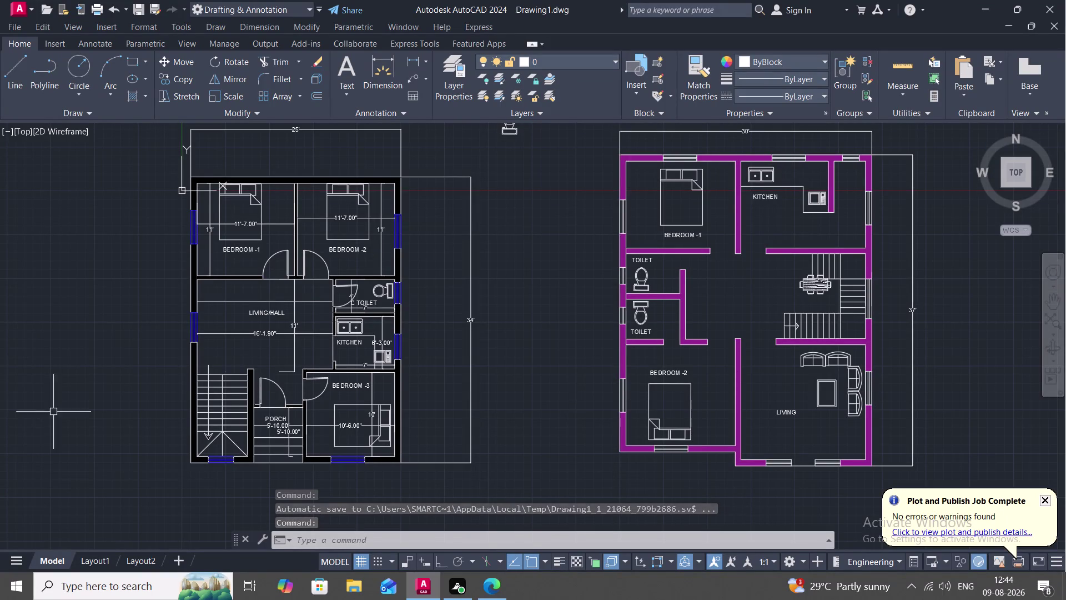
Erase the stray symbol lying above the first floor plan.
scroll(down, 3)
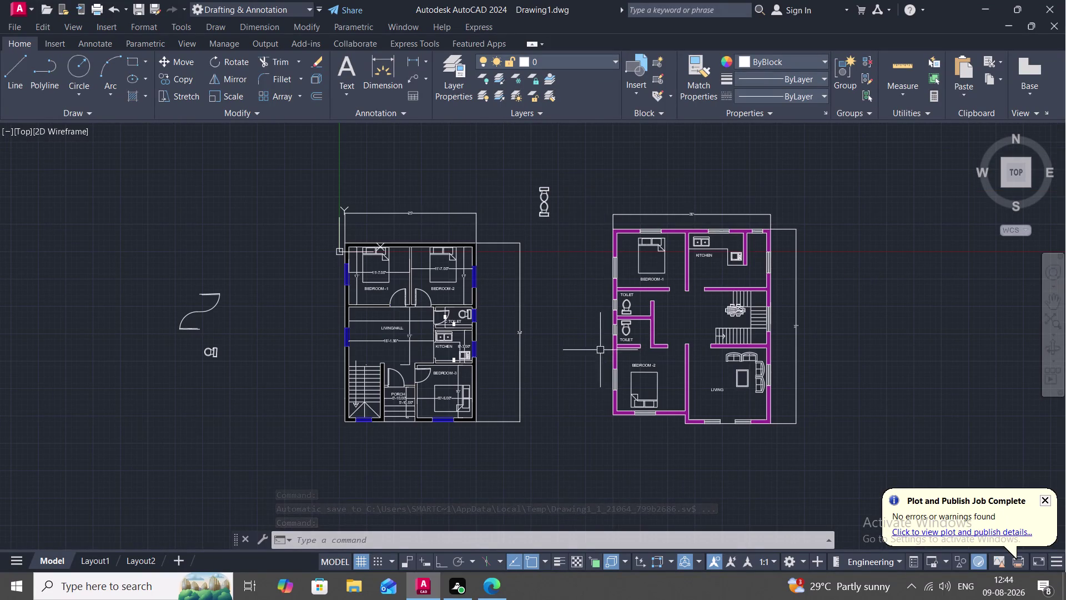
click(539, 202)
click(544, 188)
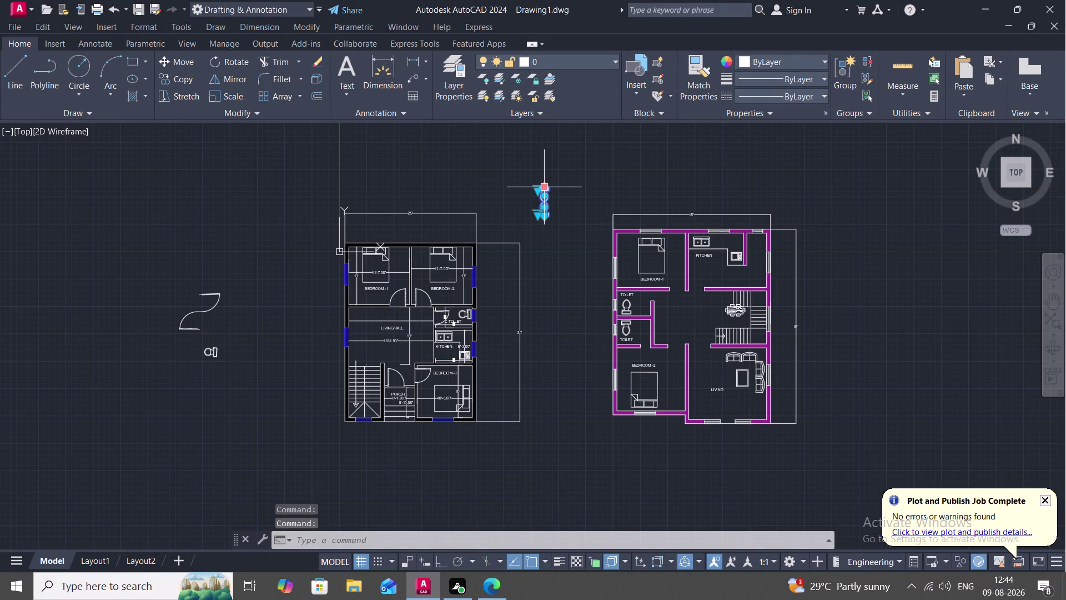
key(Delete)
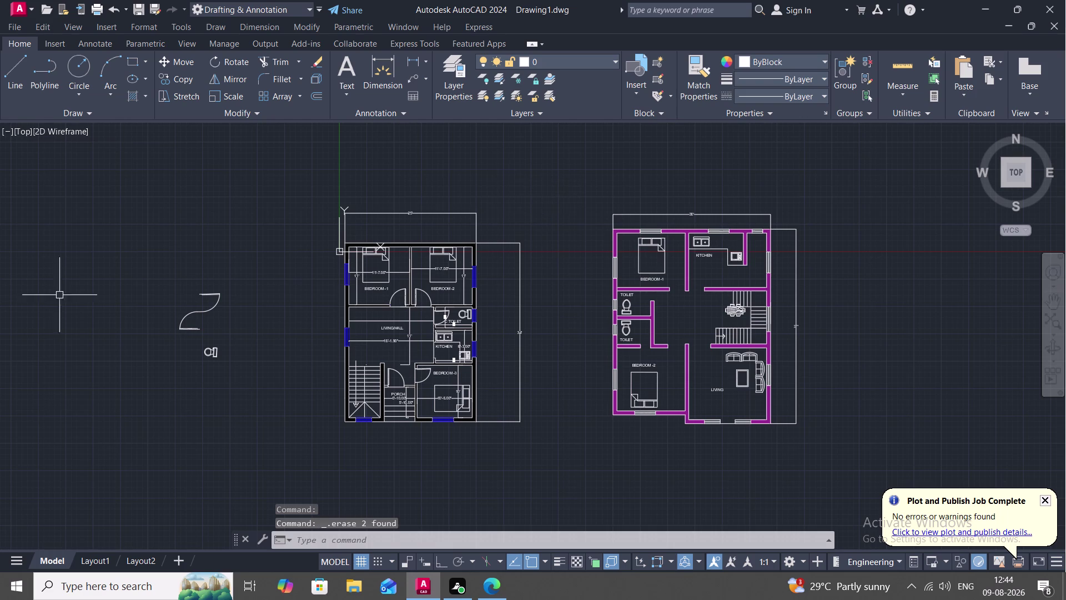
Erase the leftover door symbol and small shapes left of the plans.
click(212, 301)
click(209, 308)
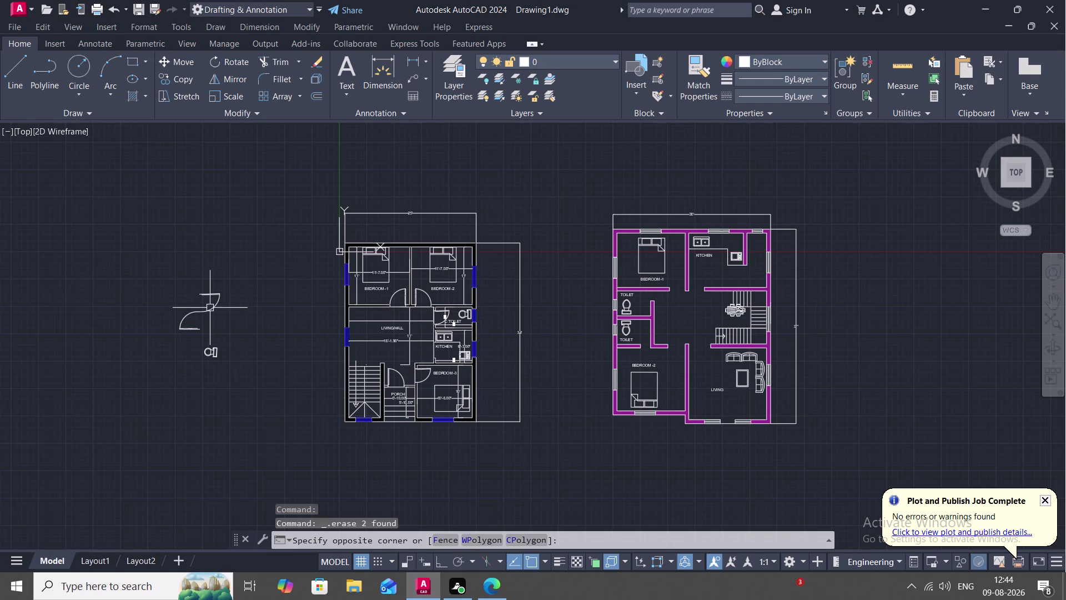
key(Escape)
click(205, 312)
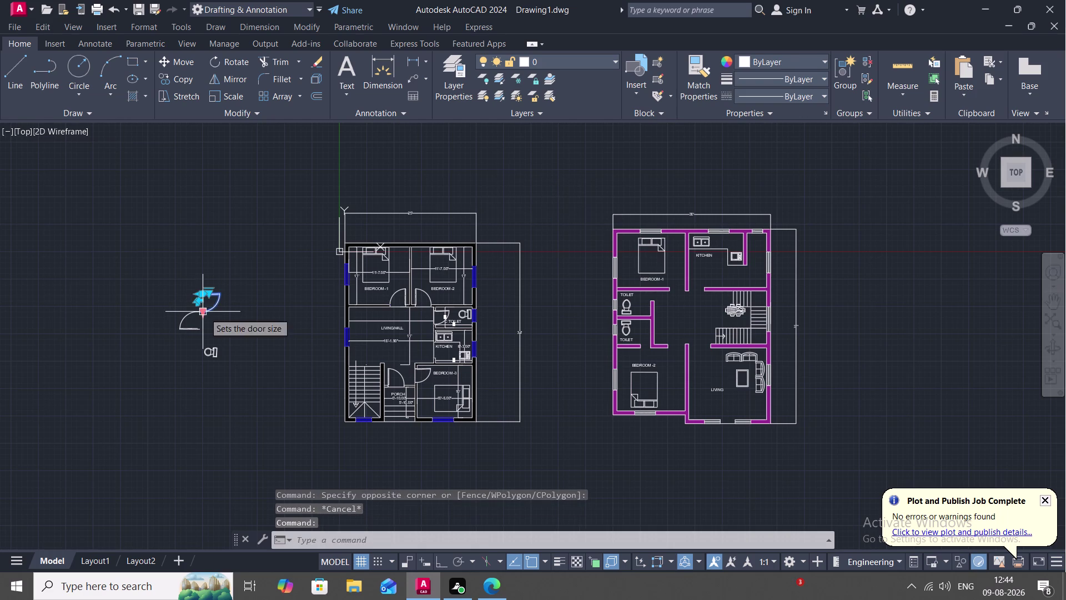
click(190, 316)
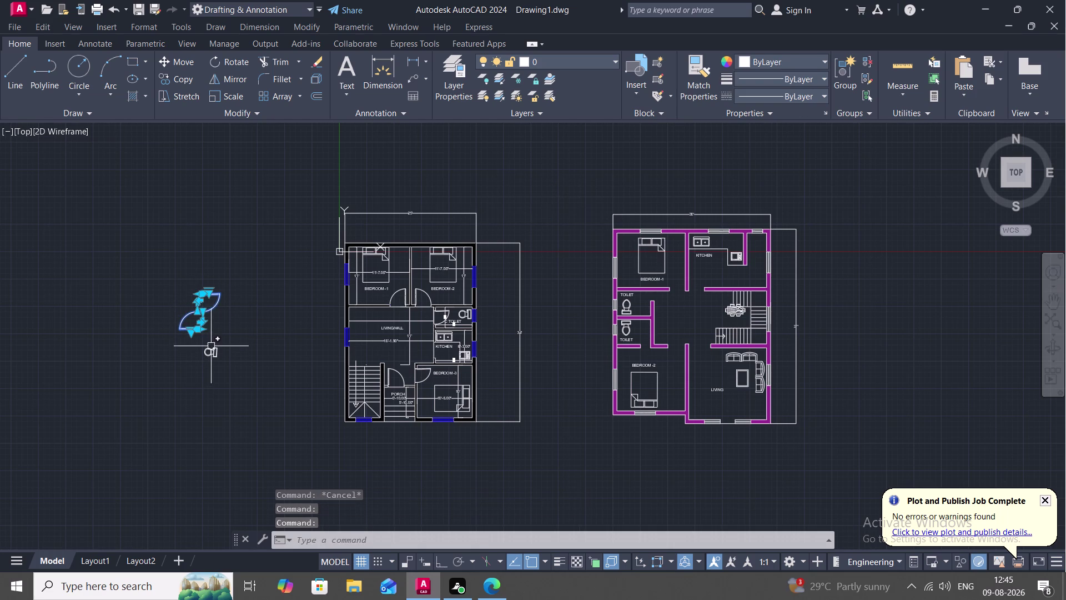
click(211, 351)
key(Delete)
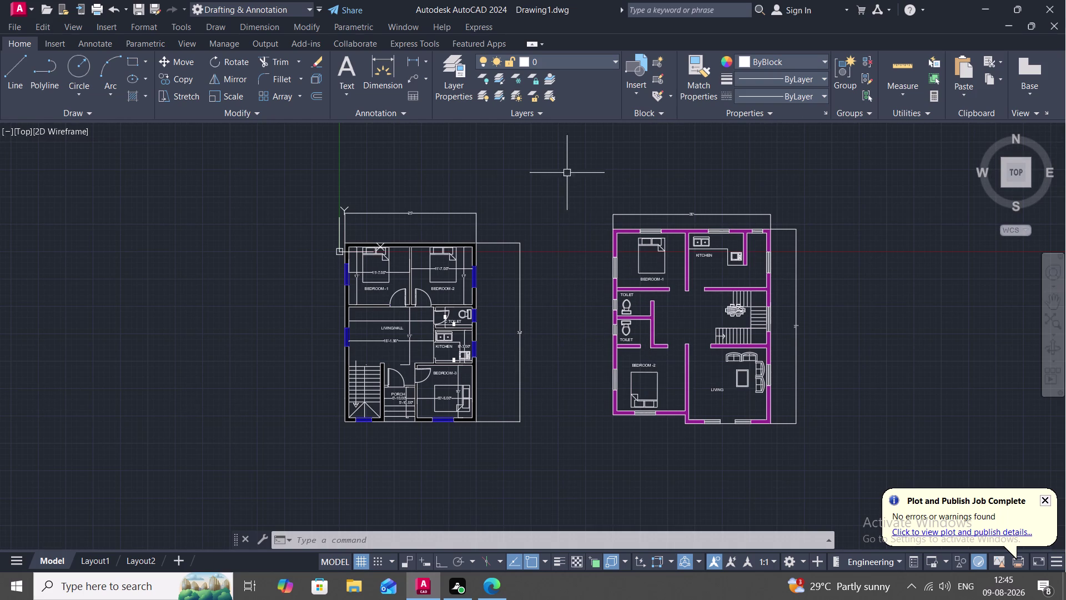
Dimension BEDROOM -1 with a 13' width and a 10'-4.00" length.
click(409, 54)
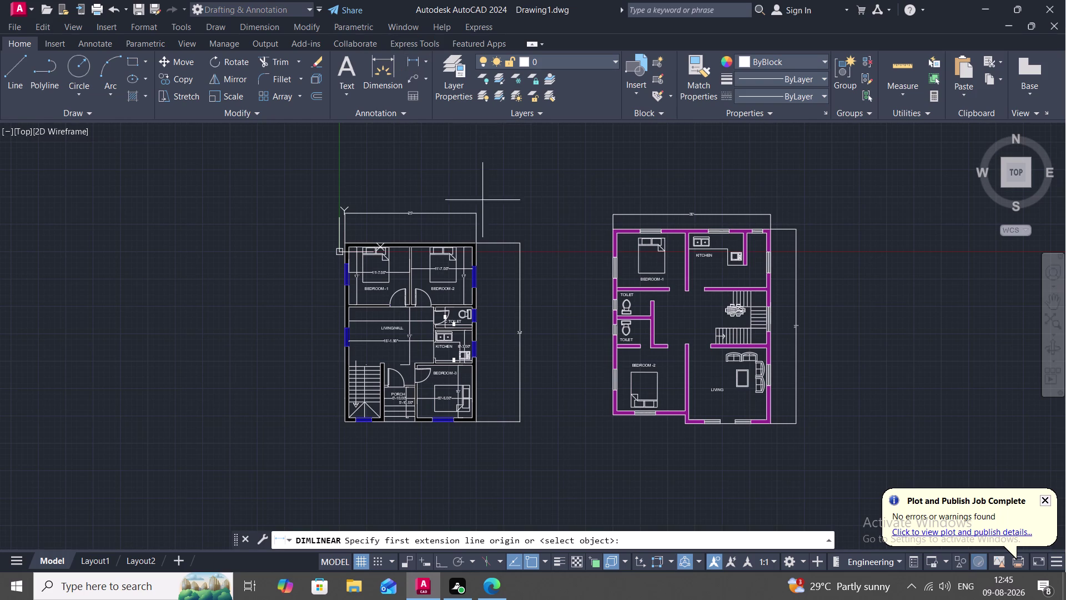
scroll(up, 3)
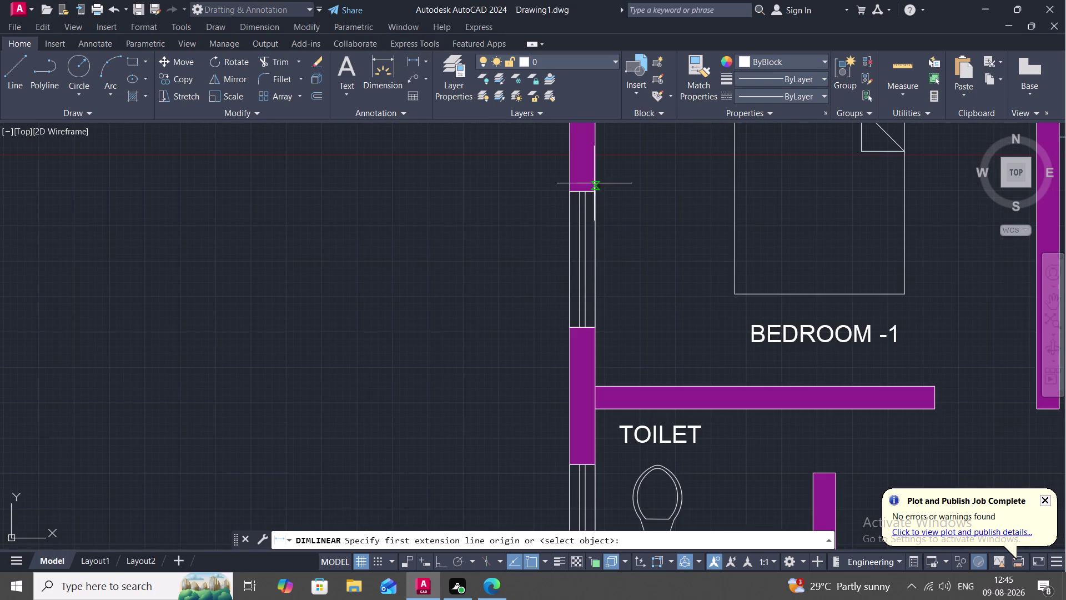
click(594, 164)
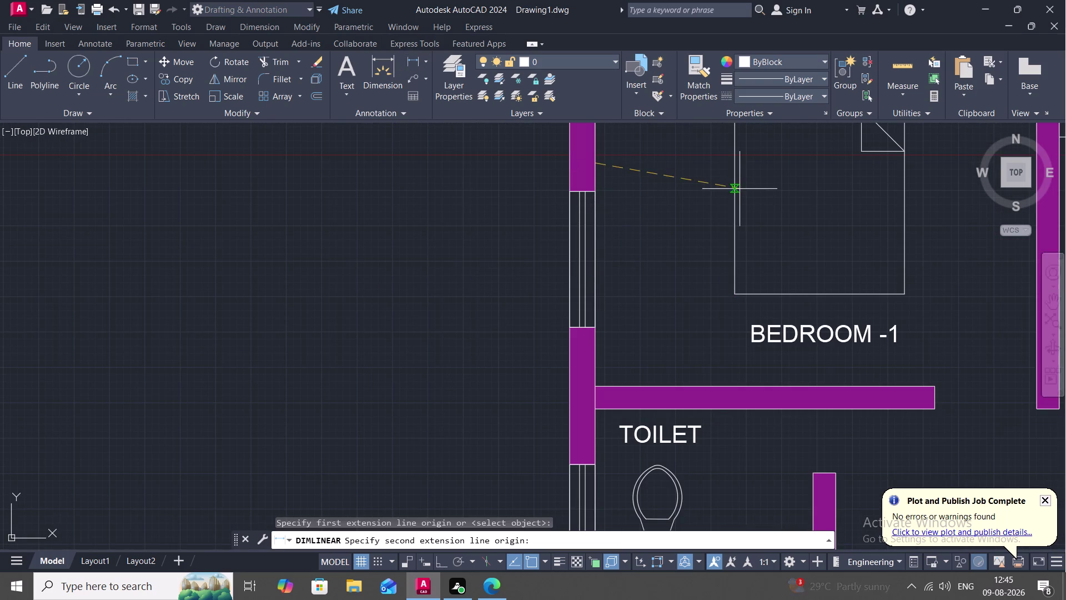
middle_drag(740, 188, 673, 226)
scroll(down, 3)
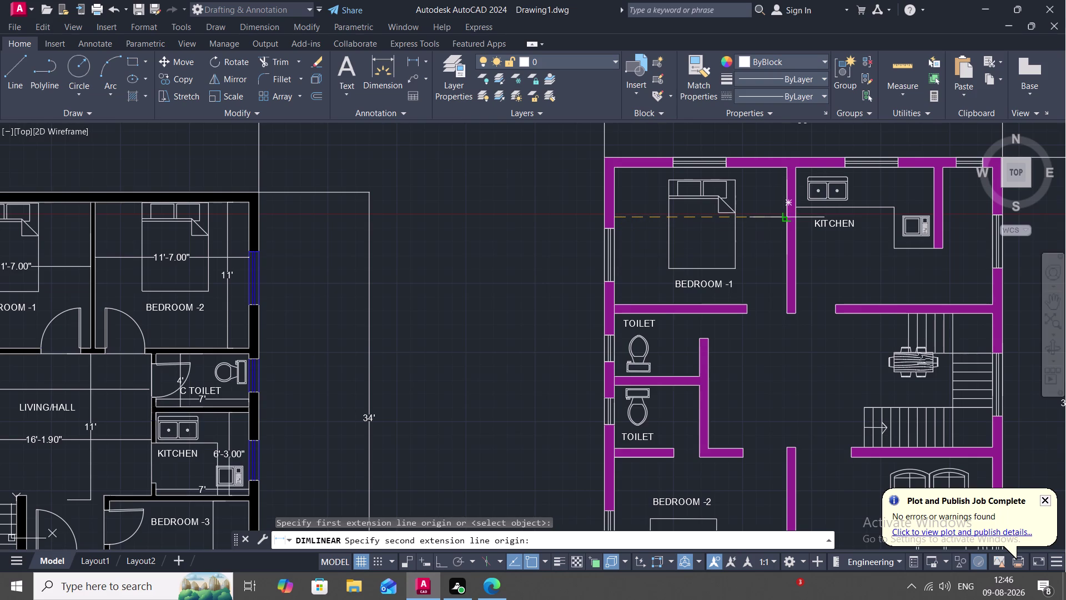
click(789, 216)
click(788, 226)
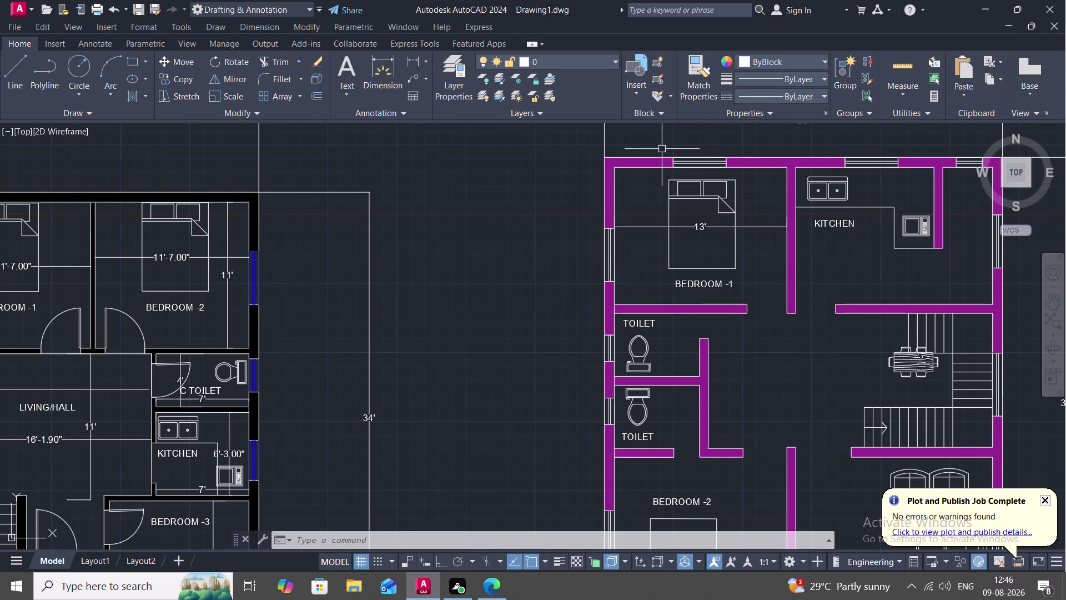
click(416, 55)
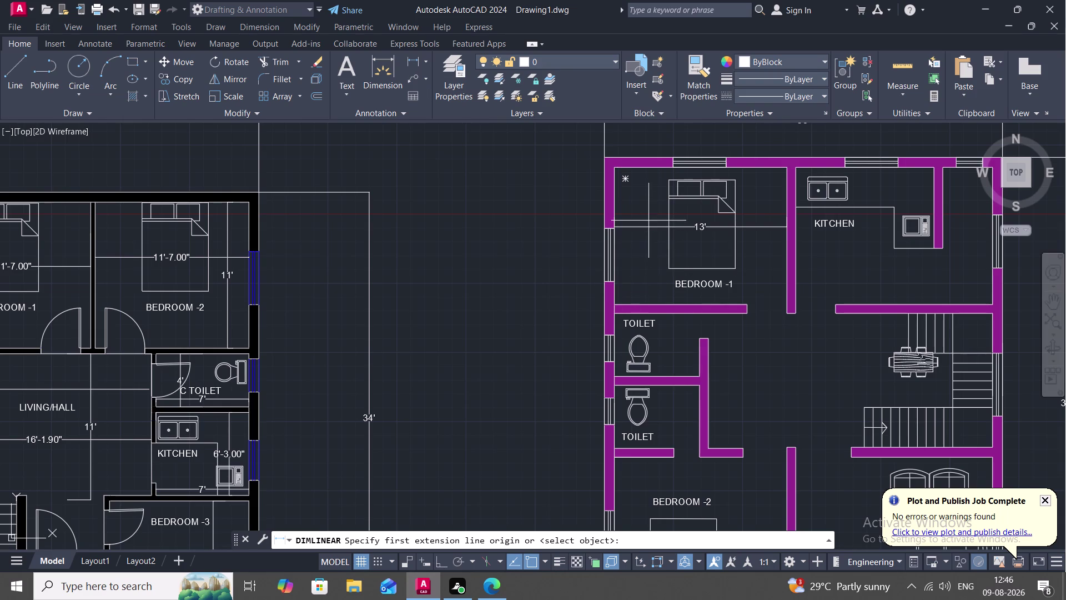
click(652, 170)
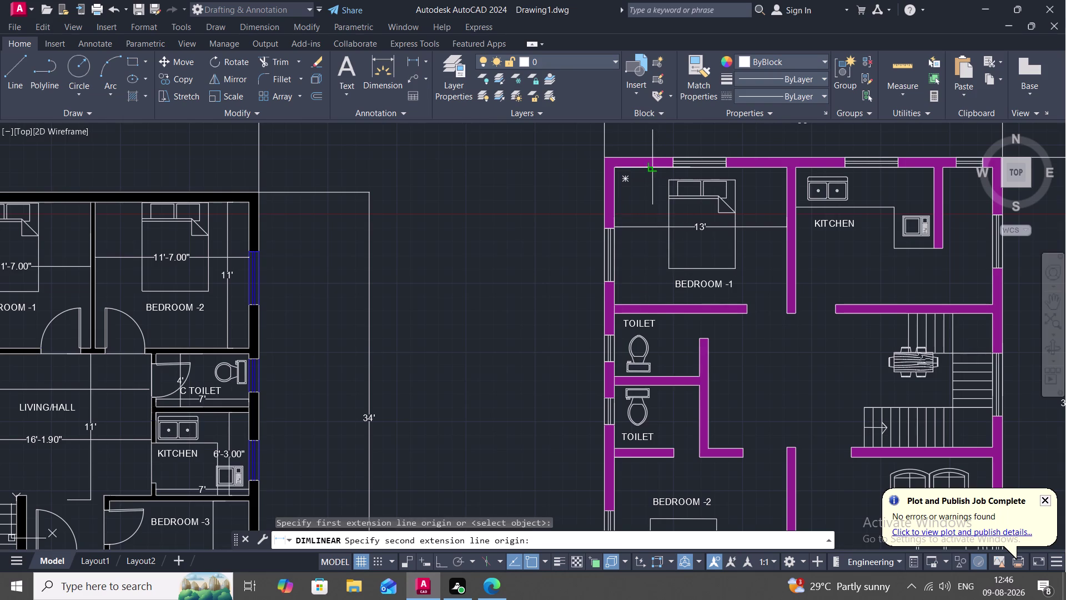
click(652, 303)
click(646, 299)
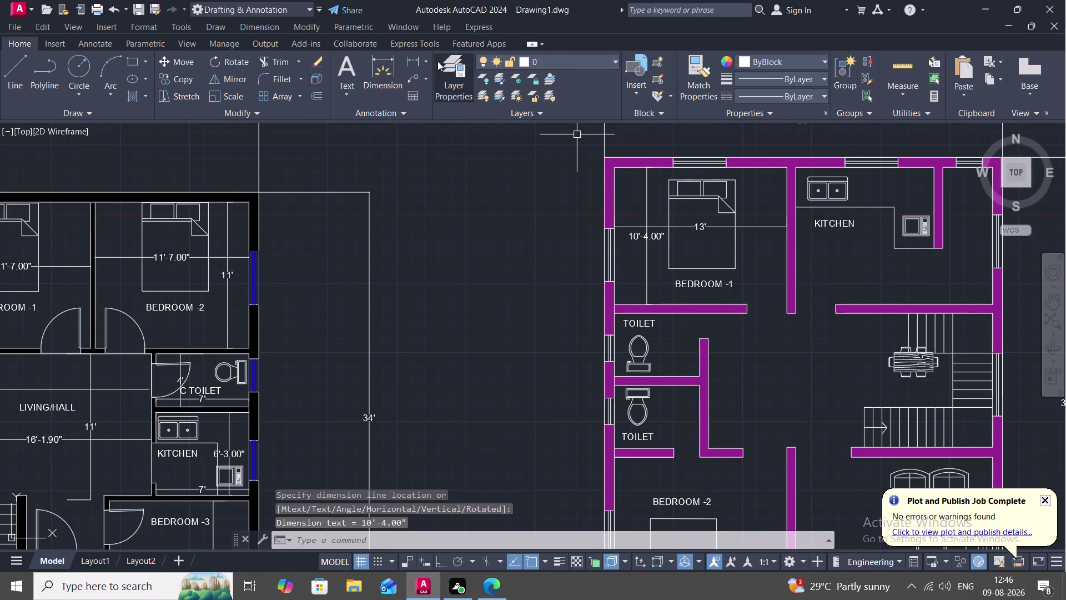
Dimension the upper toilet at 4'-9.00" tall and 6'-5.00" wide.
click(410, 58)
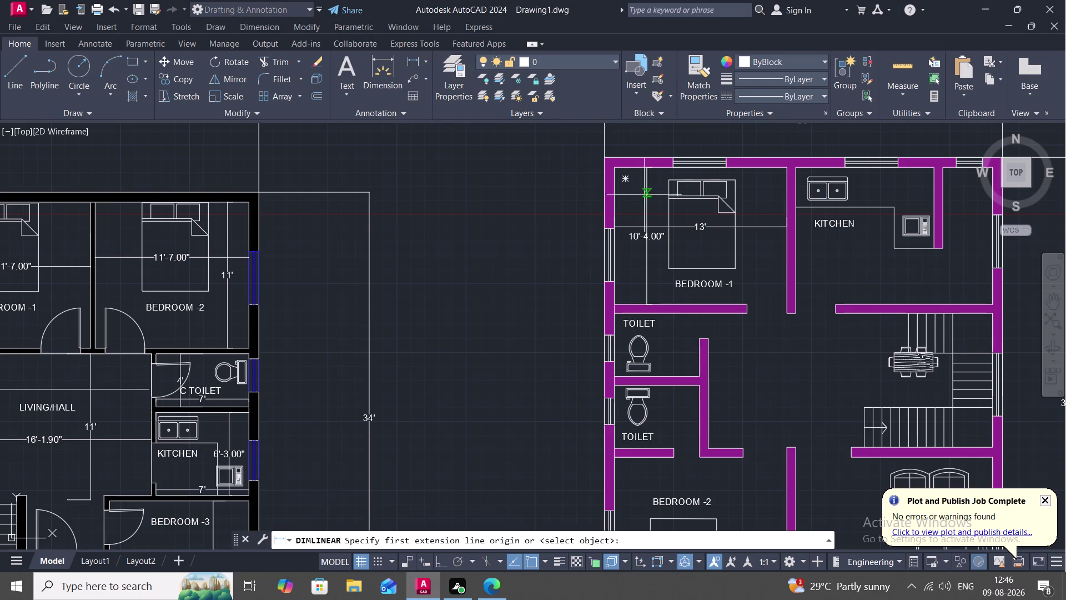
click(667, 312)
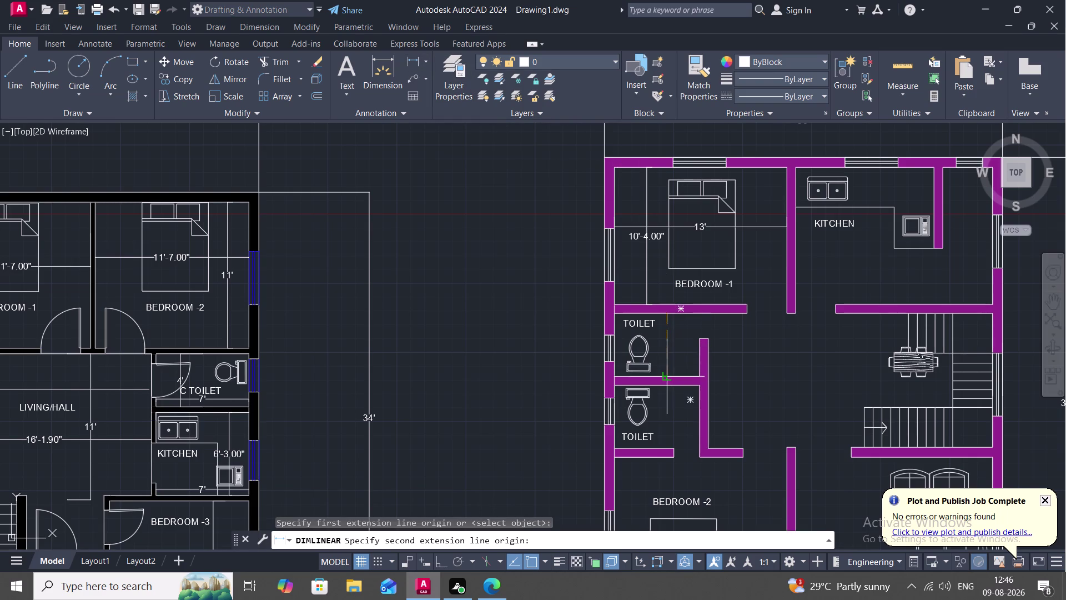
click(666, 375)
click(669, 369)
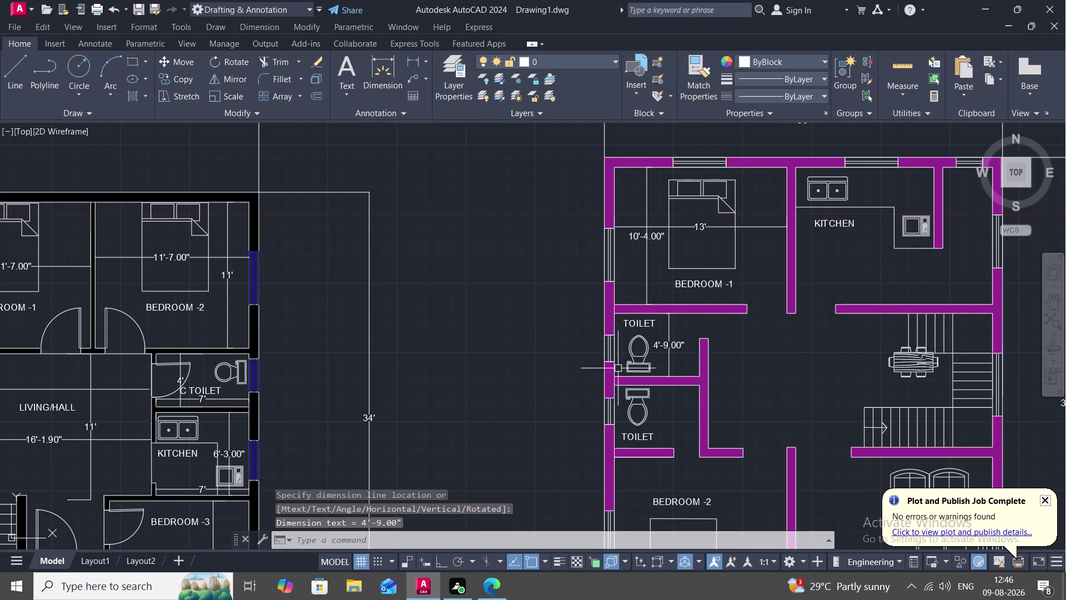
click(414, 59)
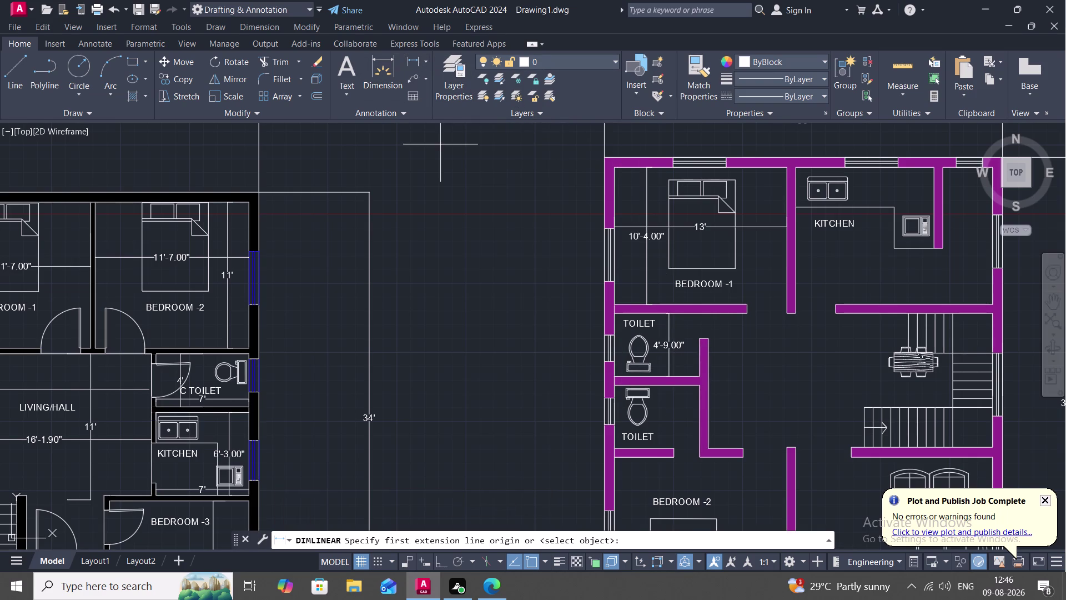
click(612, 366)
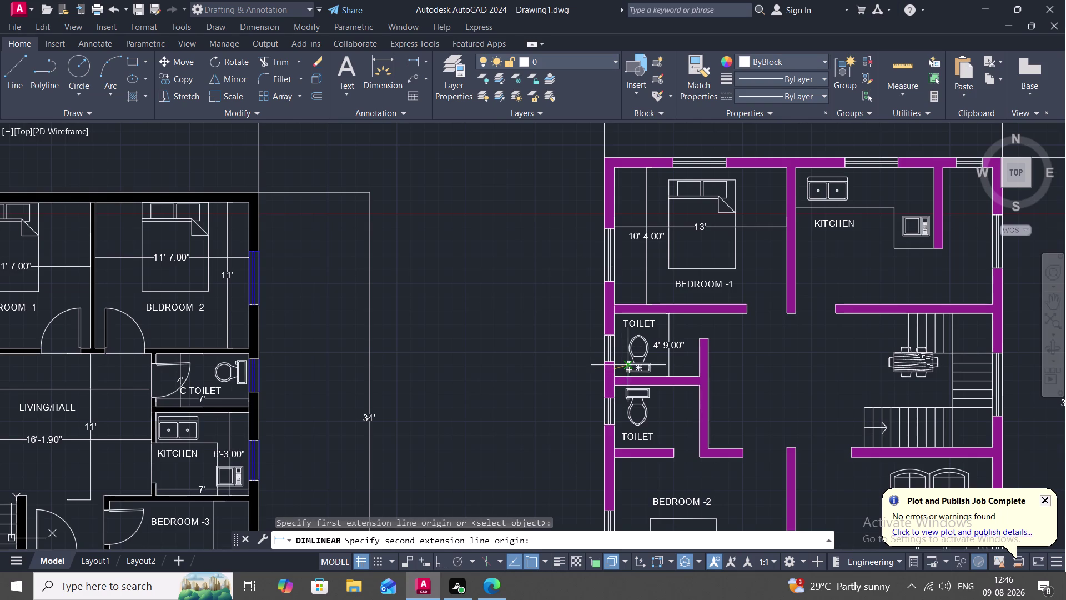
click(697, 369)
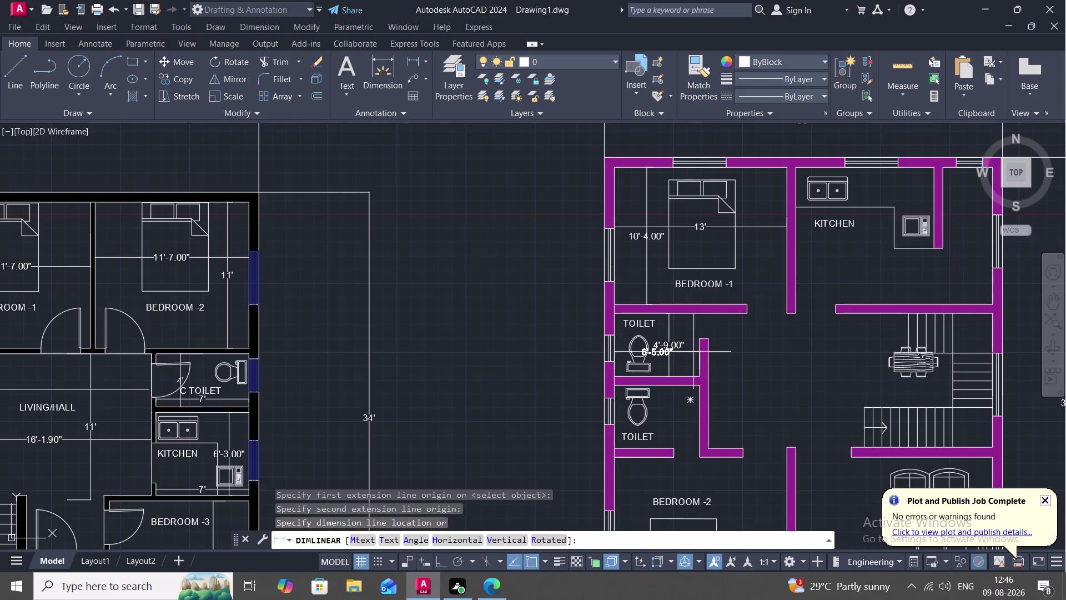
click(693, 351)
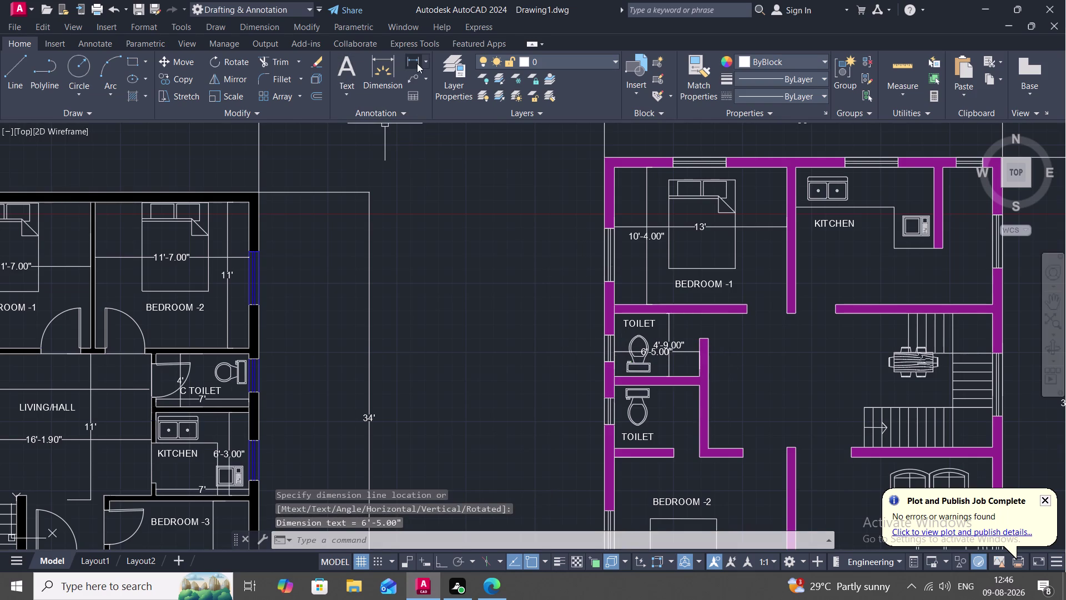
click(420, 60)
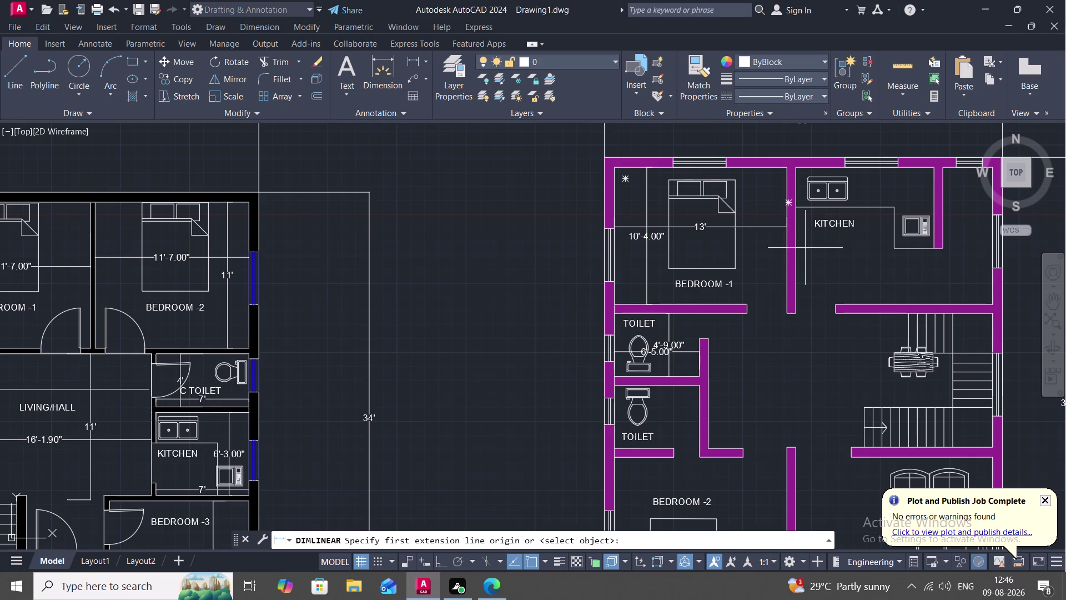
Dimension the kitchen with 10'-5.00" width and 10'-4.00" length.
click(795, 262)
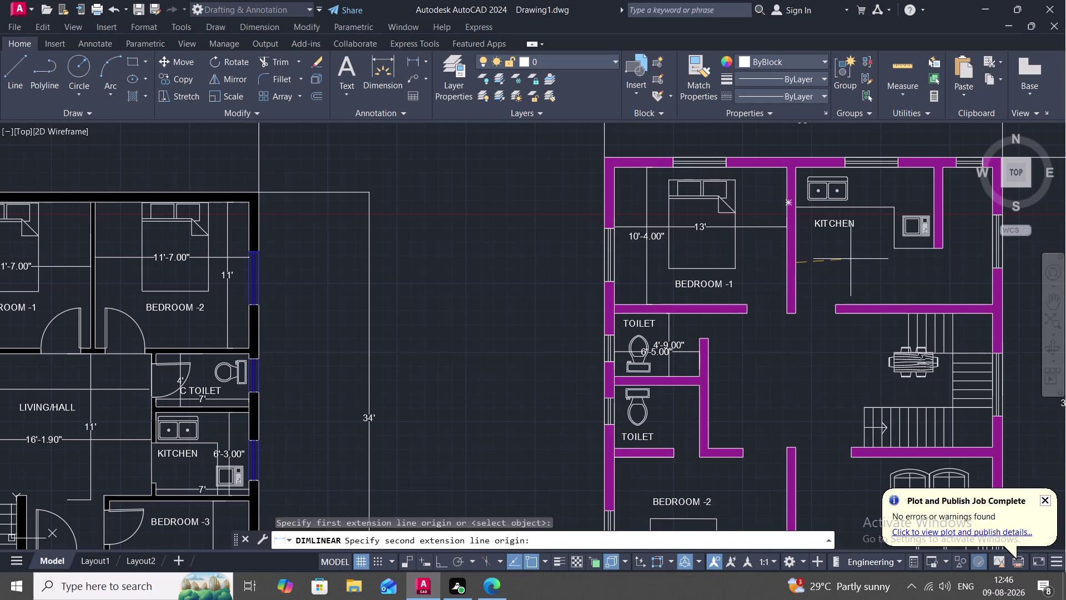
key(Escape)
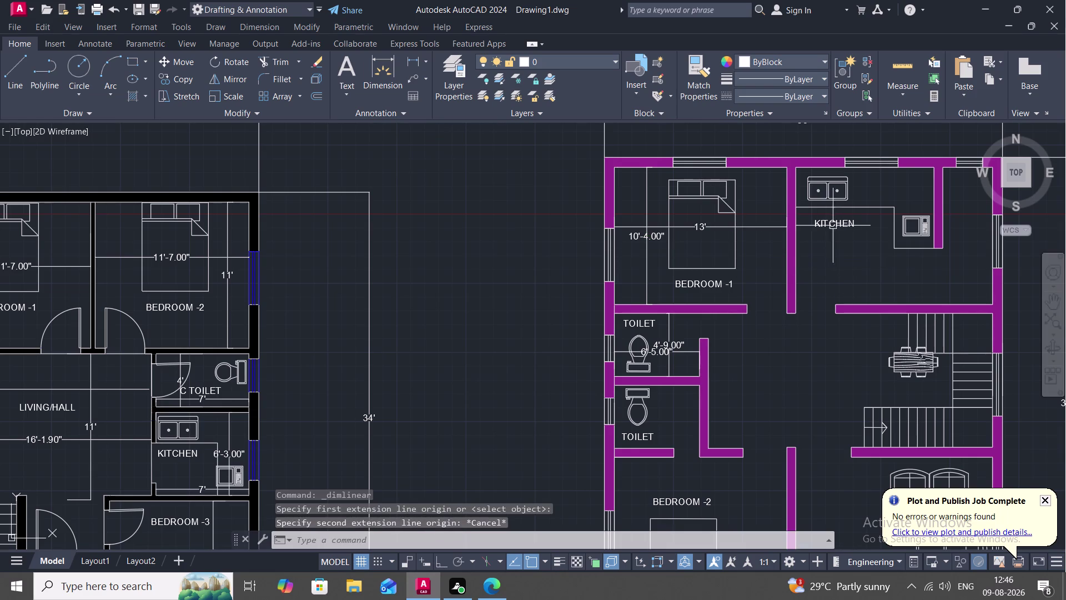
key(space)
click(796, 203)
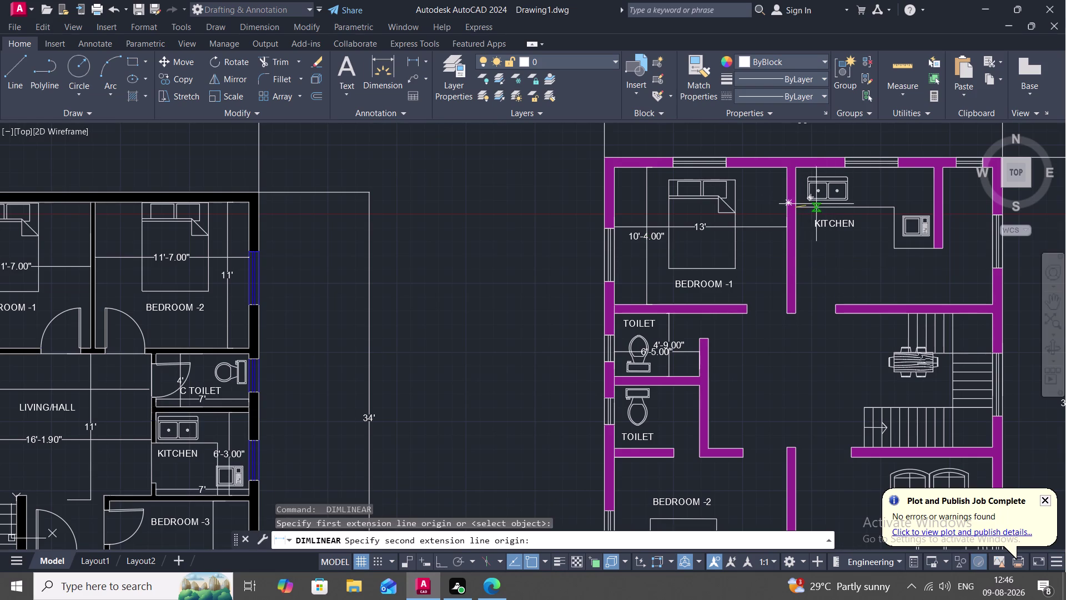
click(930, 210)
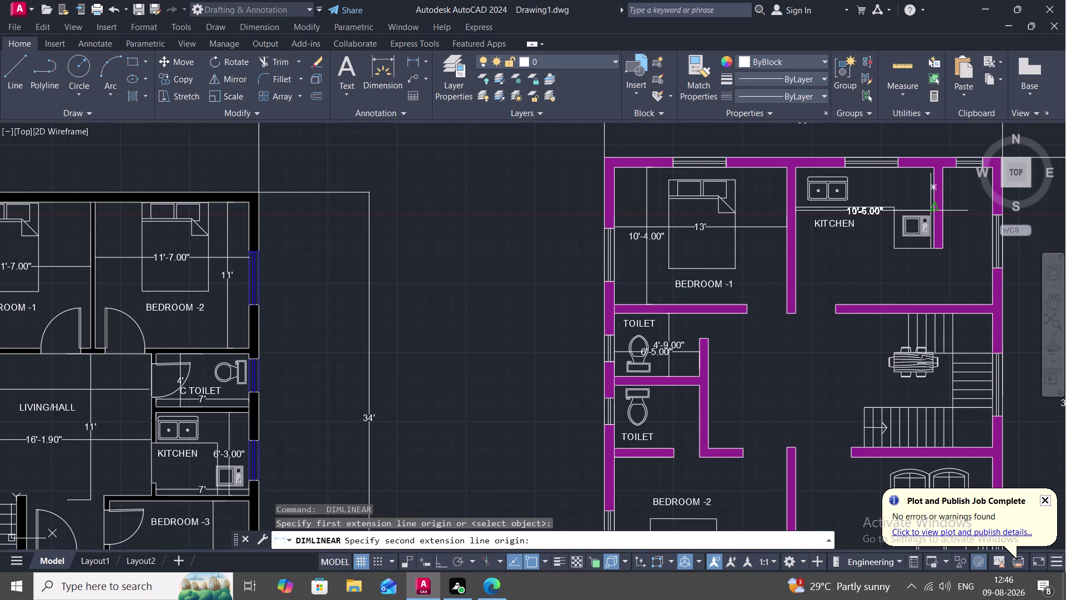
click(930, 259)
key(space)
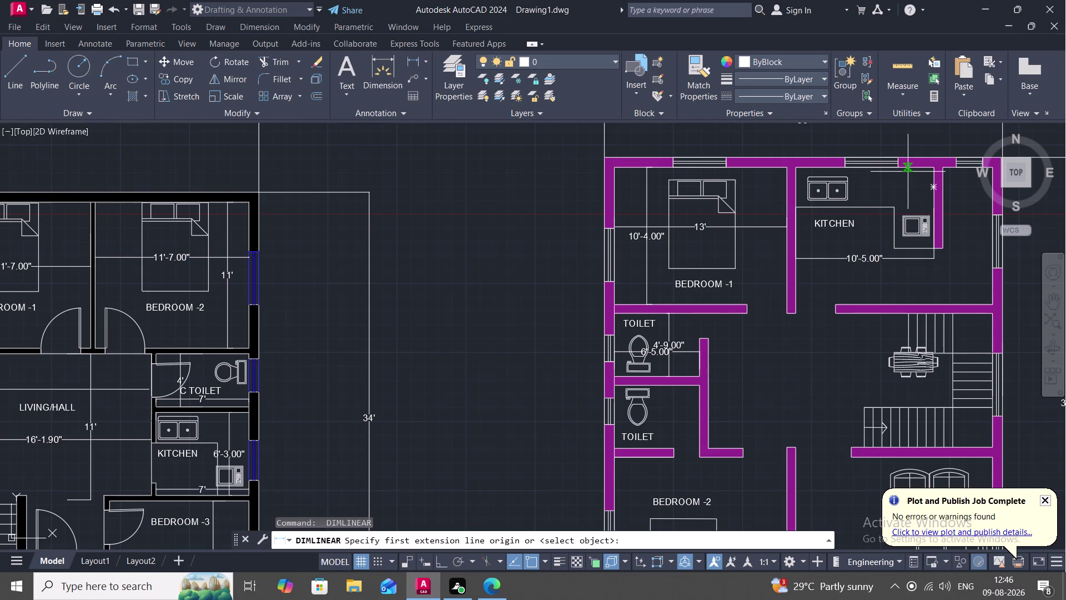
click(910, 169)
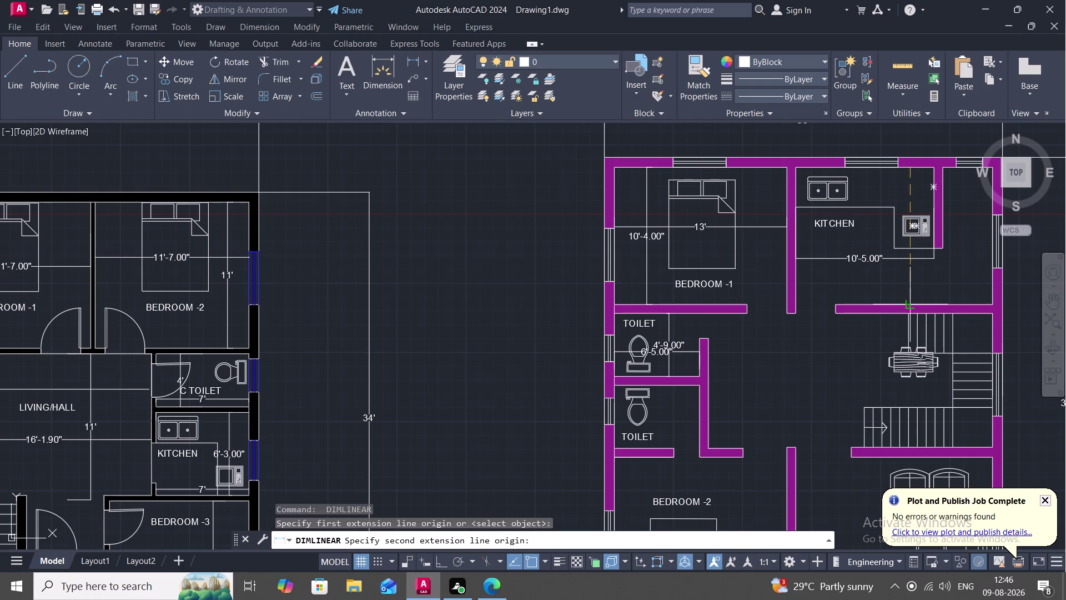
click(913, 305)
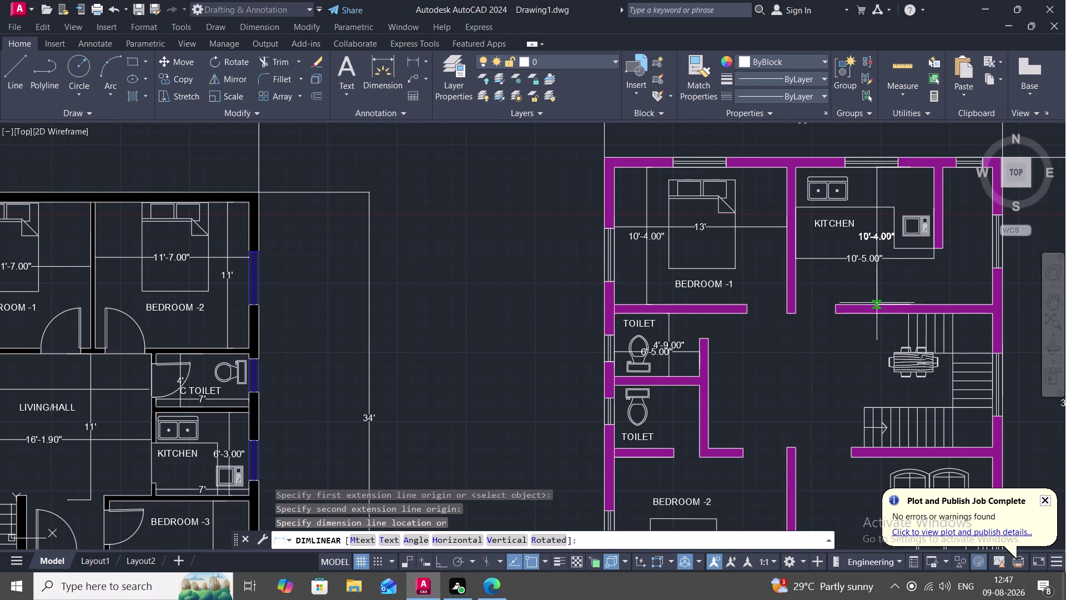
click(876, 303)
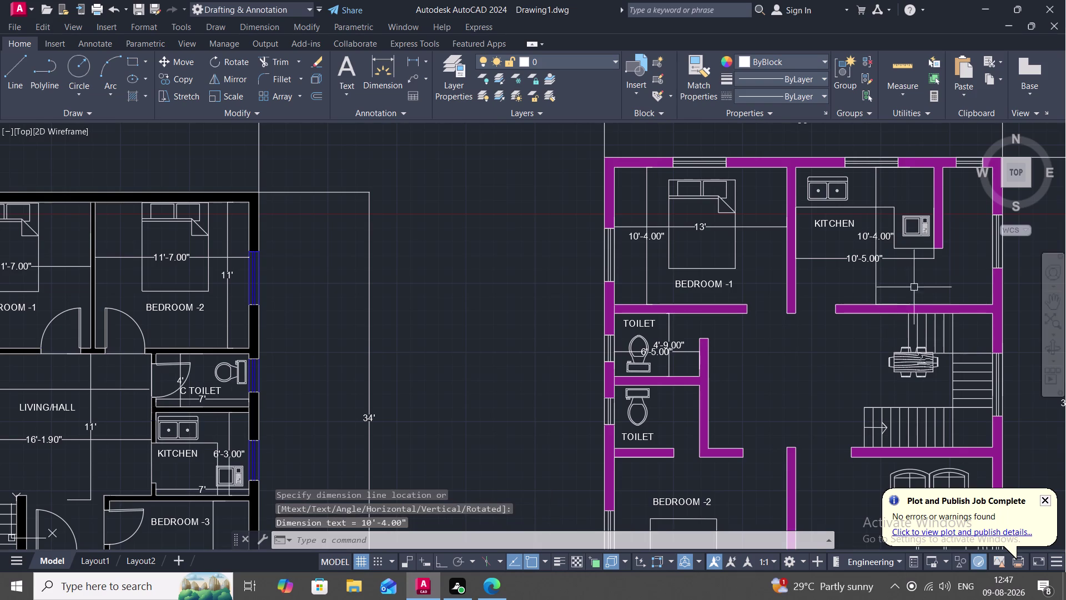
Add the narrow room's 3'-9.00" width and 10'-4.00" length dimensions.
middle_drag(922, 277, 856, 276)
key(space)
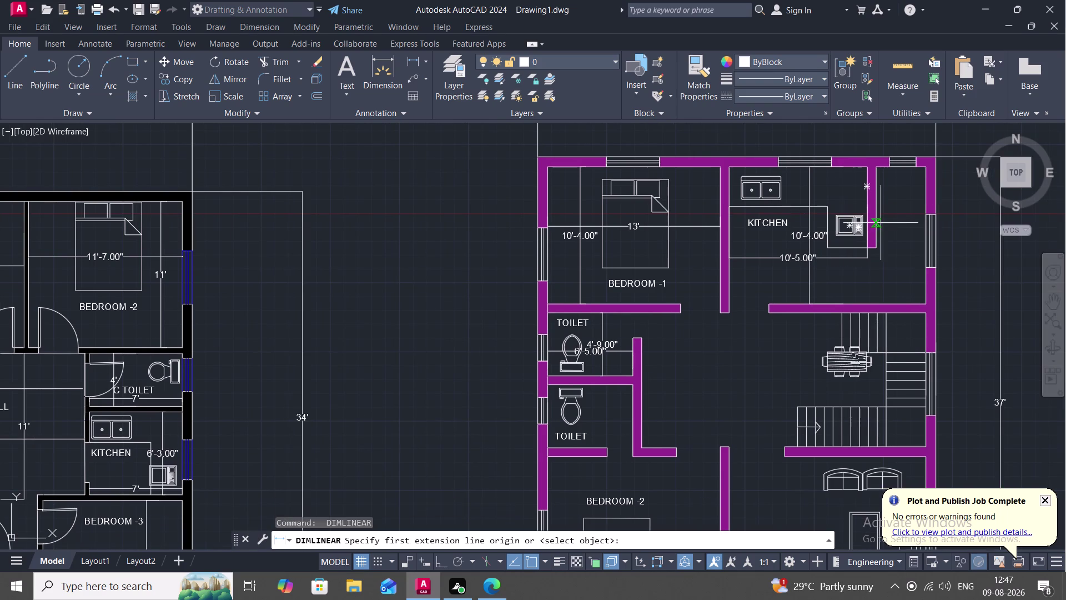
click(877, 223)
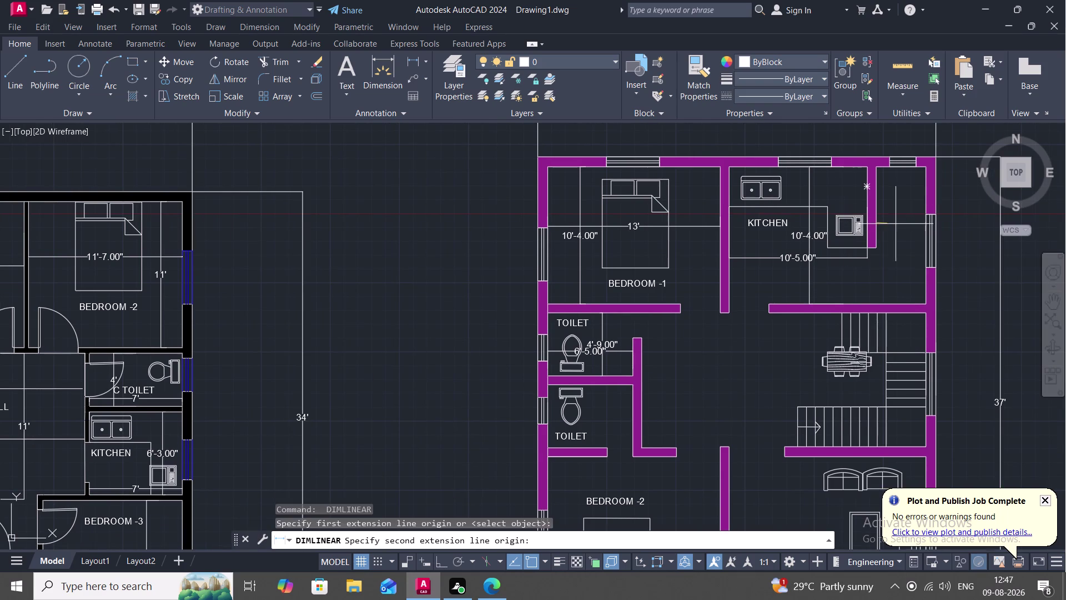
click(925, 225)
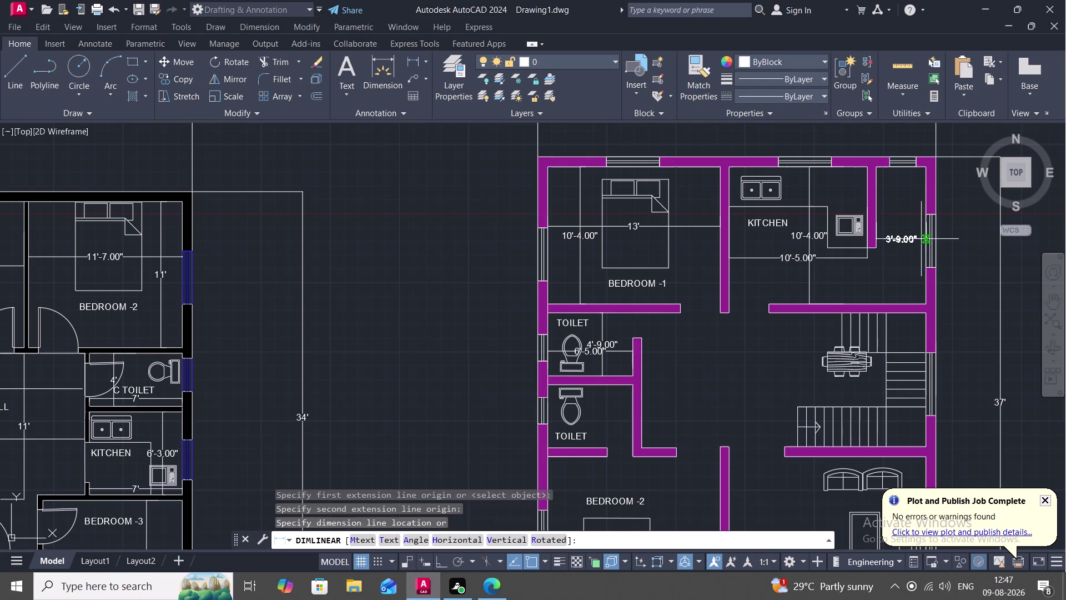
click(921, 238)
key(space)
click(902, 171)
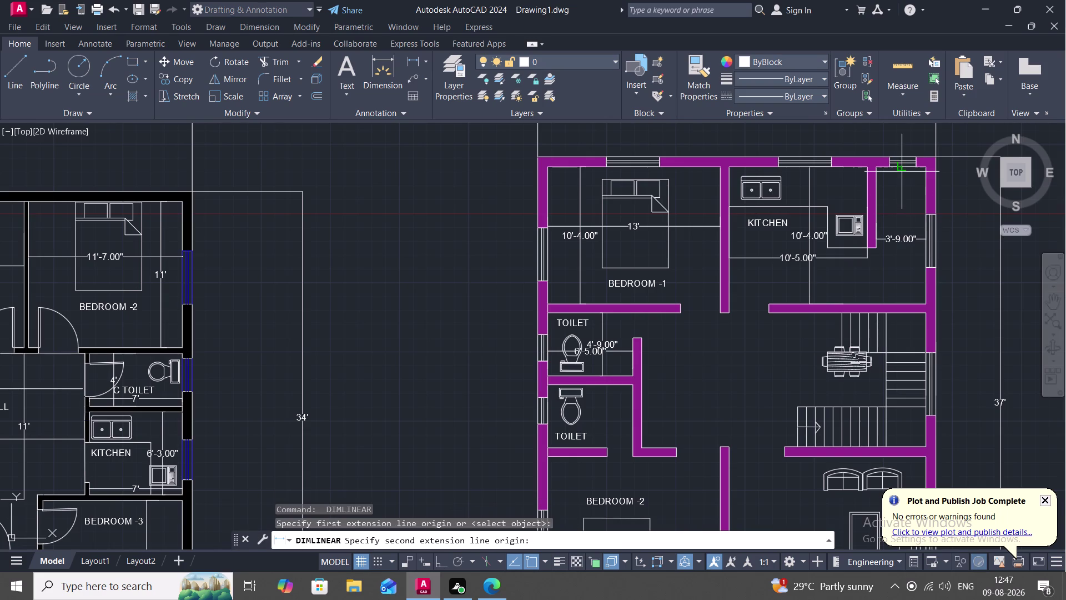
click(900, 300)
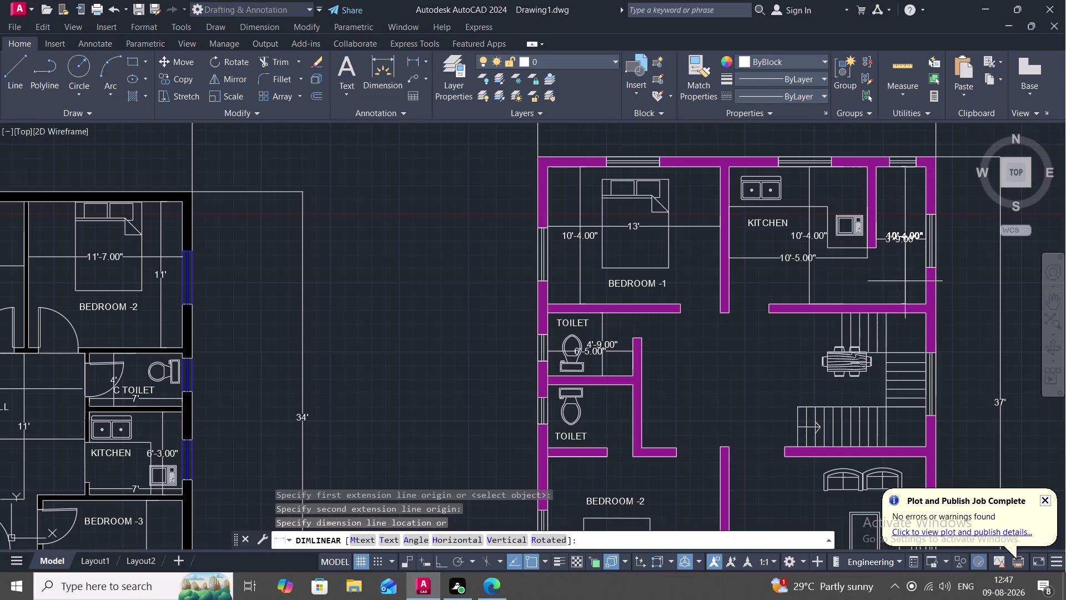
click(905, 281)
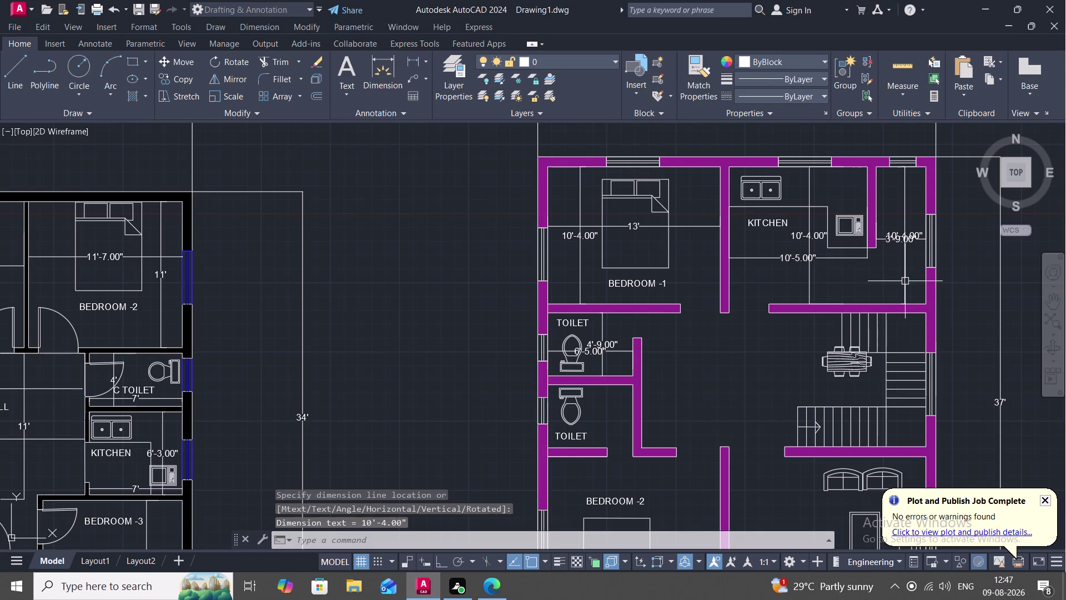
click(895, 241)
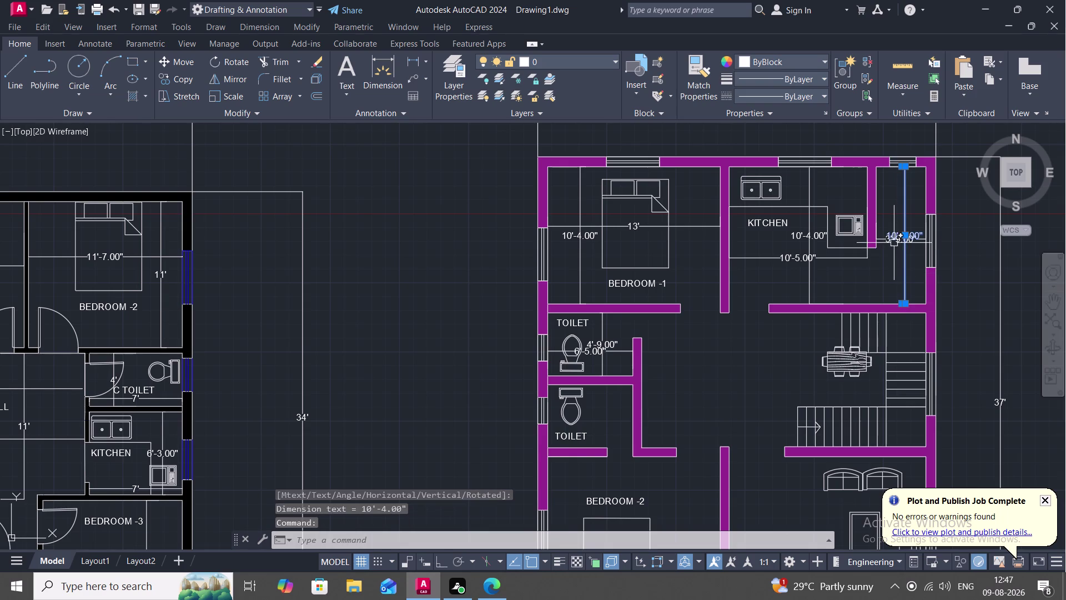
Delete the small room's existing 3'-9.00" width dimension.
scroll(up, 3)
key(Escape)
click(856, 230)
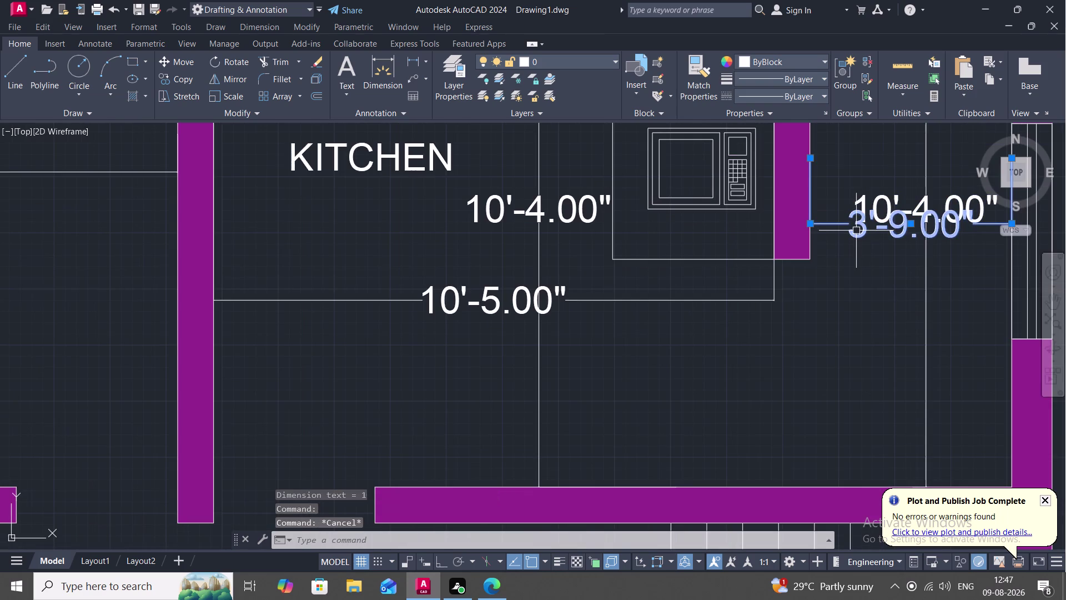
key(Delete)
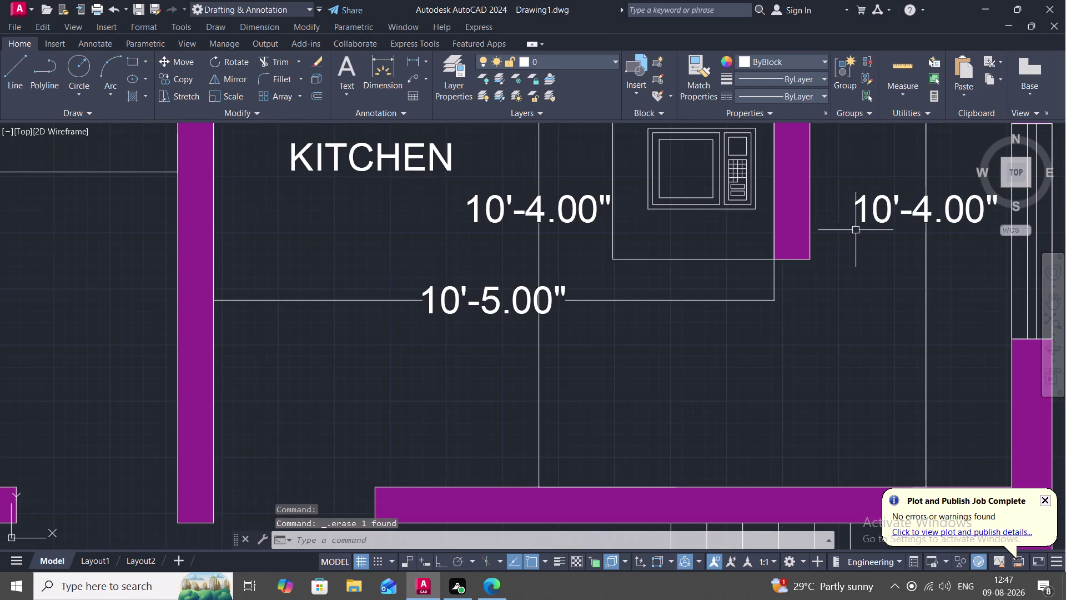
scroll(down, 3)
key(space)
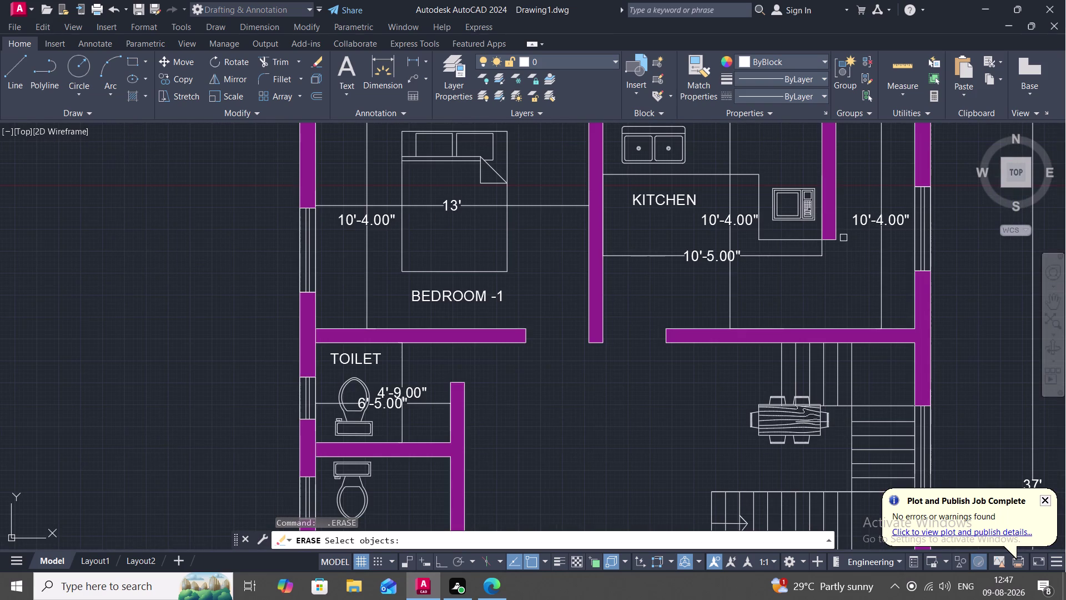
key(space)
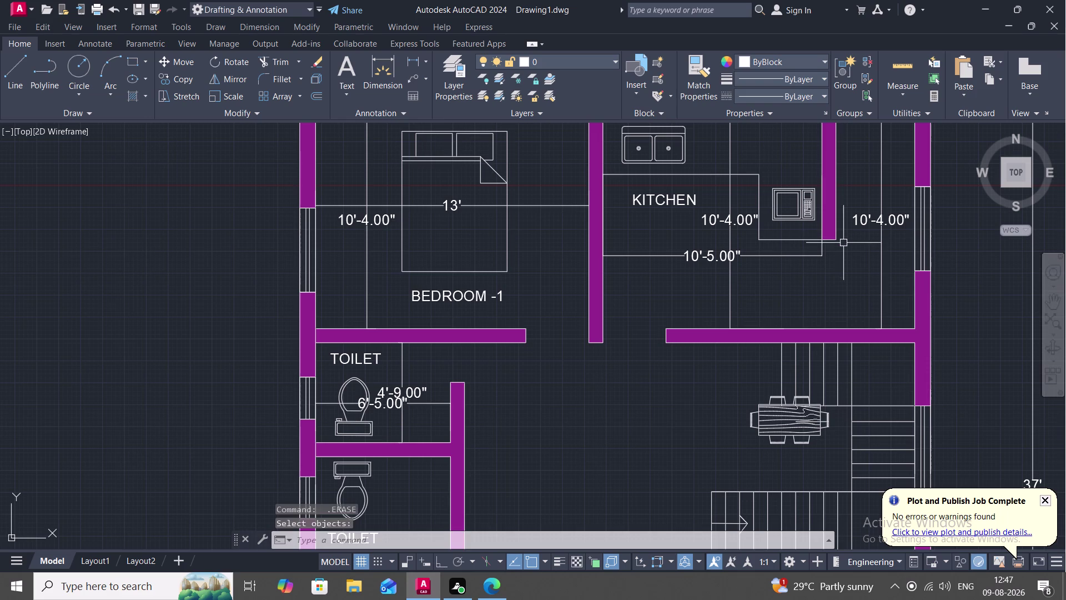
key(Escape)
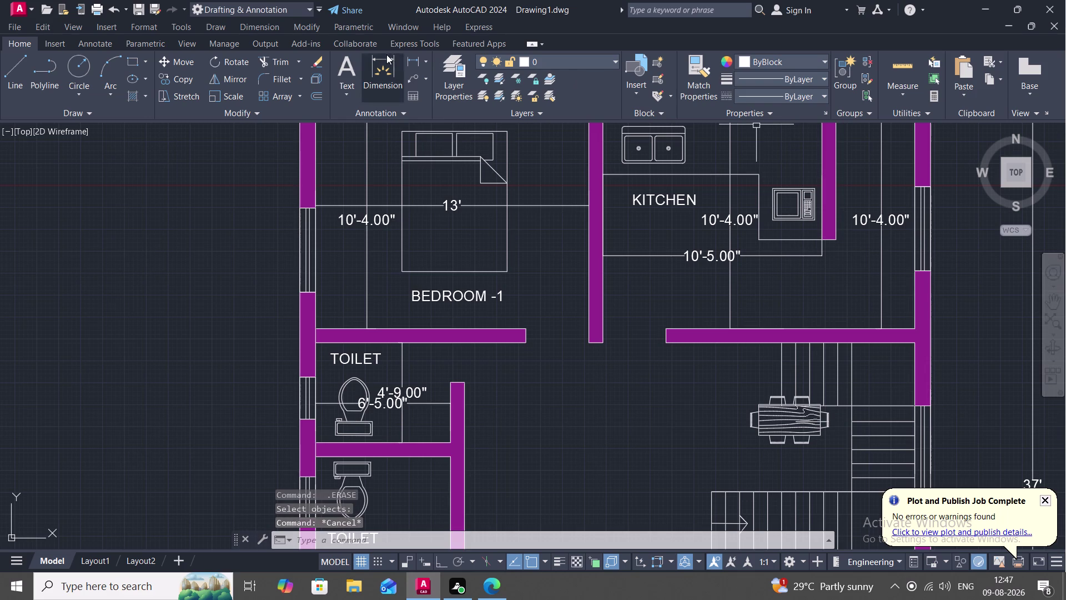
Redraw the 3'-9.00" width dimension just below the 10'-4.00" length.
click(420, 58)
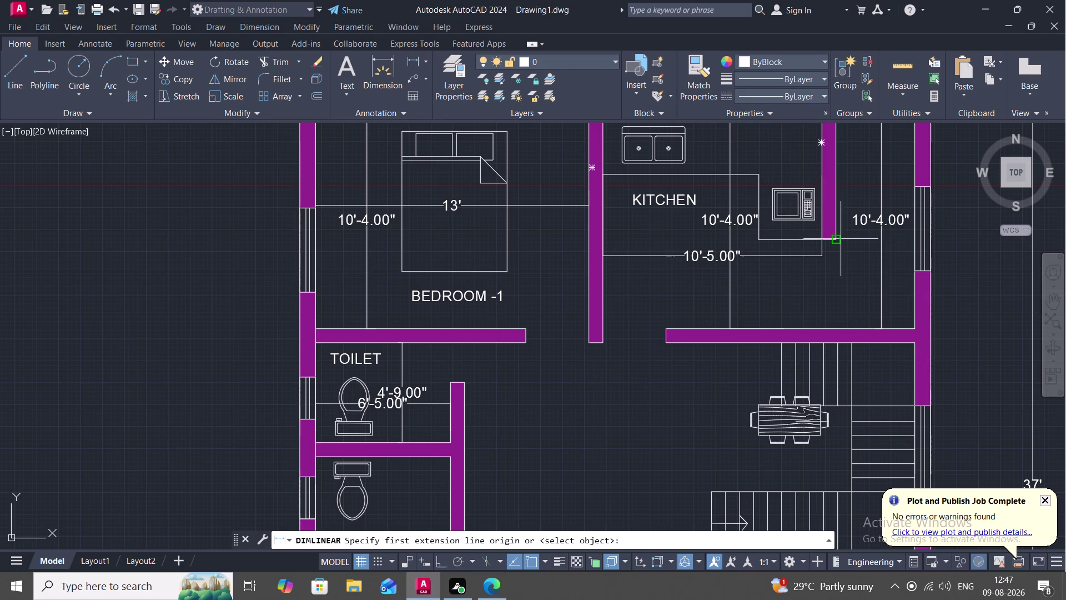
click(835, 242)
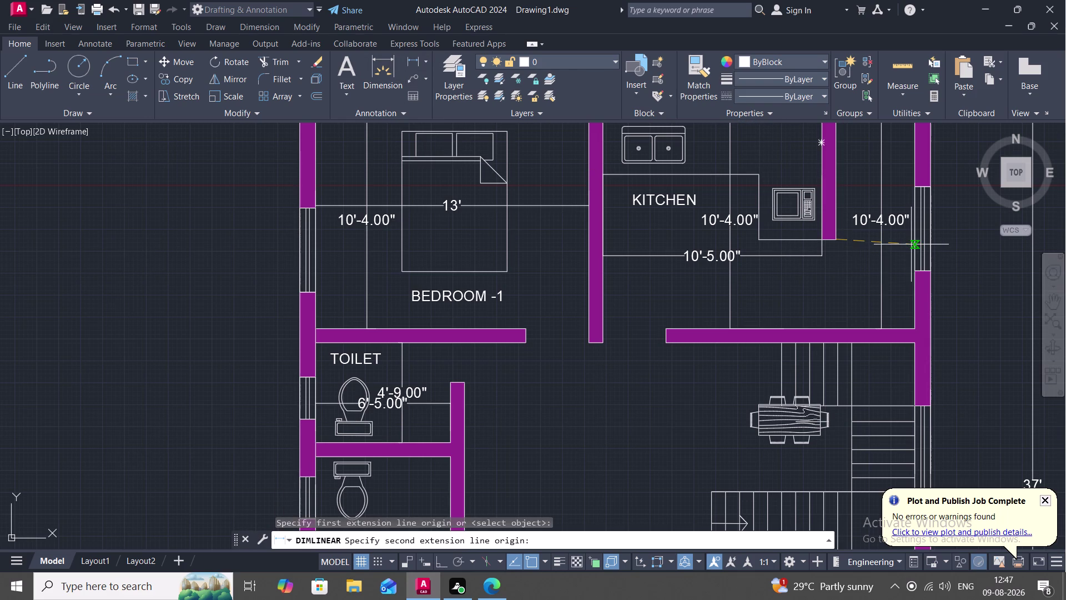
click(910, 244)
click(912, 241)
scroll(down, 3)
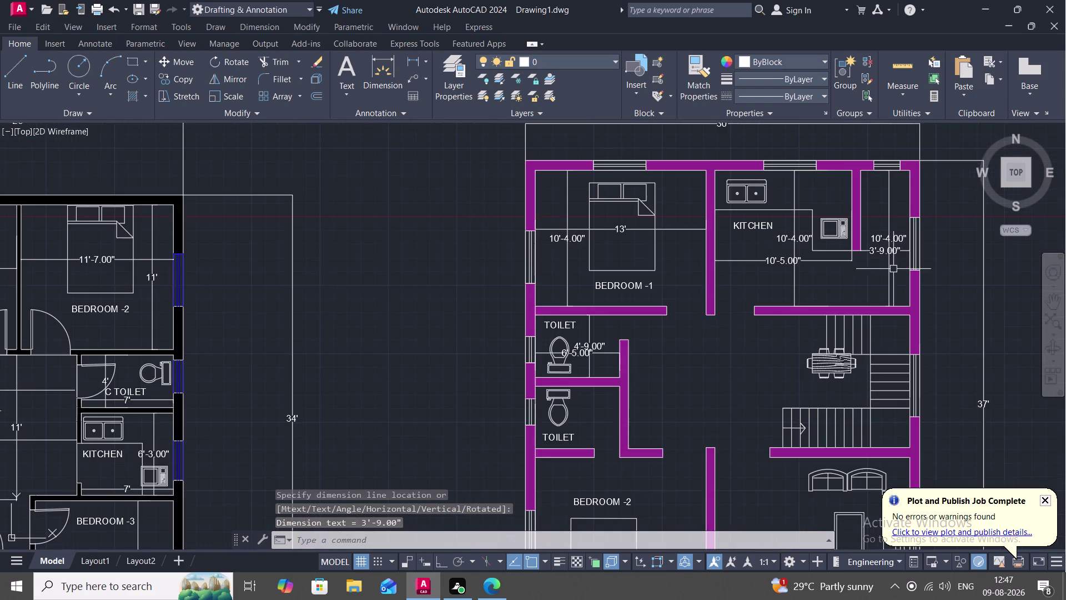
middle_drag(880, 271, 823, 163)
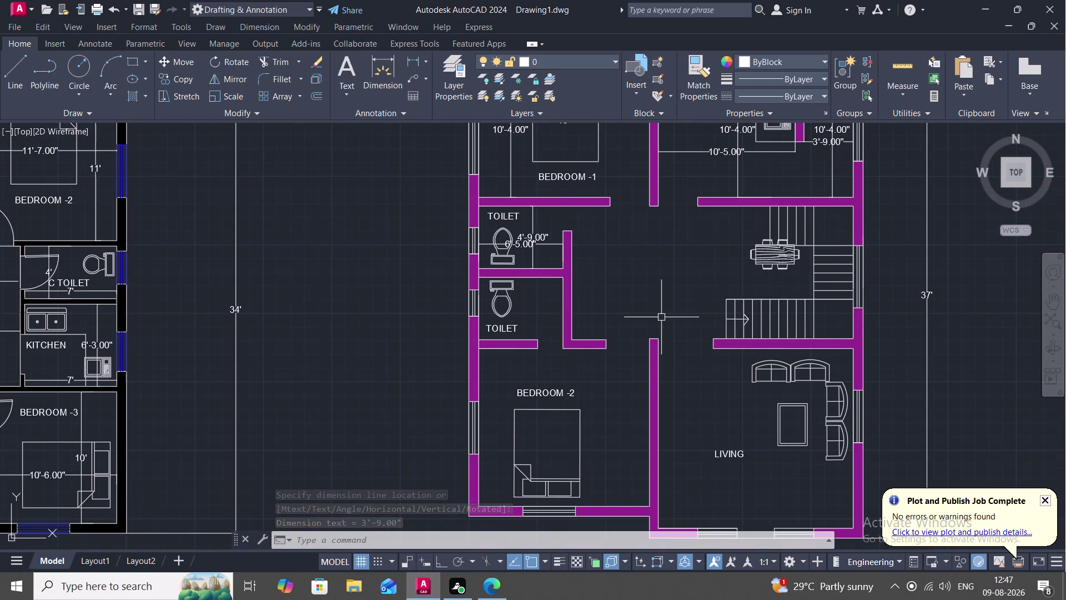
Copy the BEDROOM -2 label with CO into the dining space and the room beside the kitchen.
text(C)
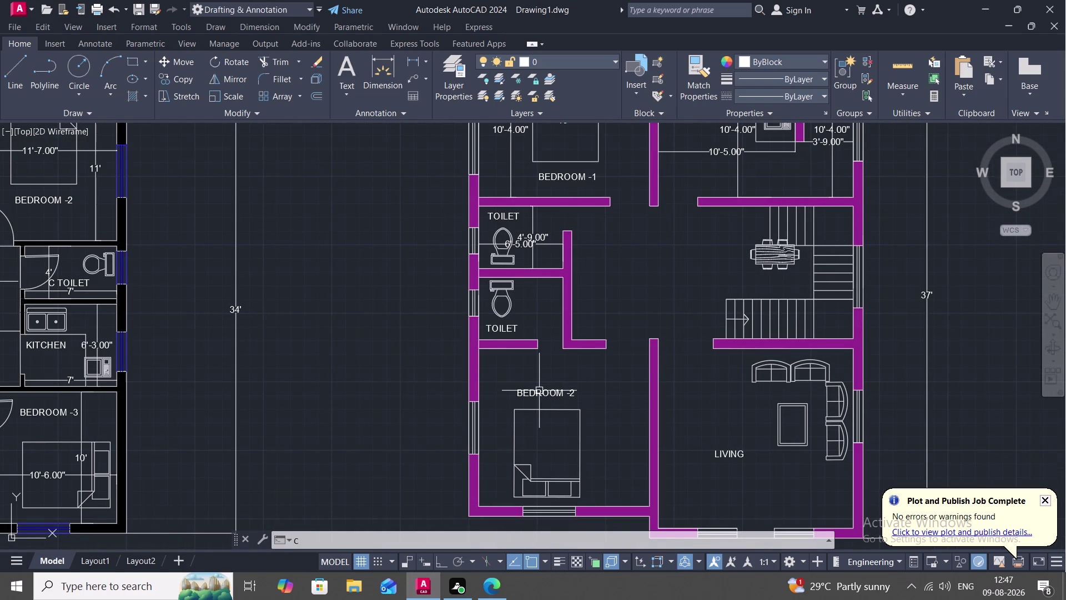
text(O)
key(space)
click(539, 390)
right_click(540, 388)
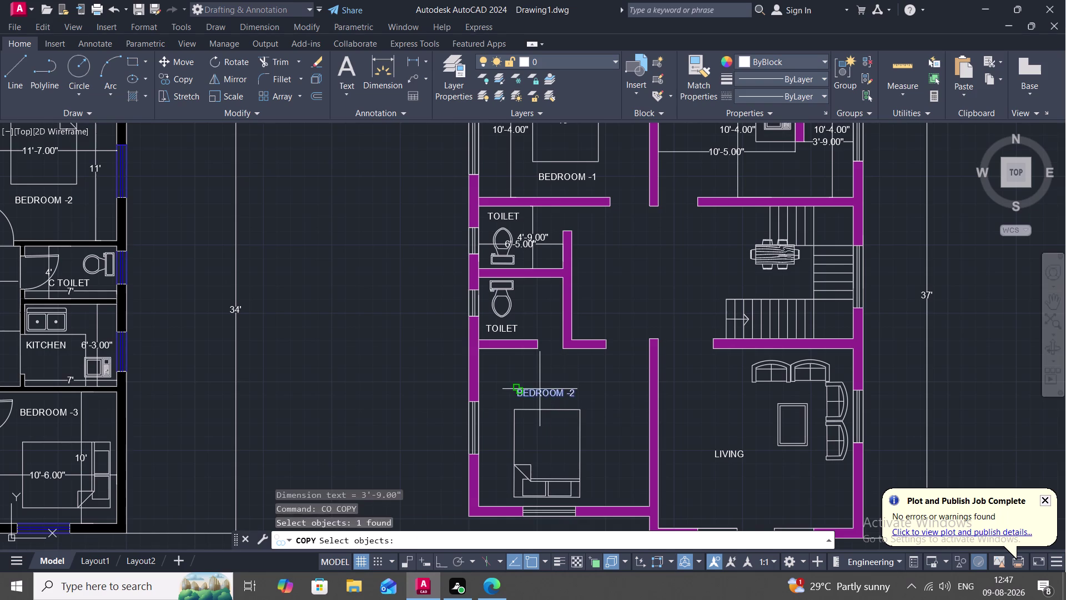
click(539, 389)
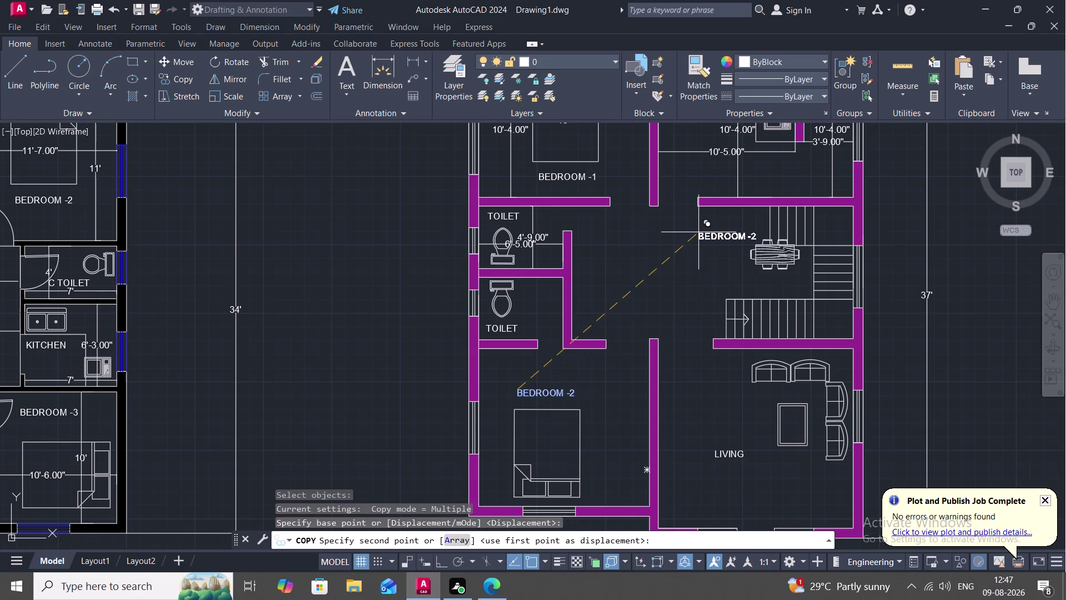
click(703, 233)
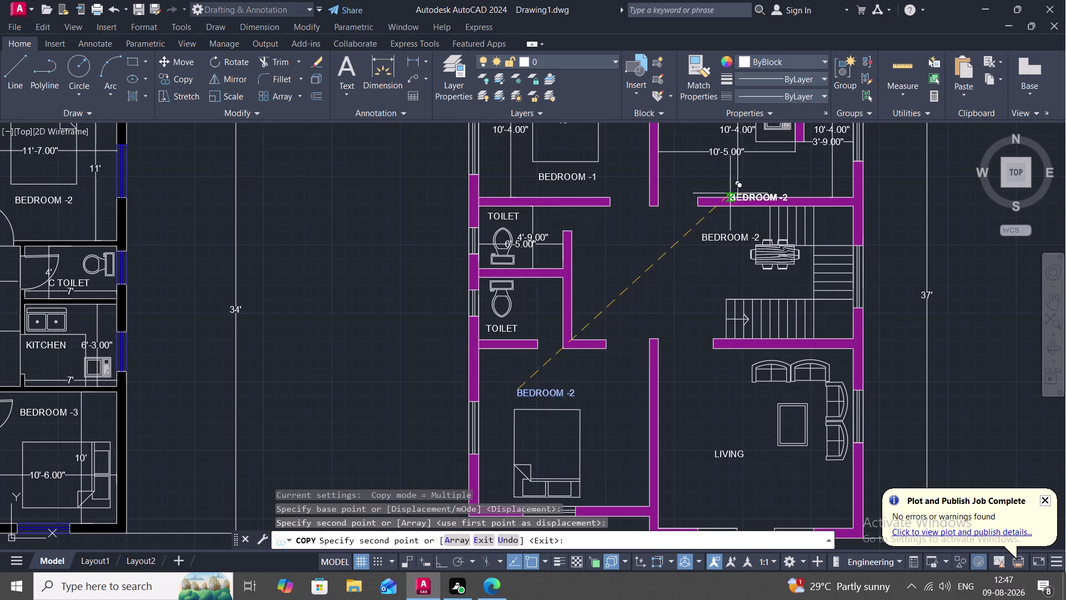
middle_drag(756, 172, 675, 234)
scroll(down, 3)
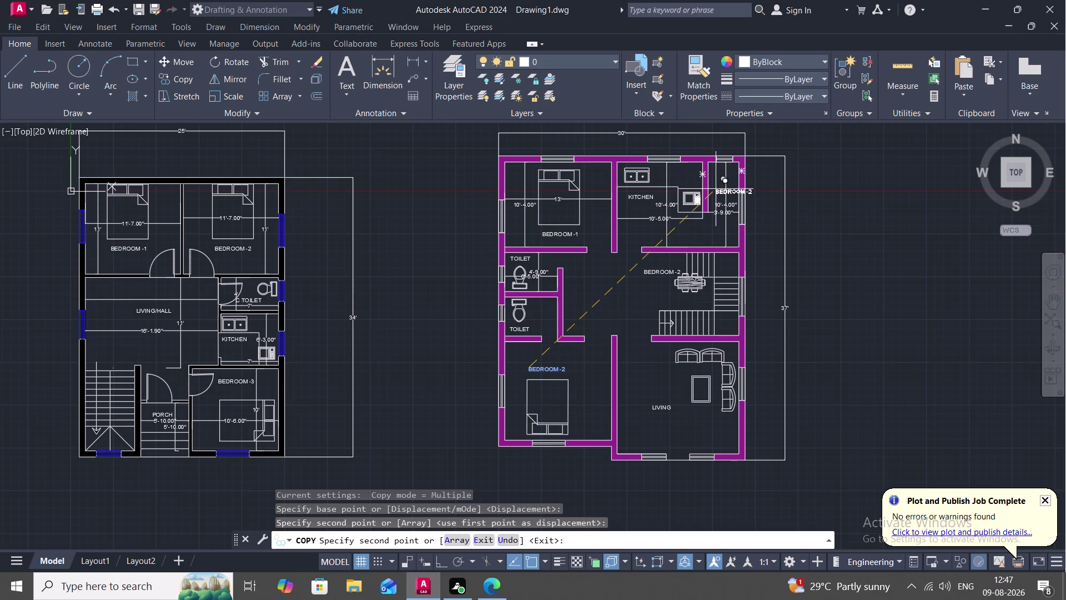
click(715, 189)
key(Escape)
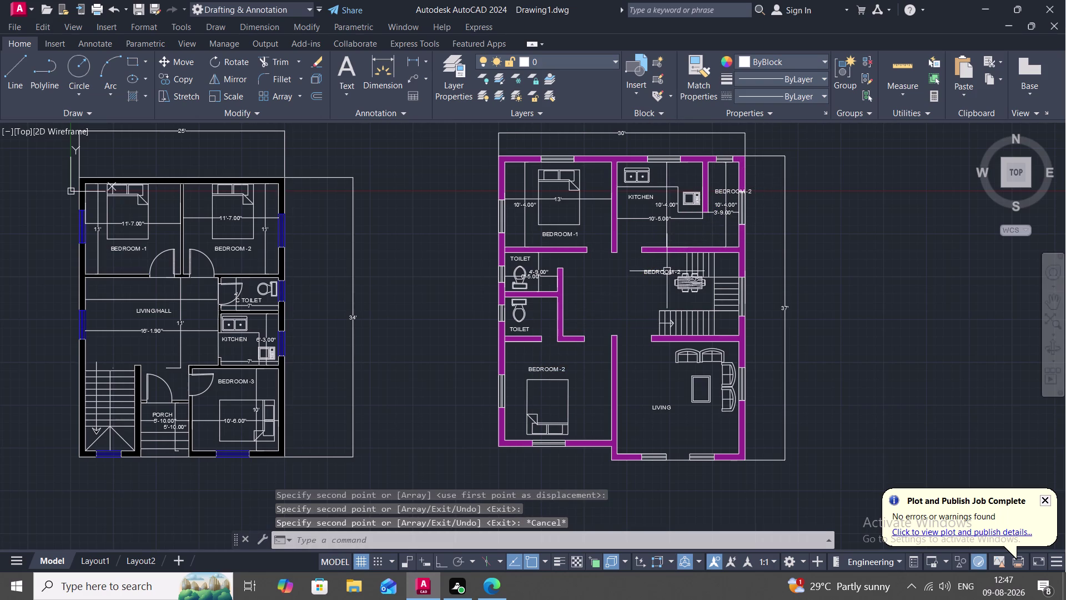
Change the copied label in the dining space to read DINING.
double_click(666, 272)
click(687, 272)
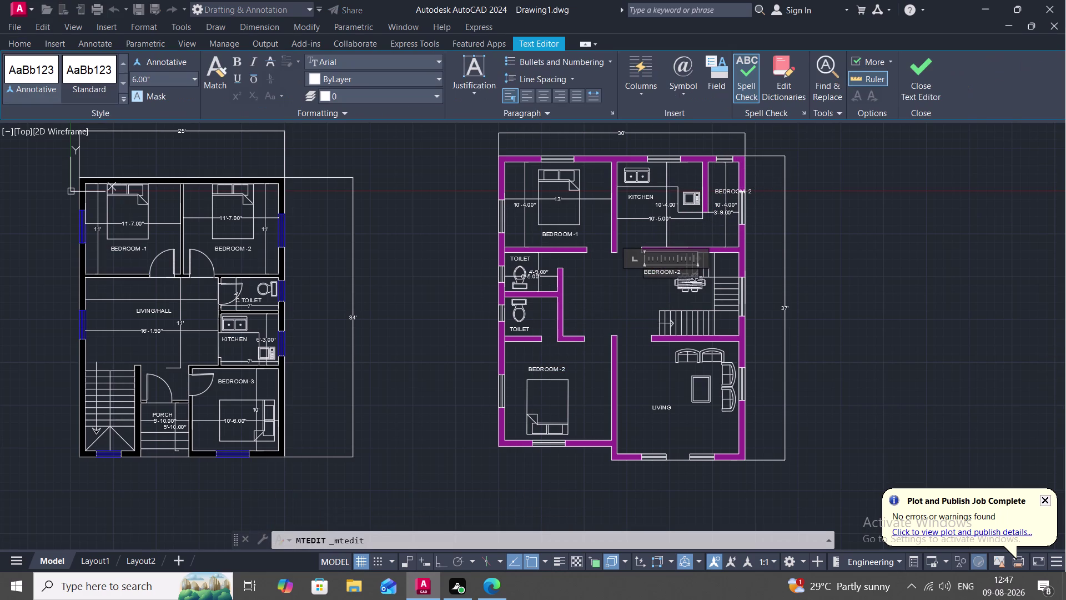
key(BackSpace)
key(BackSpace)
key(BackSpace)
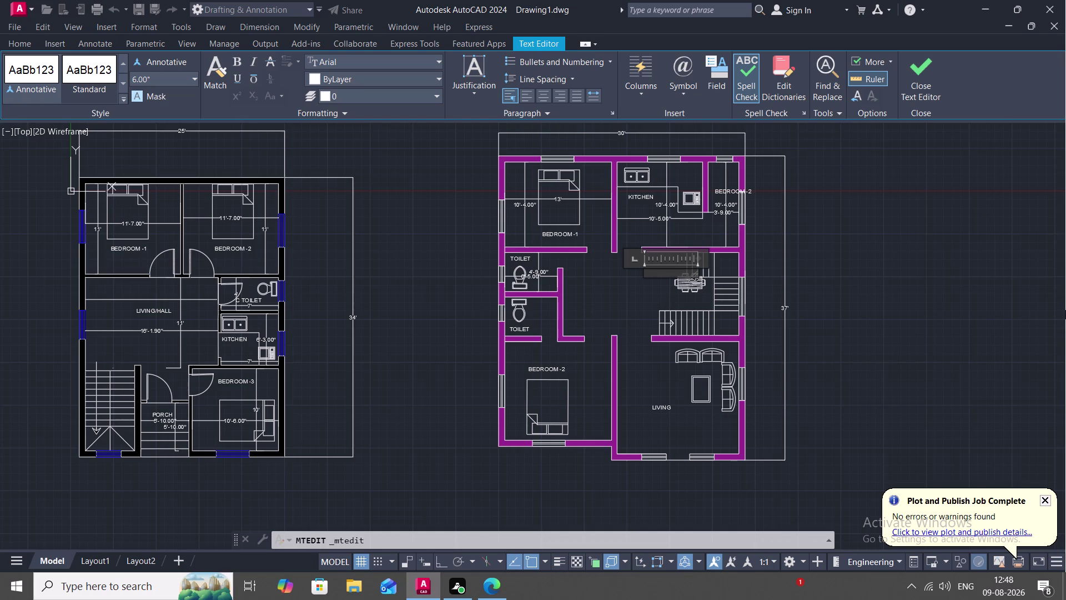
text(DINI)
text(N)
key(g)
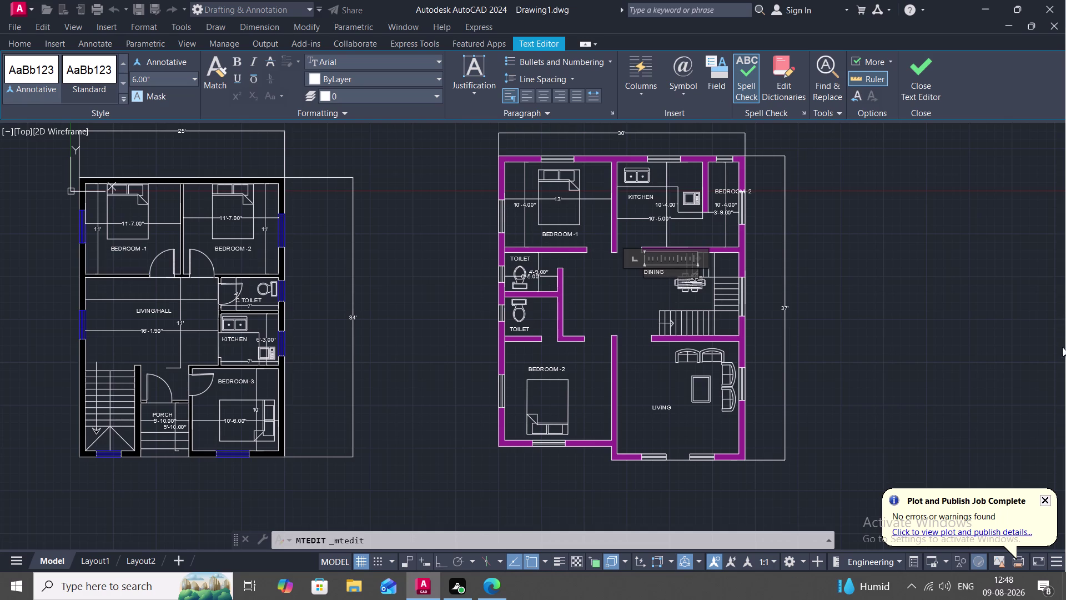
click(855, 327)
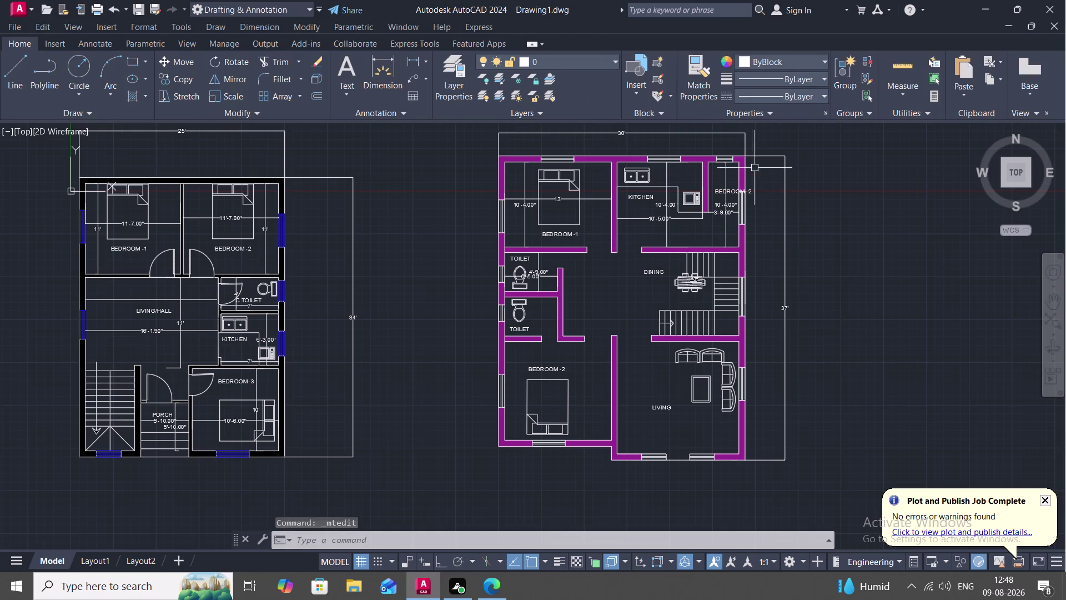
Change the copied label beside the kitchen to read WORKING AREA.
double_click(729, 191)
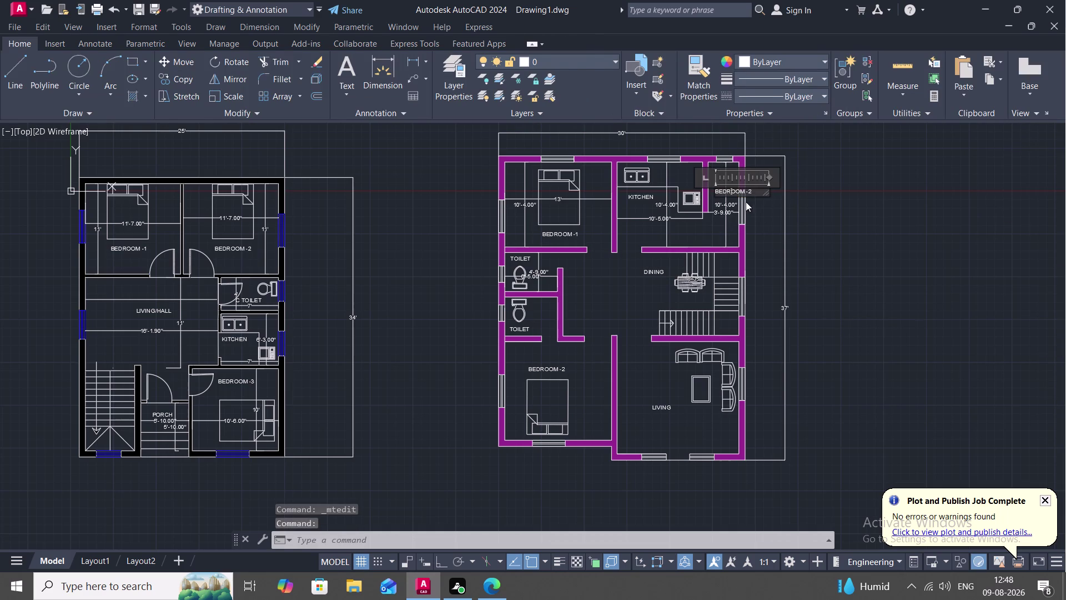
click(752, 188)
key(backslash)
key(BackSpace)
key(BackSpace)
key(BackSpace)
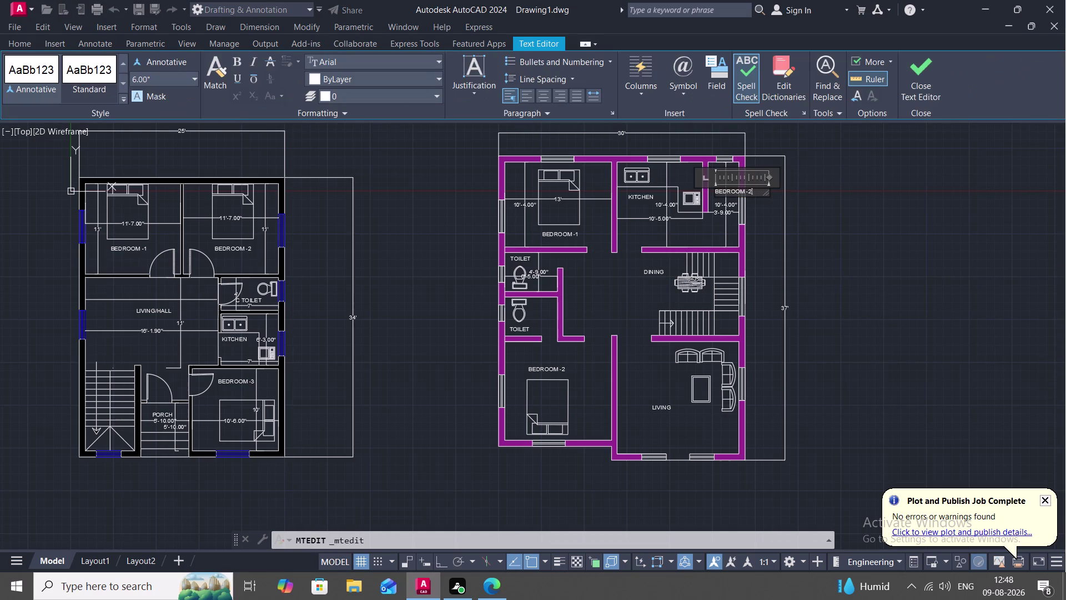
key(BackSpace)
key(BackSpace)
key(BackSpace)
text(WORK)
text(ING)
key(space)
text(AREA)
click(760, 236)
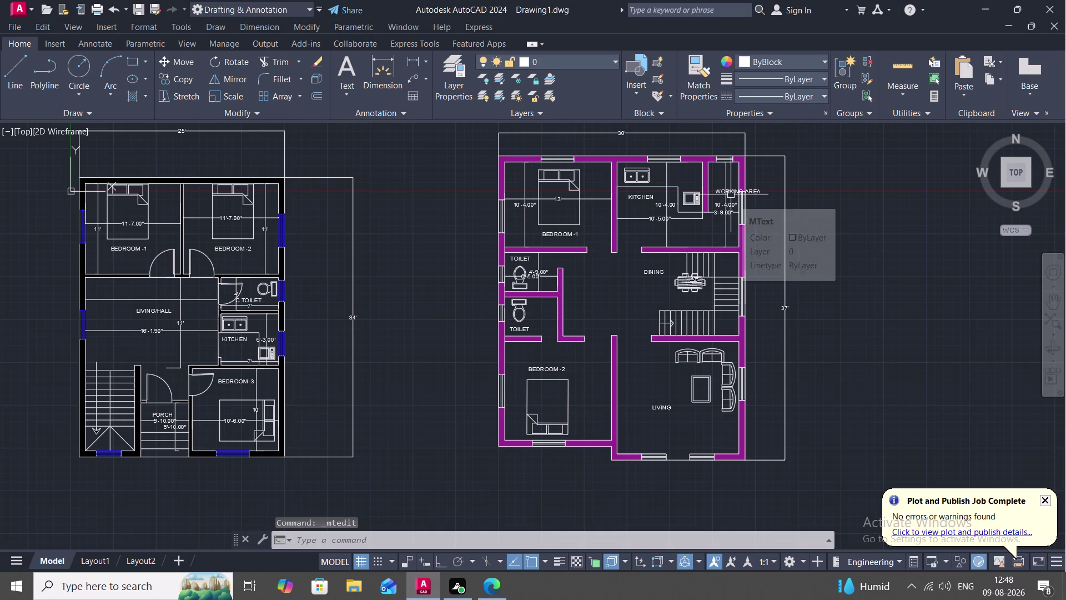
Rotate the WORKING AREA label 90° so it stands upright.
key(r)
key(o)
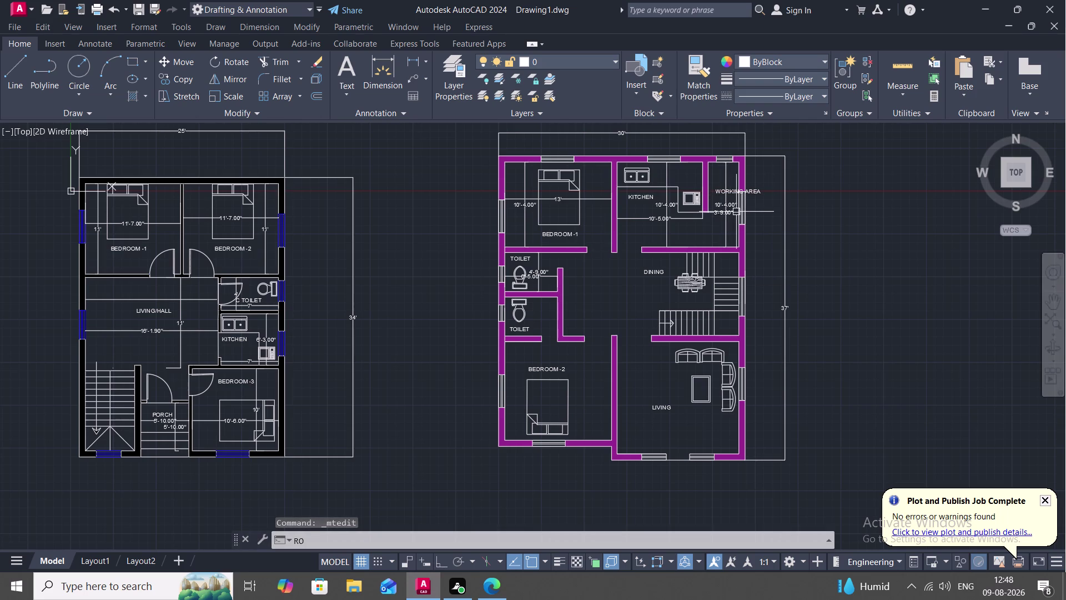
key(space)
click(732, 190)
right_click(732, 190)
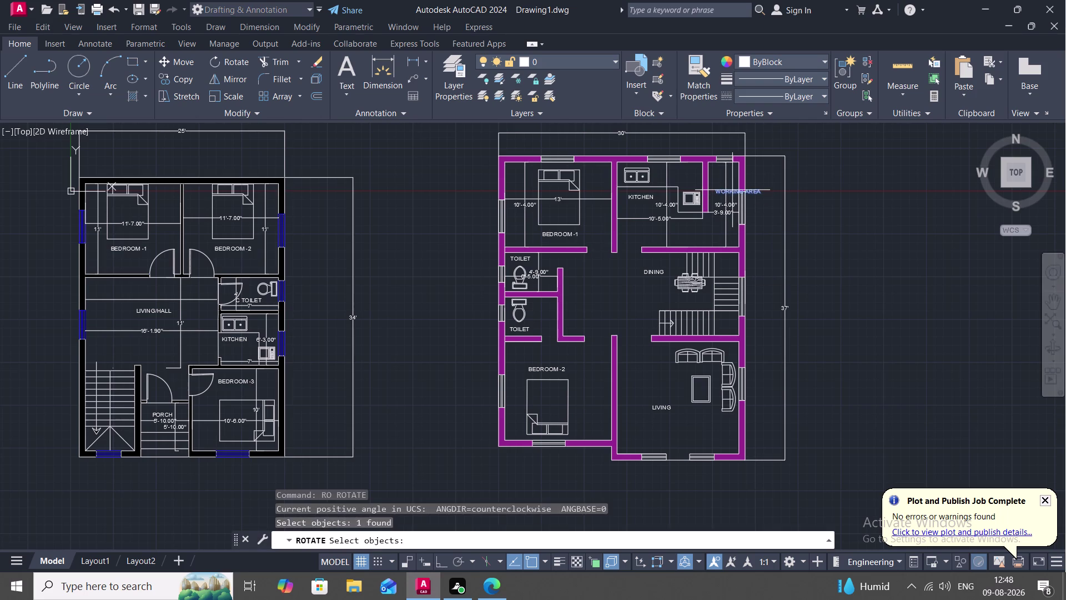
click(715, 190)
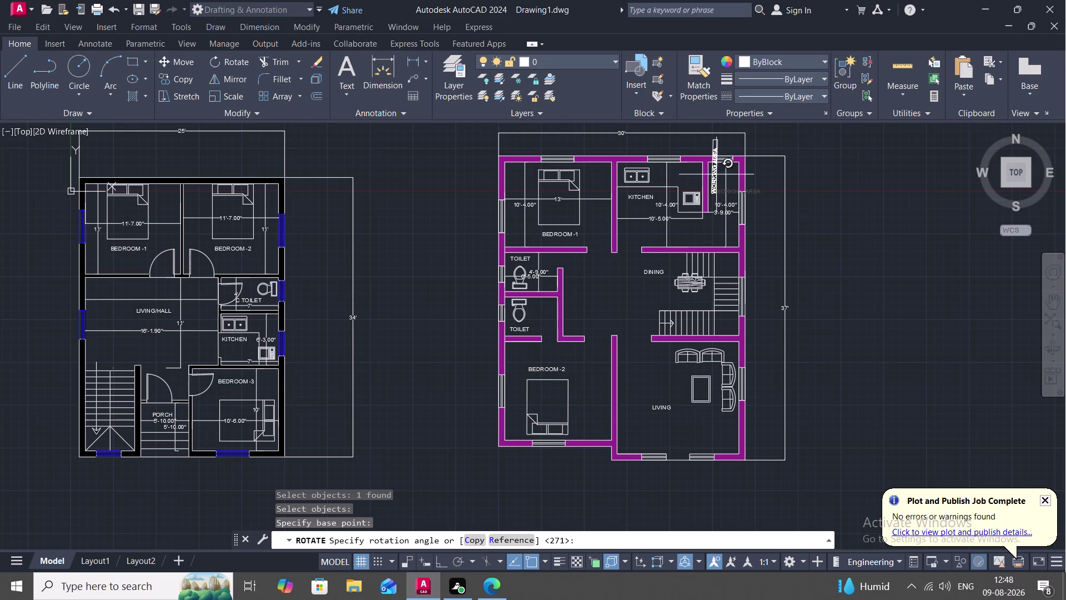
click(715, 158)
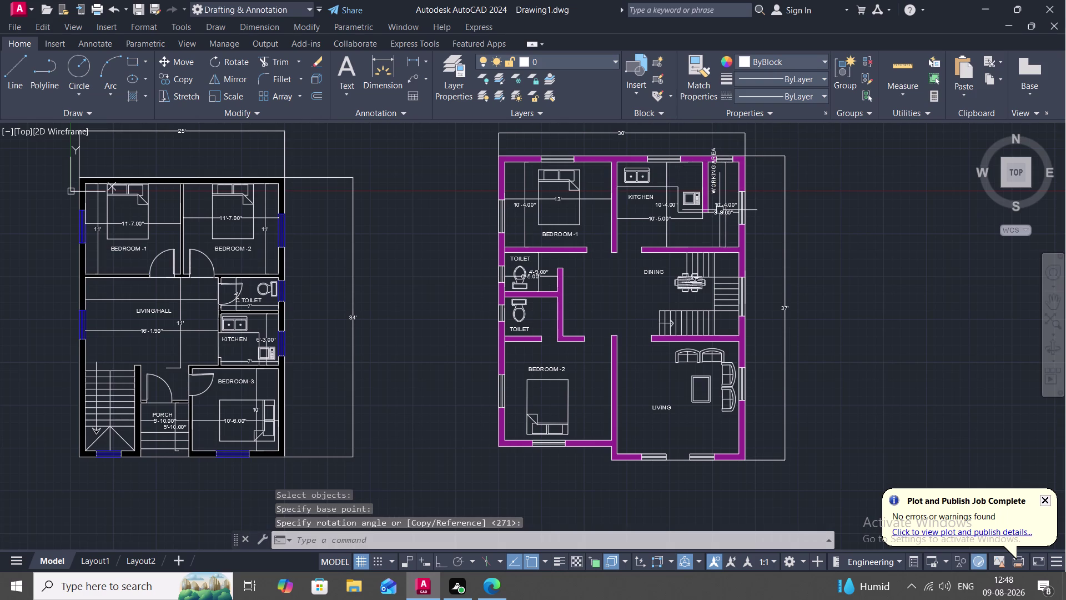
Move the upright WORKING AREA label into the narrow strip beside the kitchen.
text(M)
key(space)
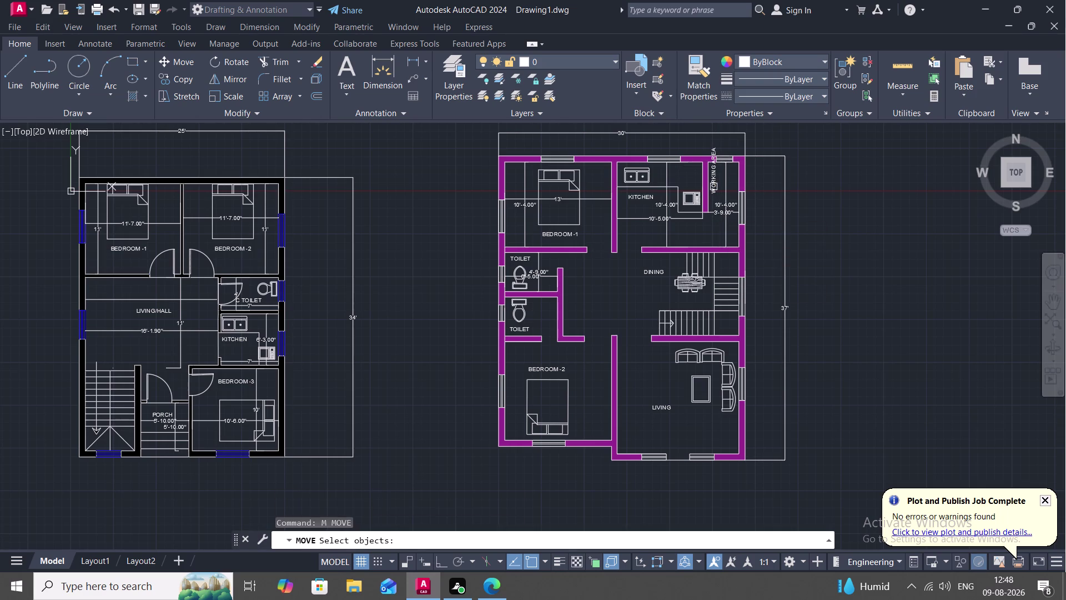
click(714, 187)
right_click(714, 186)
click(714, 187)
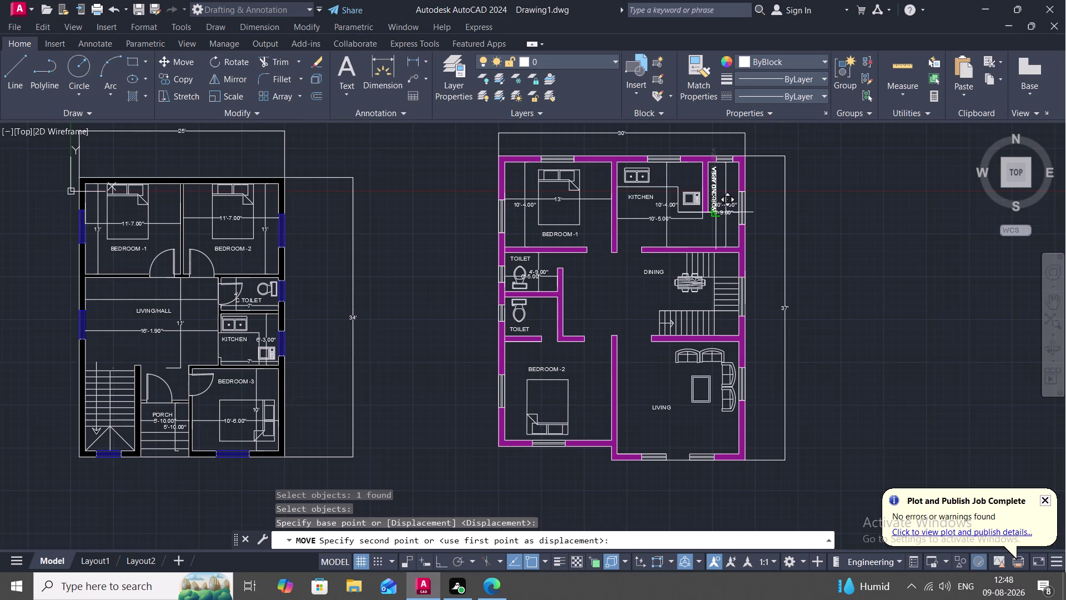
click(716, 212)
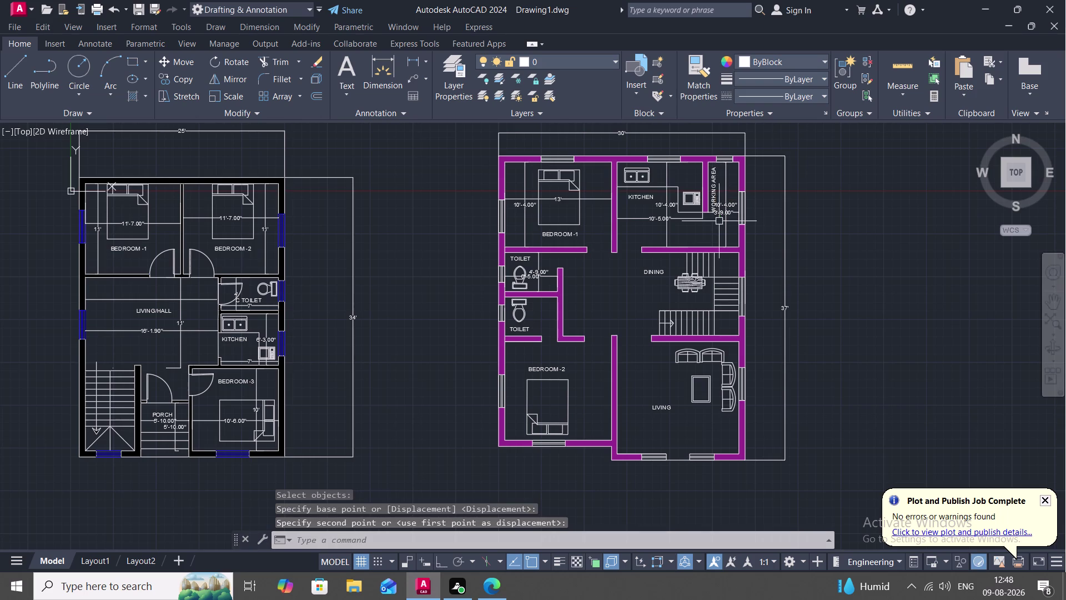
scroll(up, 3)
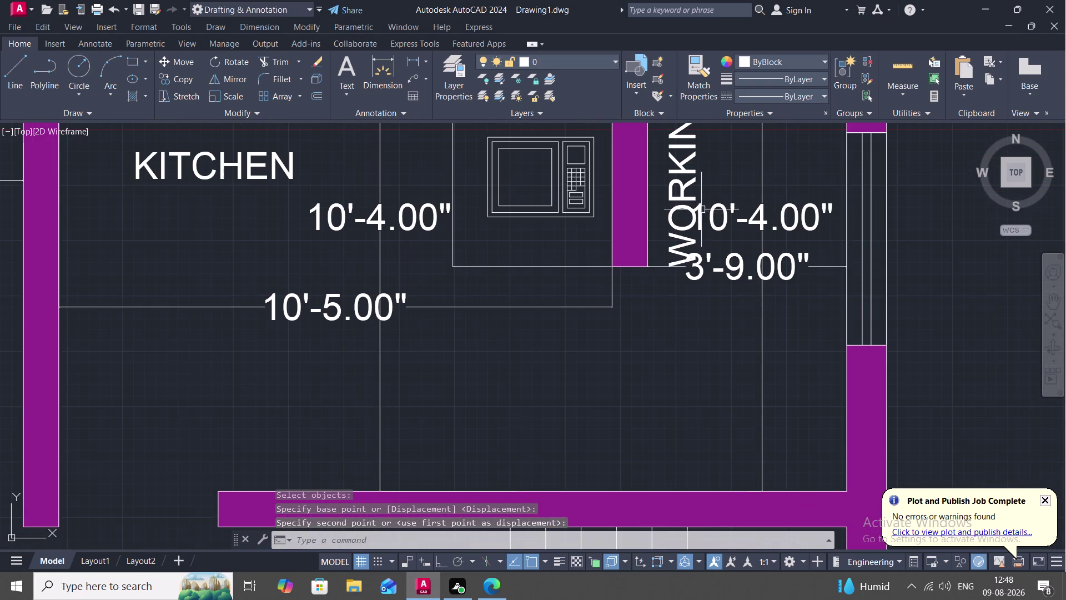
Delete the overlapping 3'-9.00" dimension in the working area.
scroll(down, 3)
scroll(down, 3)
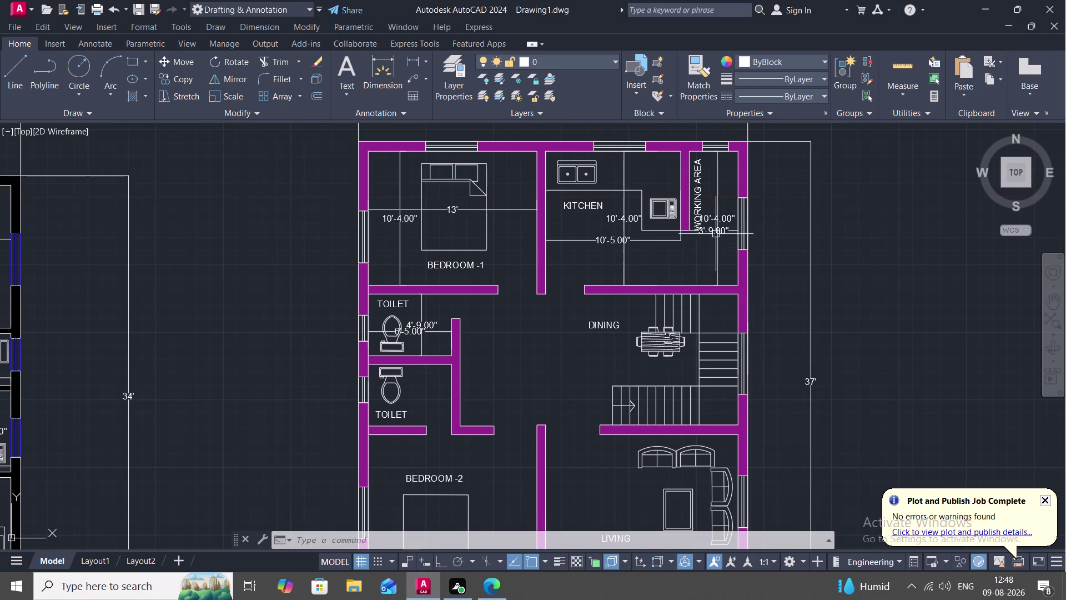
click(711, 229)
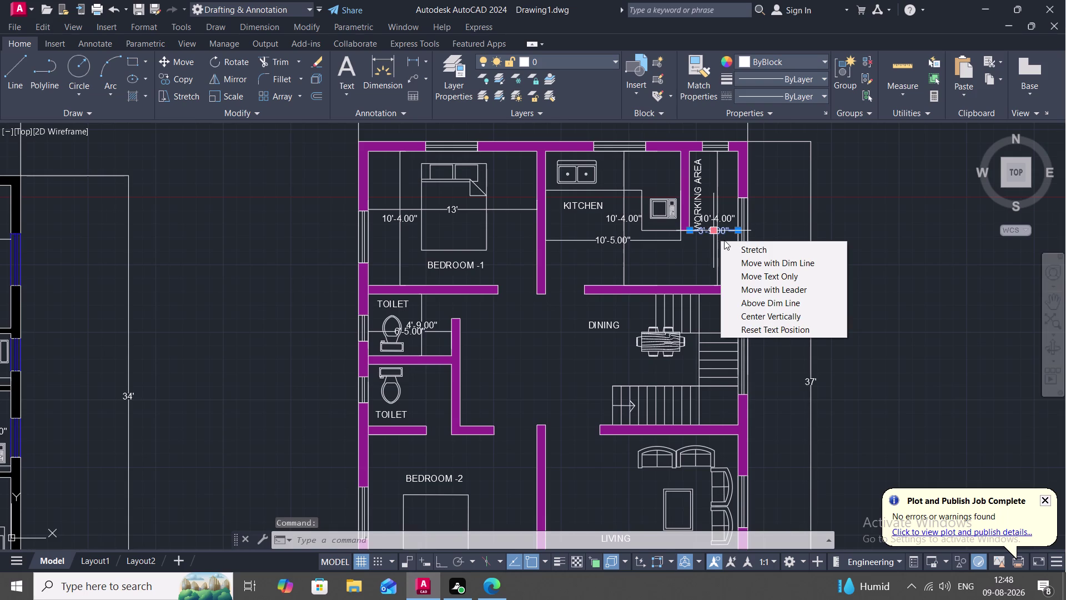
key(Delete)
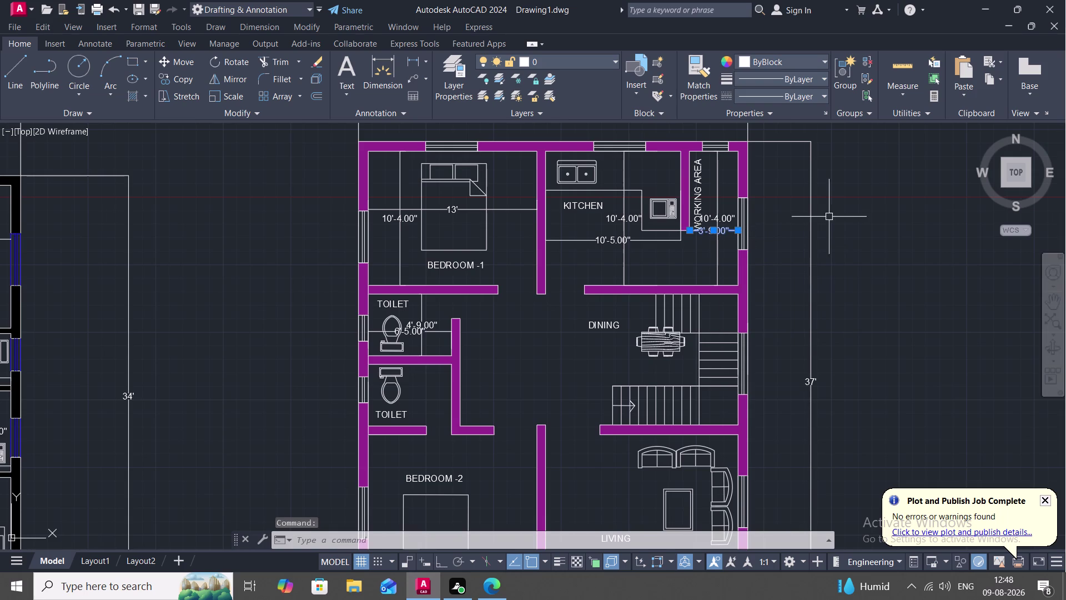
key(Delete)
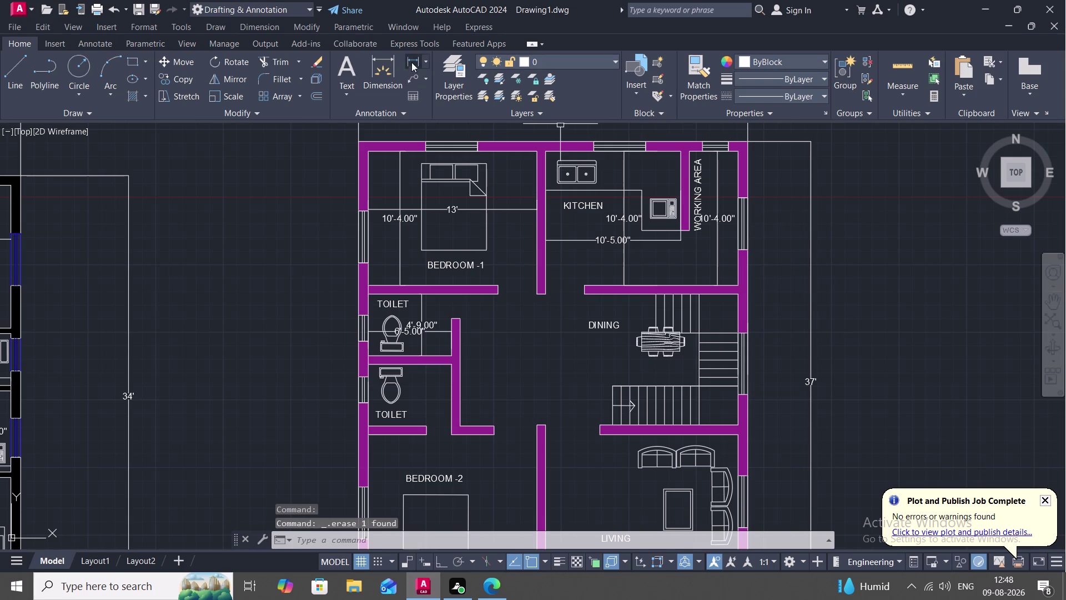
Redraw the 3'-9.00" dimension lower, clear of the 10'-4.00" dimension.
click(414, 56)
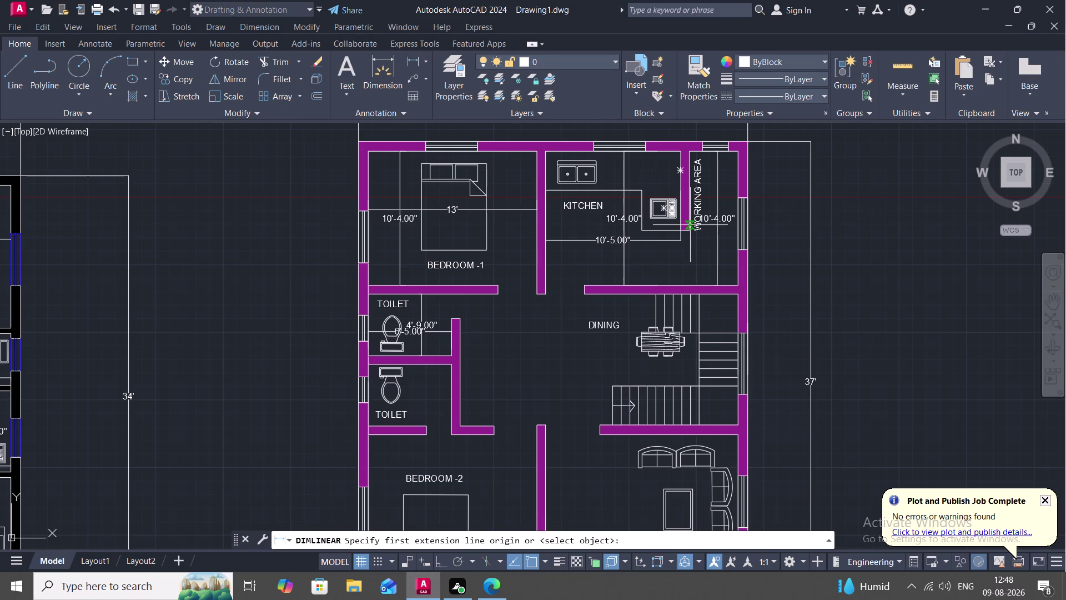
click(689, 226)
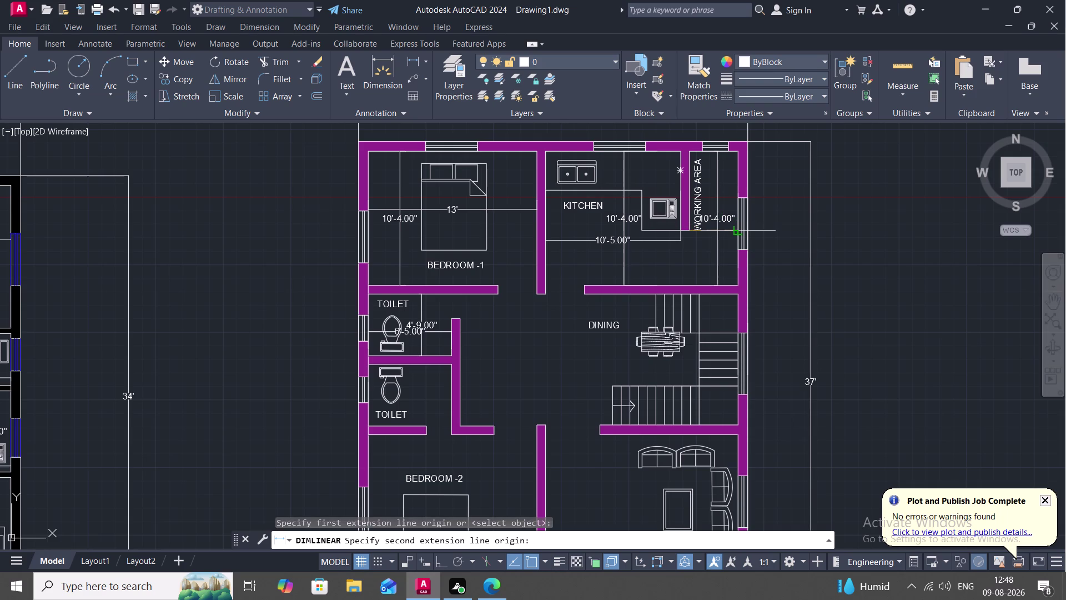
click(737, 235)
click(735, 252)
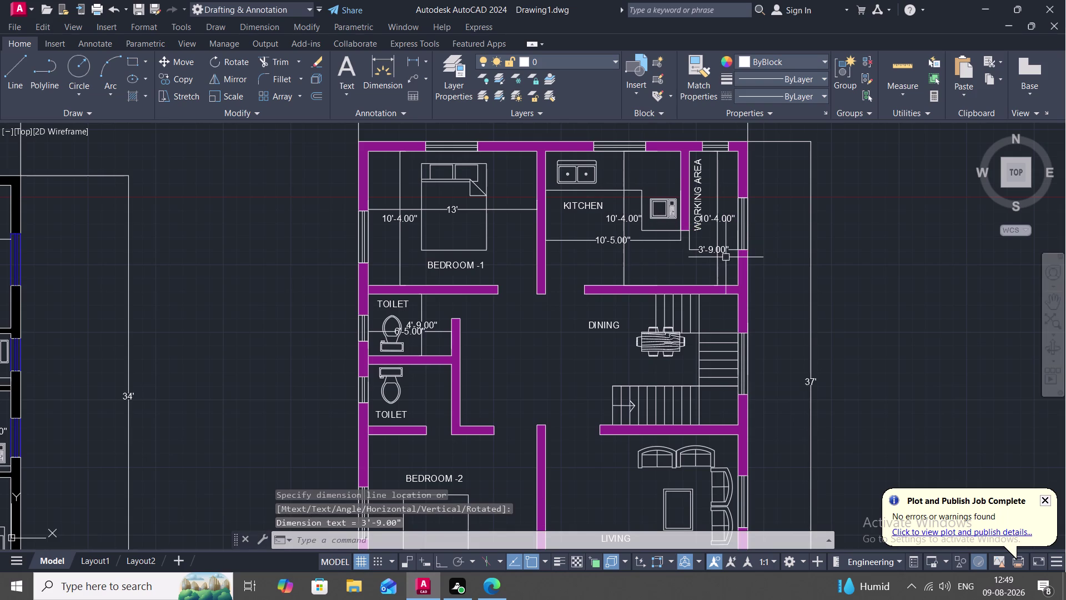
key(Escape)
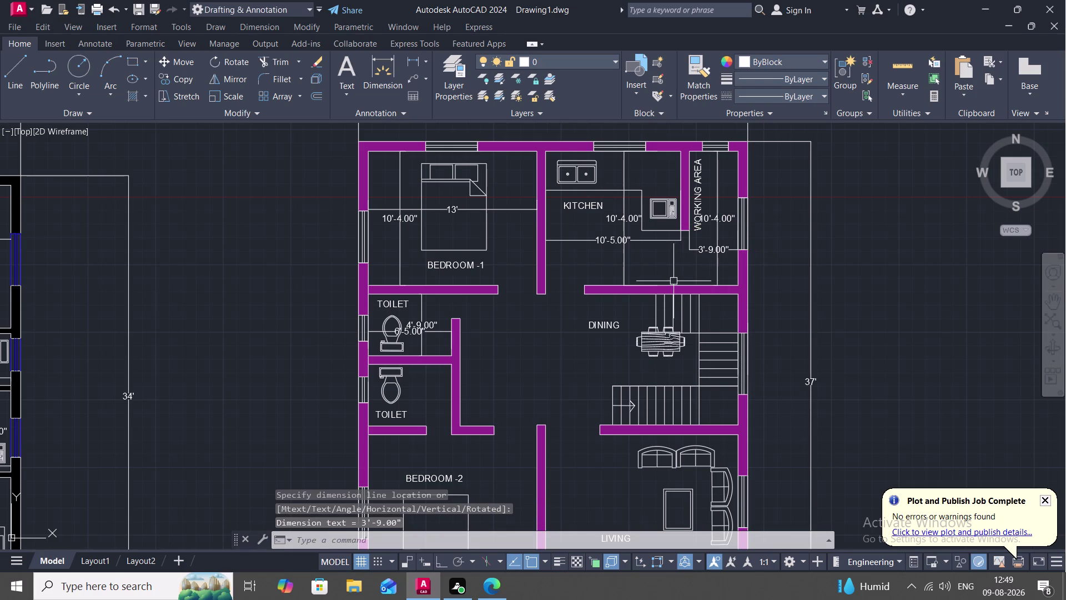
middle_drag(649, 294, 649, 261)
key(space)
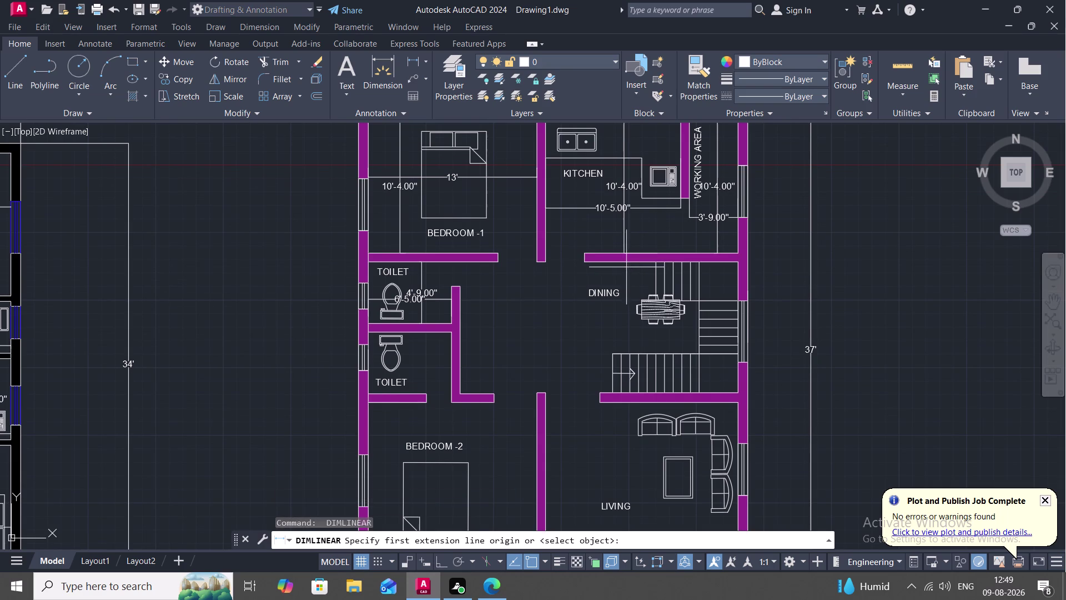
click(627, 262)
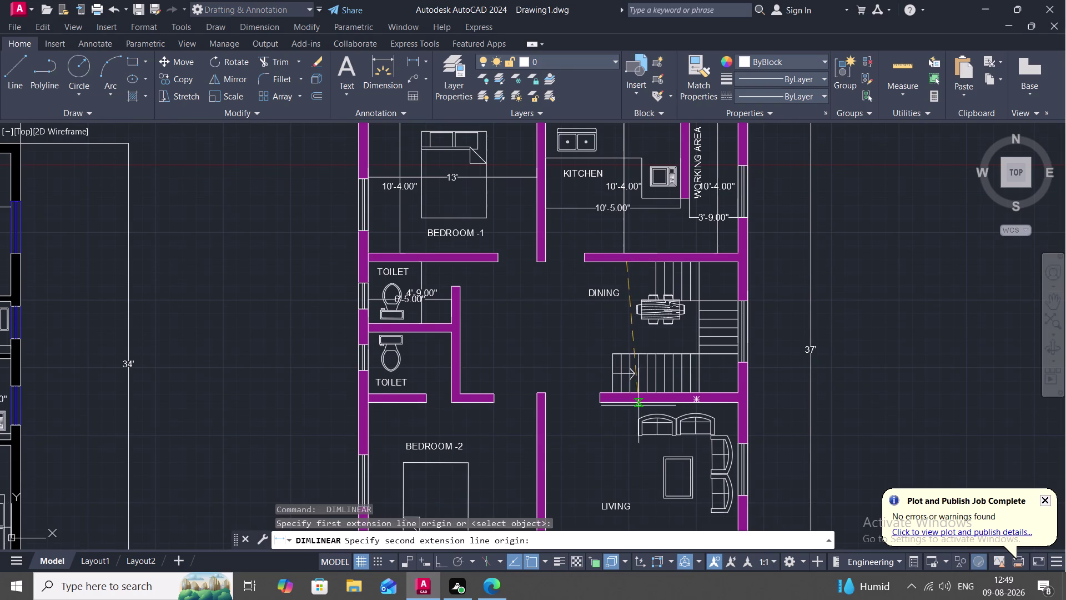
click(628, 390)
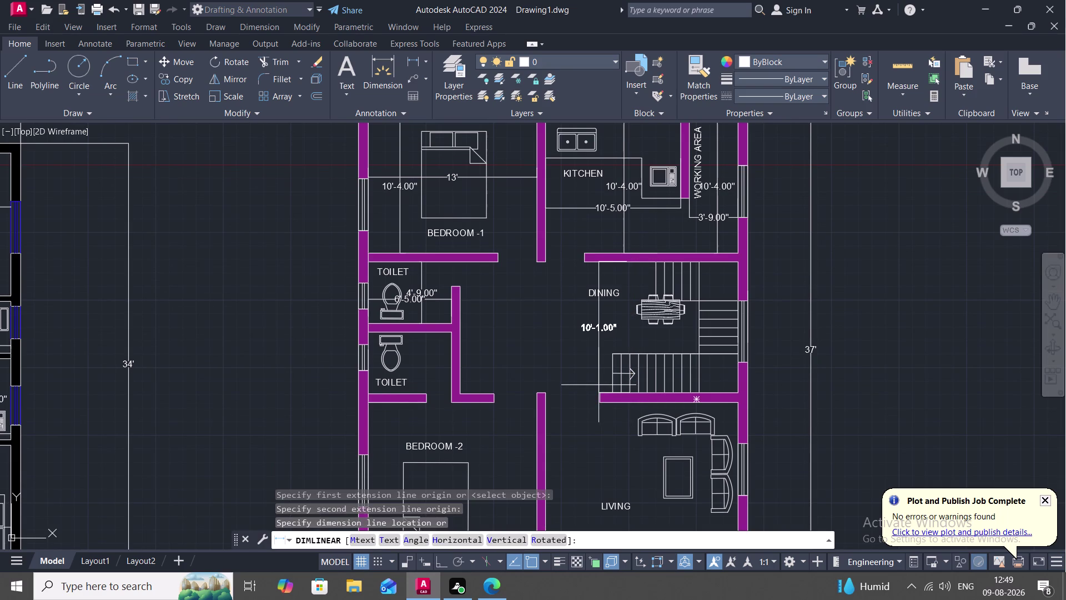
click(602, 383)
key(space)
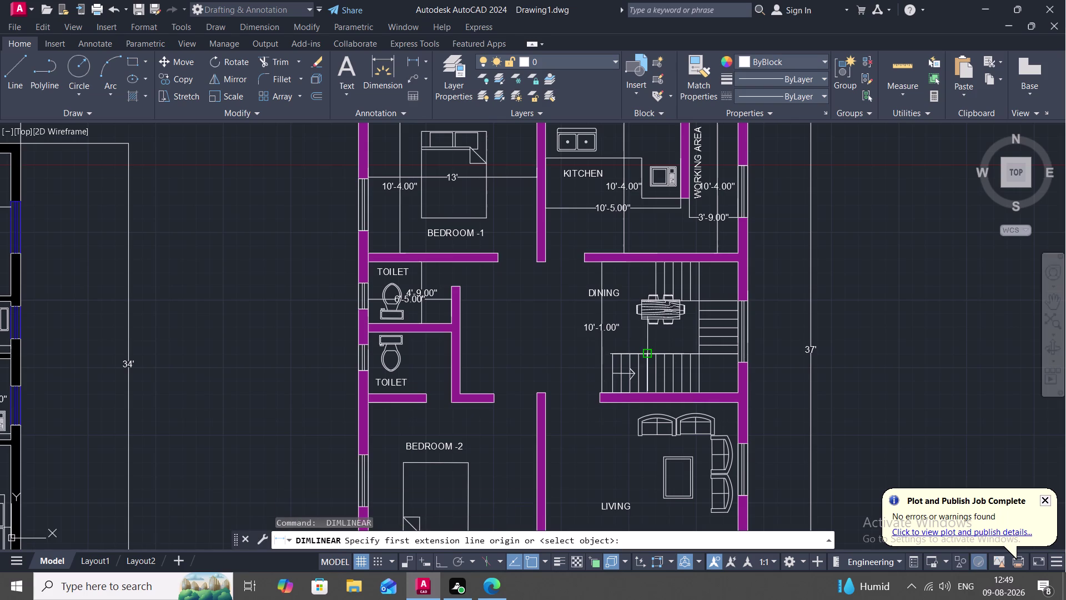
key(space)
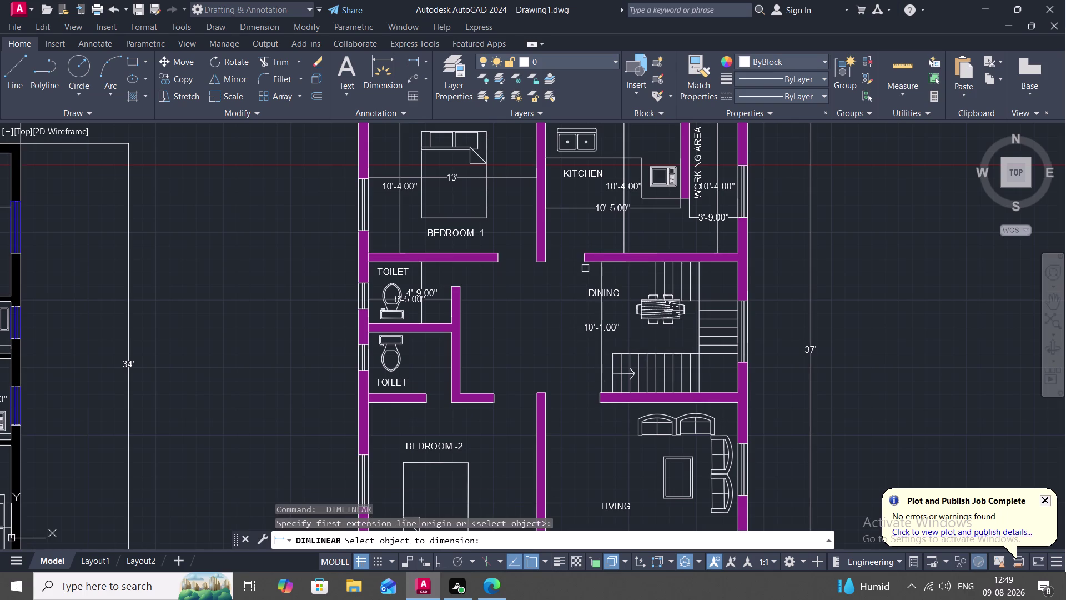
key(Escape)
key(space)
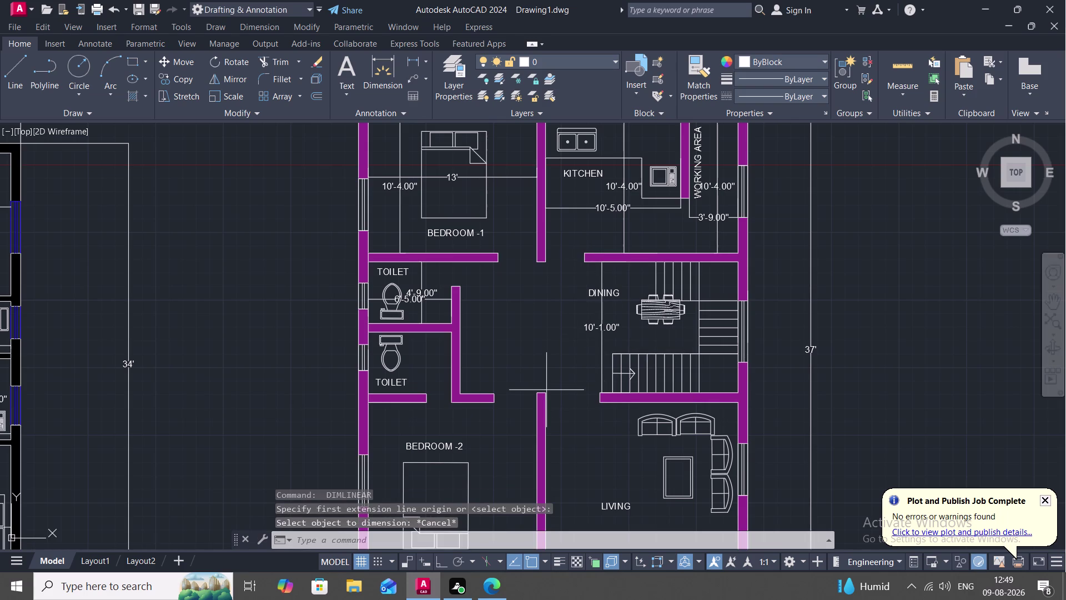
click(546, 390)
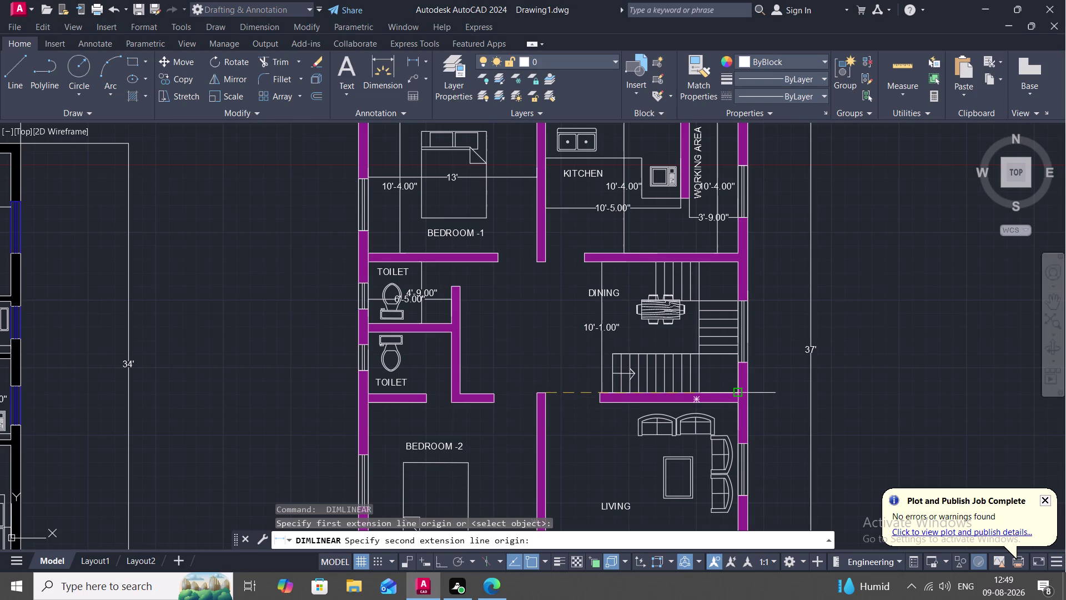
click(736, 388)
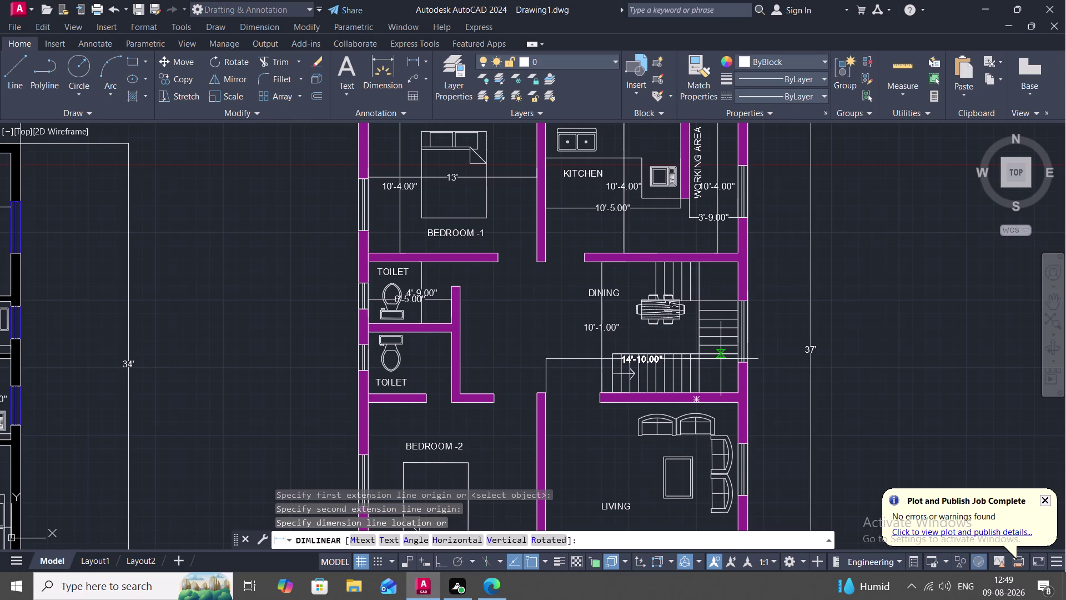
key(Escape)
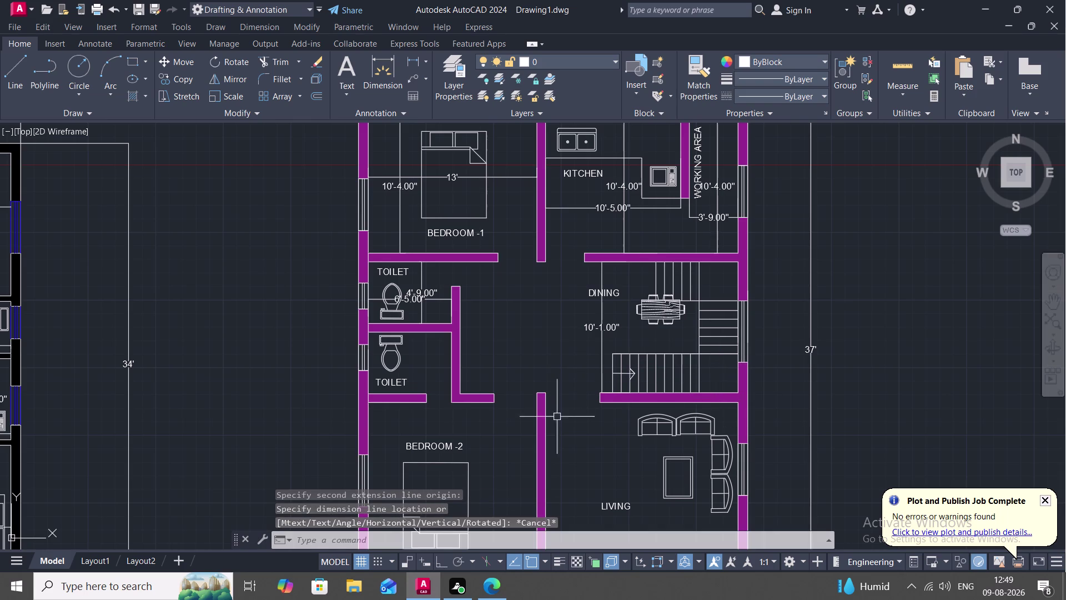
key(space)
click(494, 401)
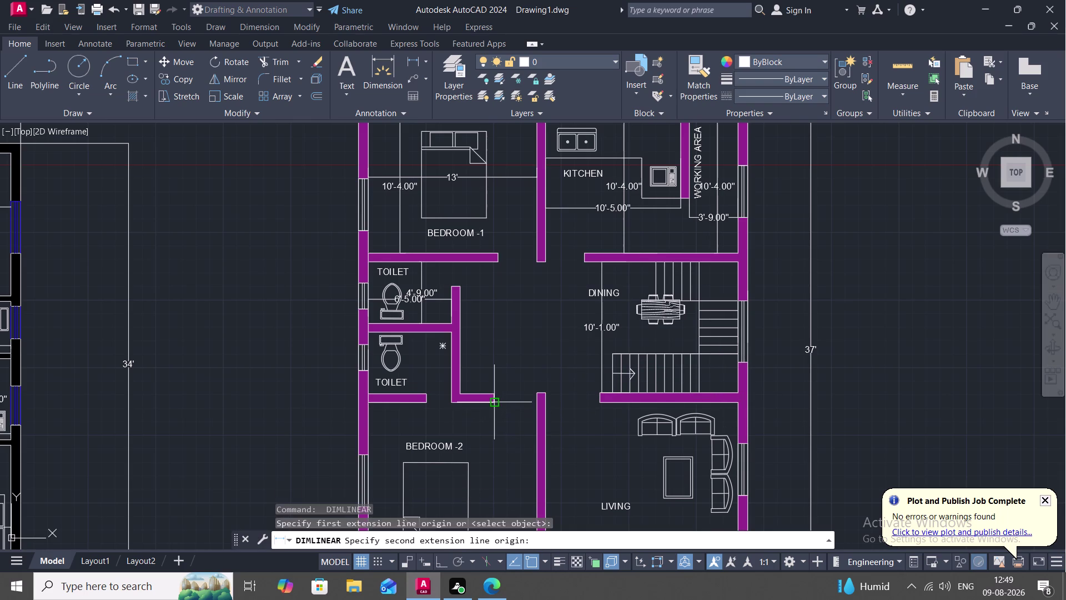
click(738, 389)
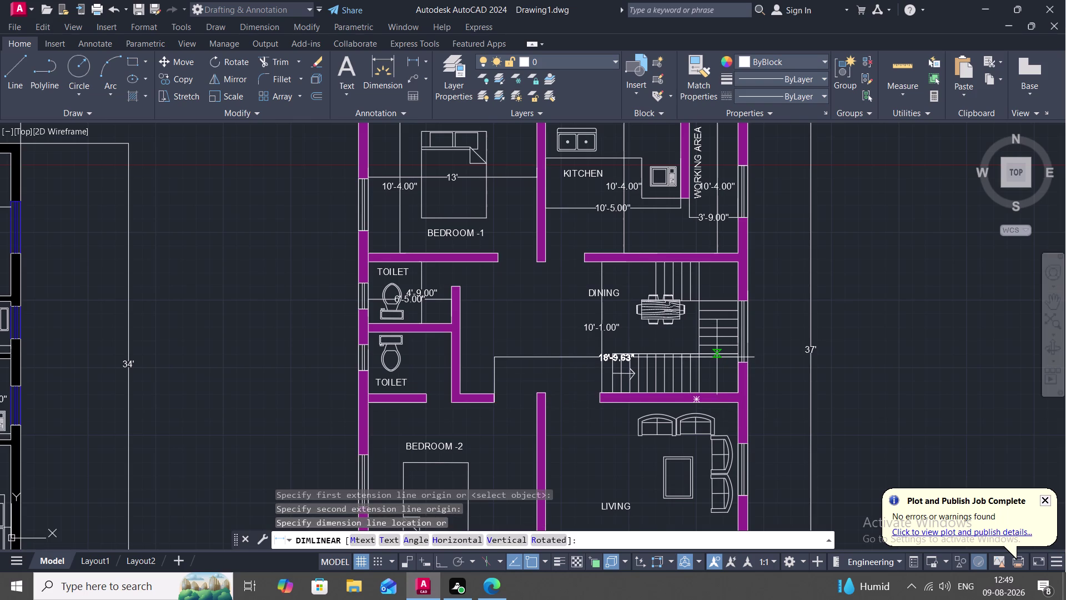
key(Escape)
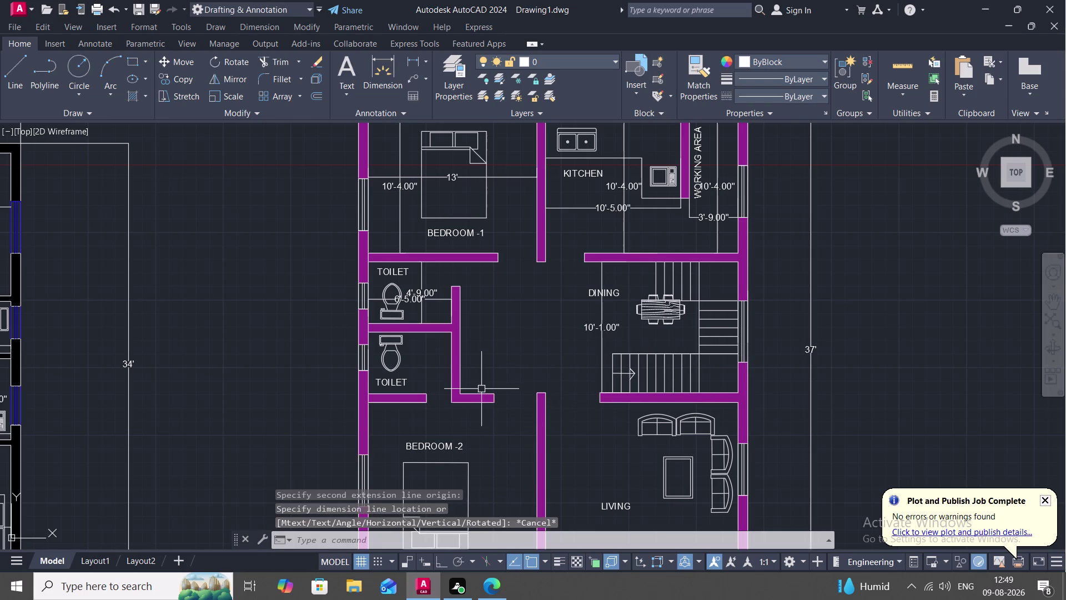
key(space)
click(535, 260)
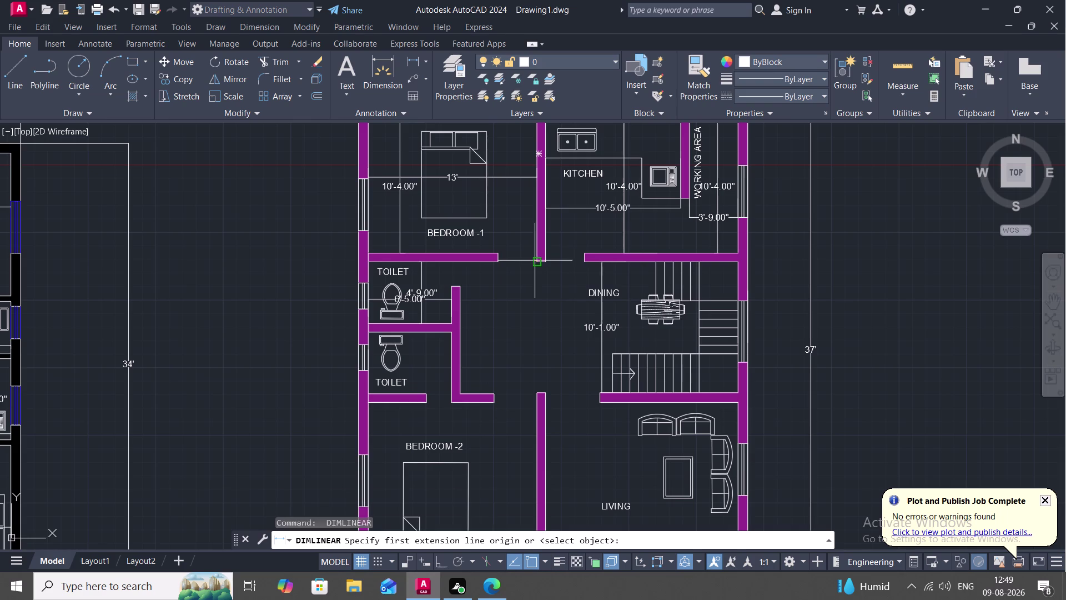
key(Escape)
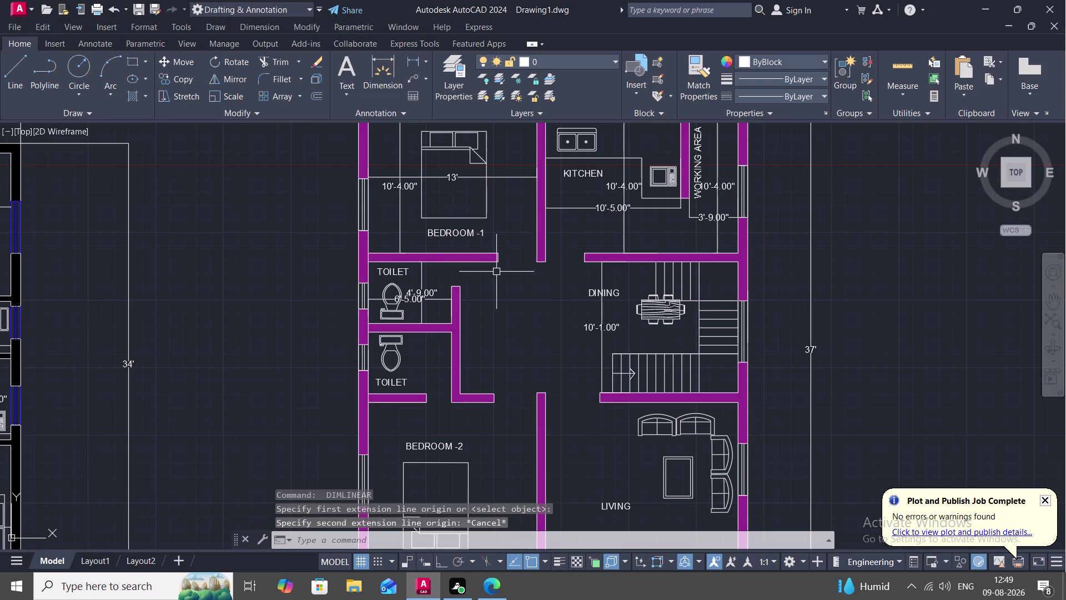
key(space)
click(496, 263)
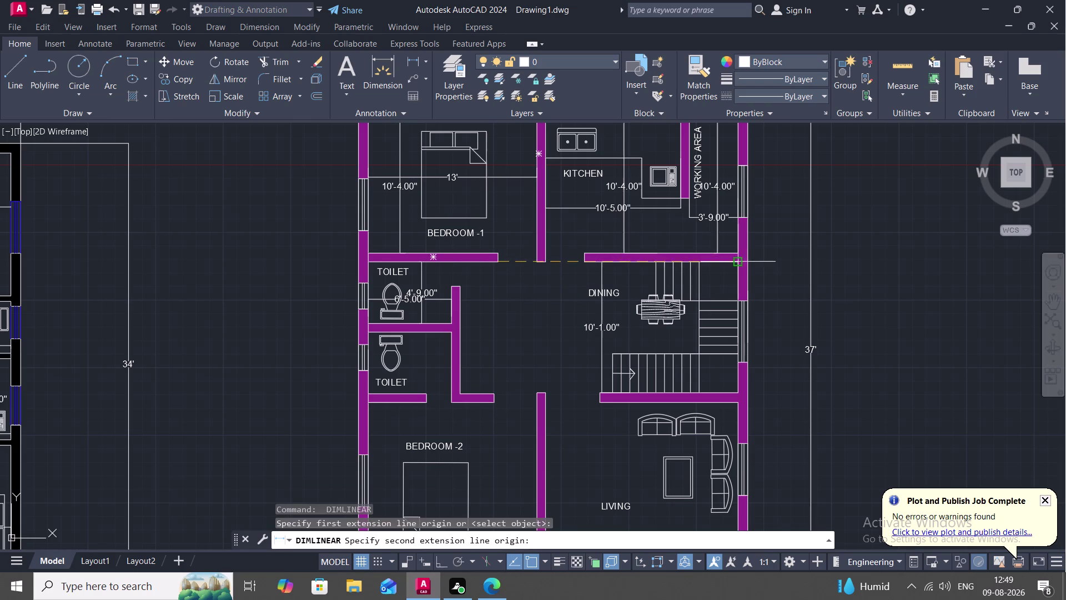
click(738, 261)
key(Escape)
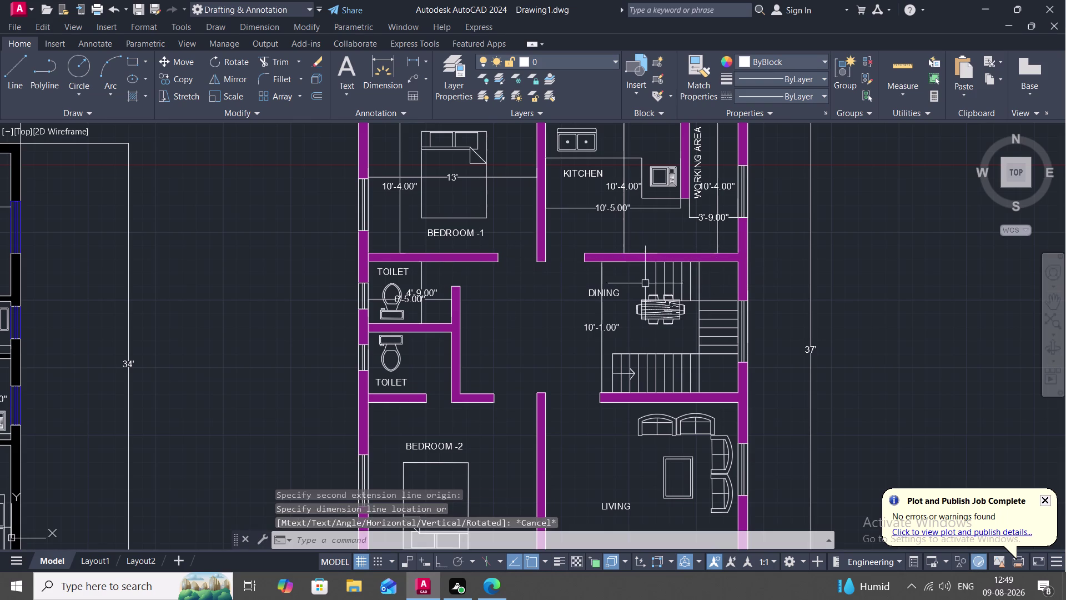
key(space)
click(533, 260)
click(536, 262)
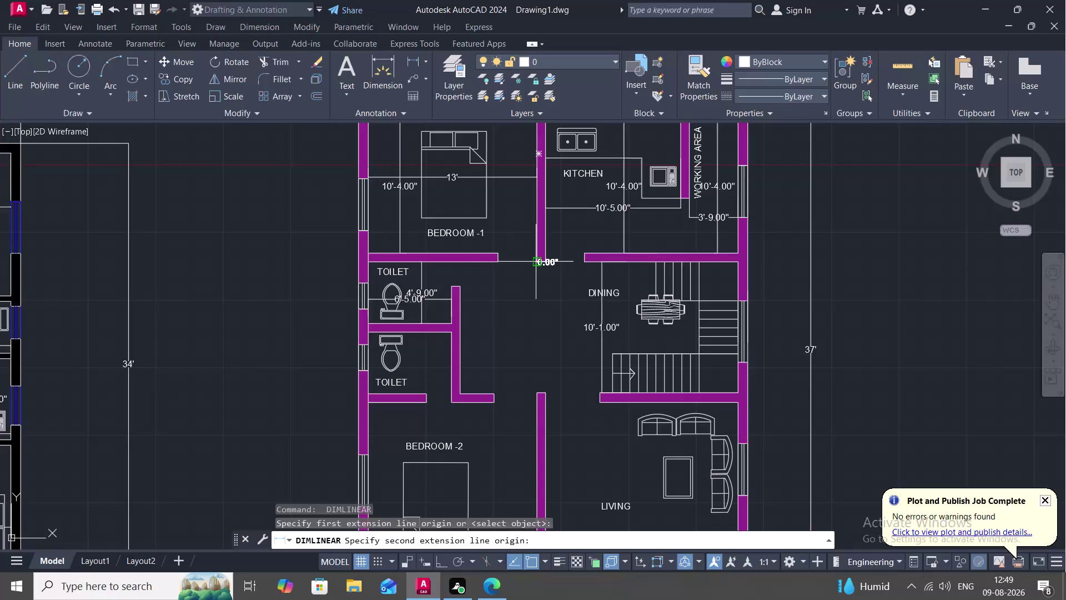
key(Escape)
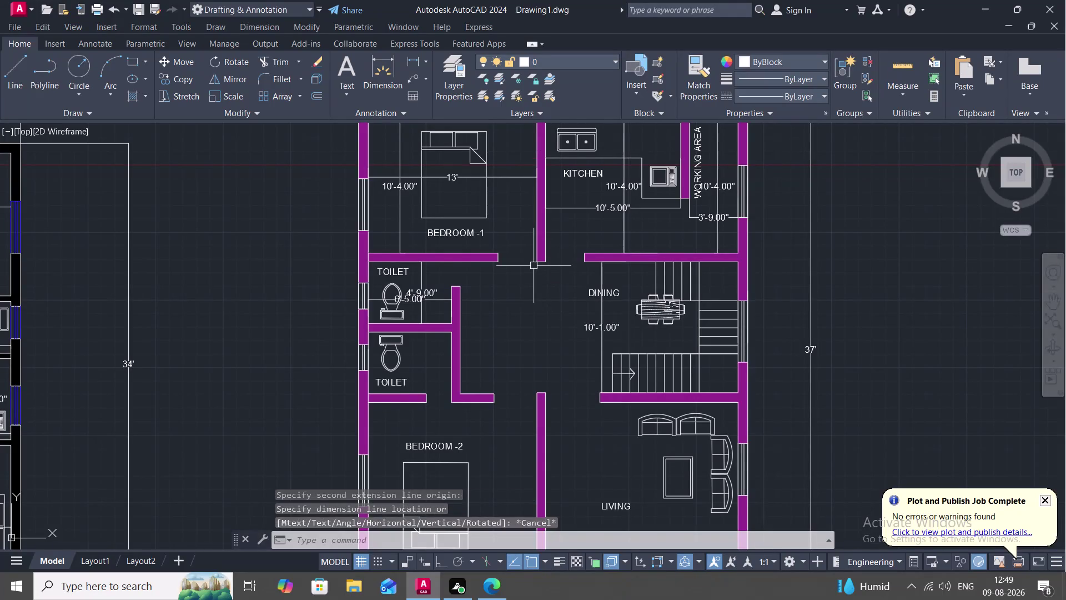
key(space)
click(533, 265)
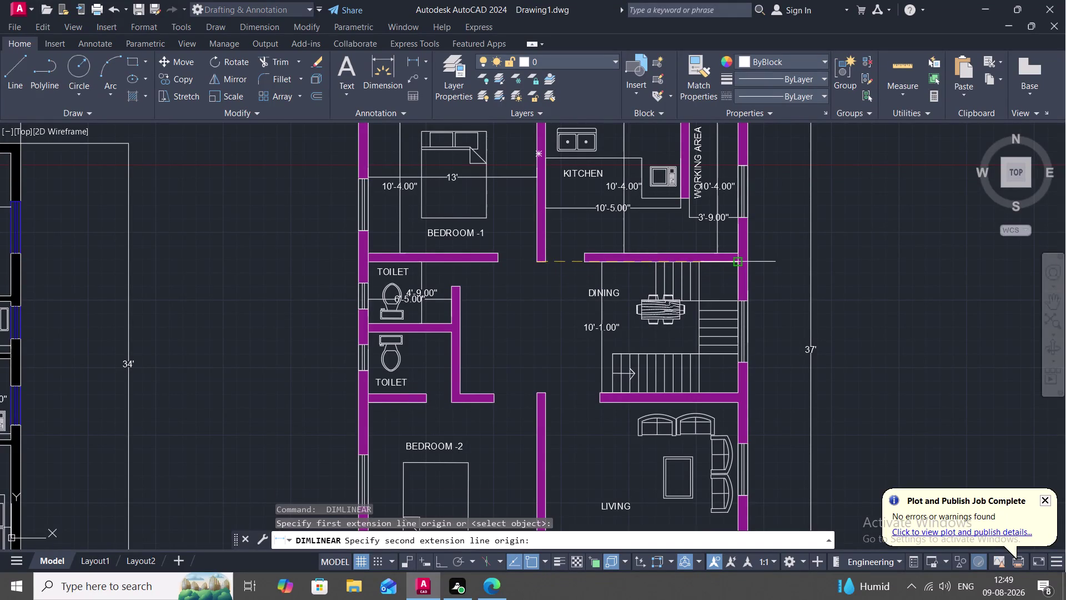
click(735, 262)
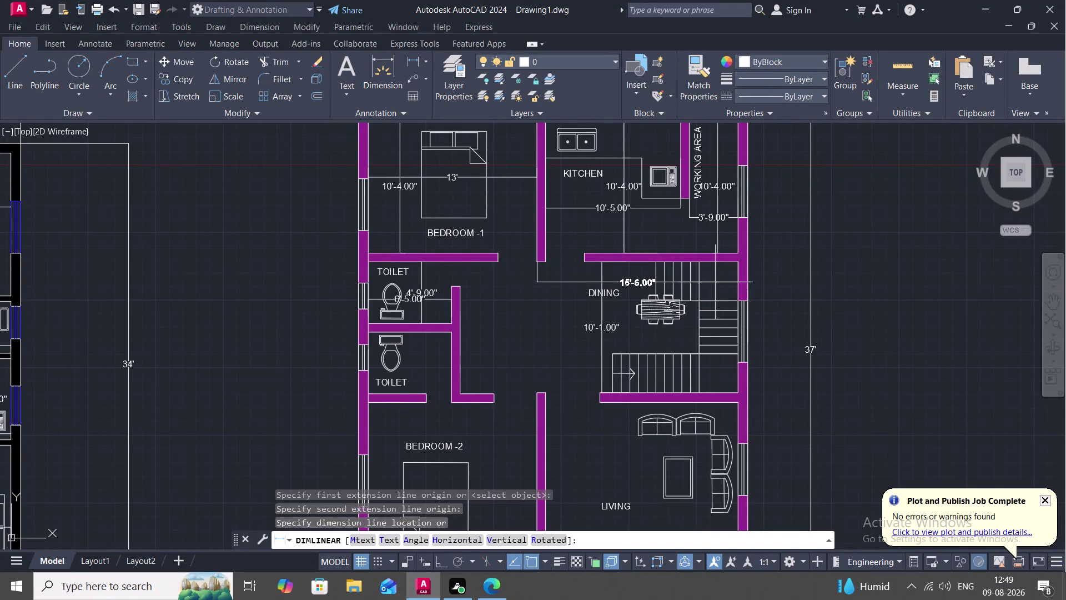
scroll(up, 3)
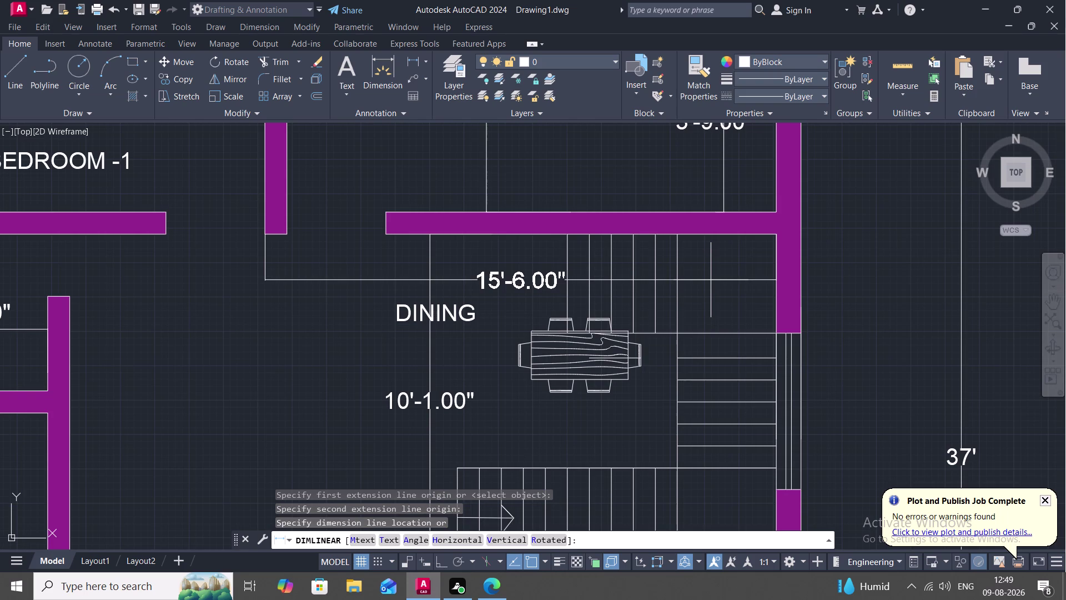
key(Escape)
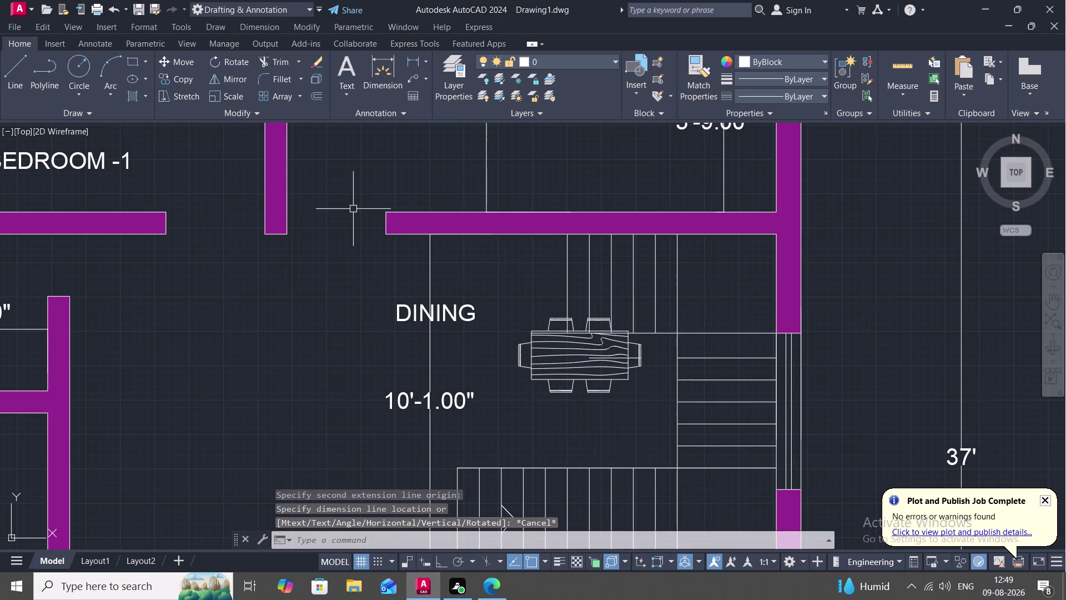
key(space)
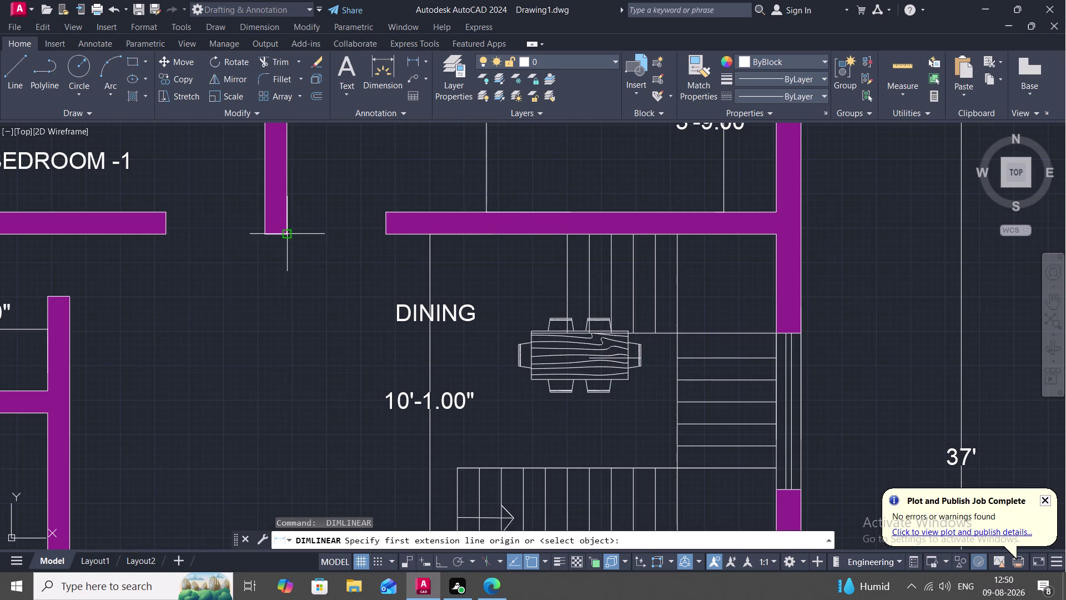
click(285, 236)
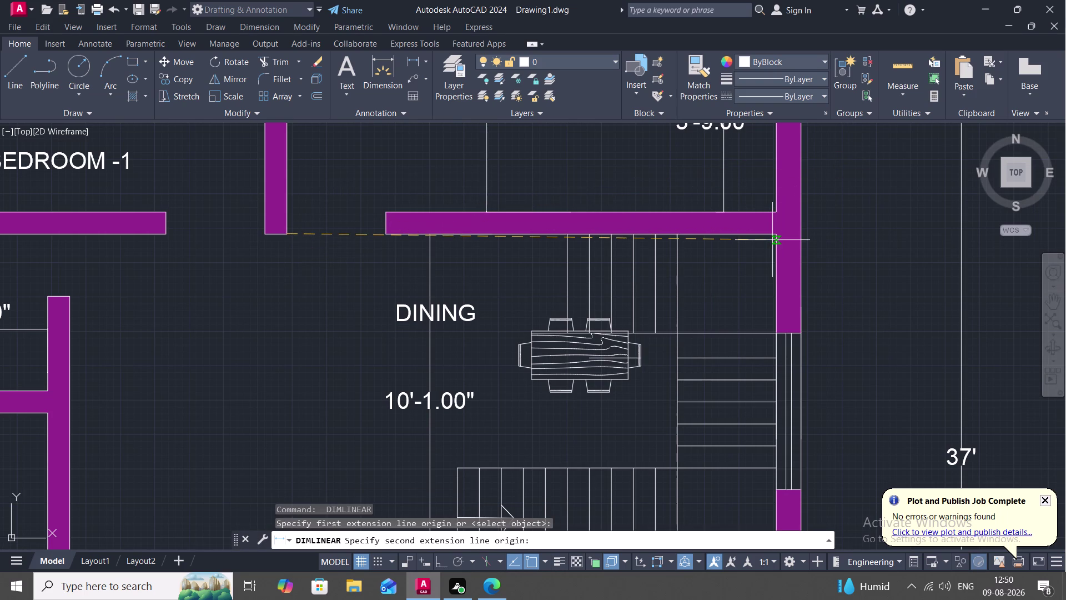
click(775, 239)
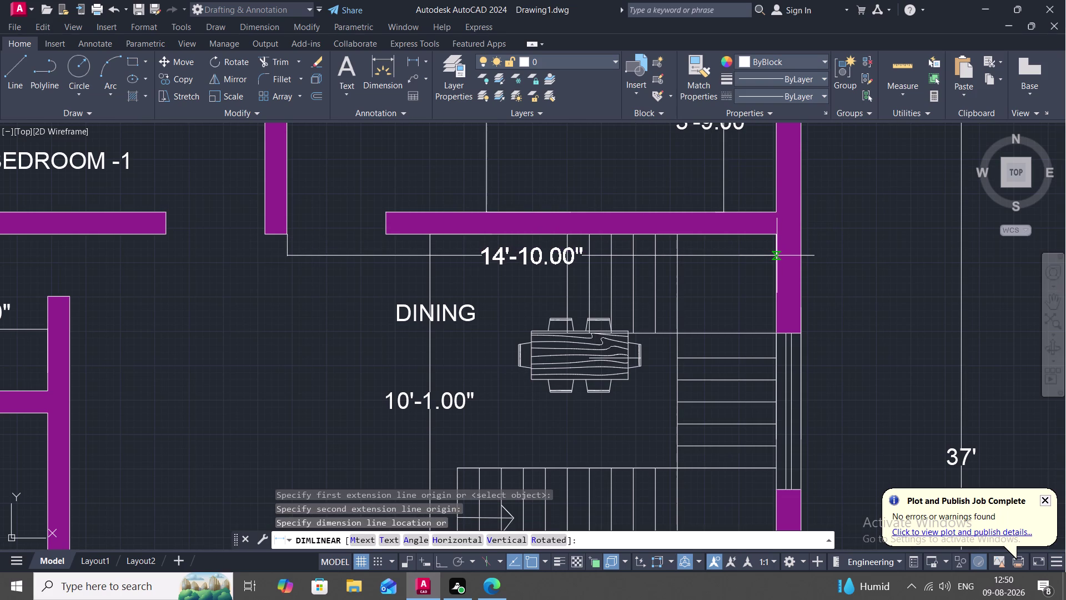
key(Escape)
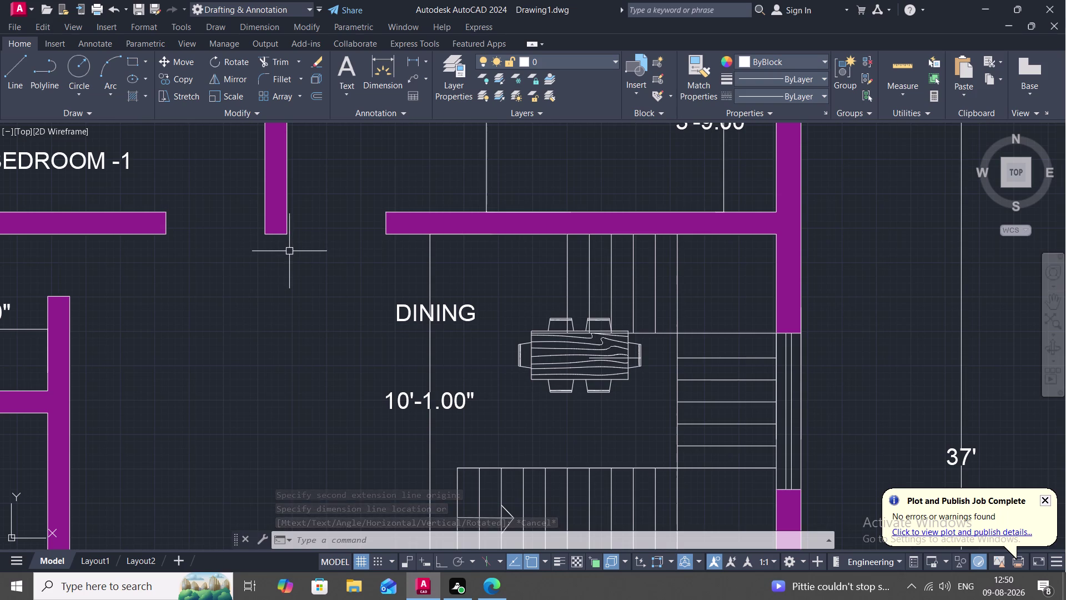
Draw a short vertical line down from the wall stub end.
key(l)
key(space)
middle_drag(291, 252, 296, 251)
scroll(down, 3)
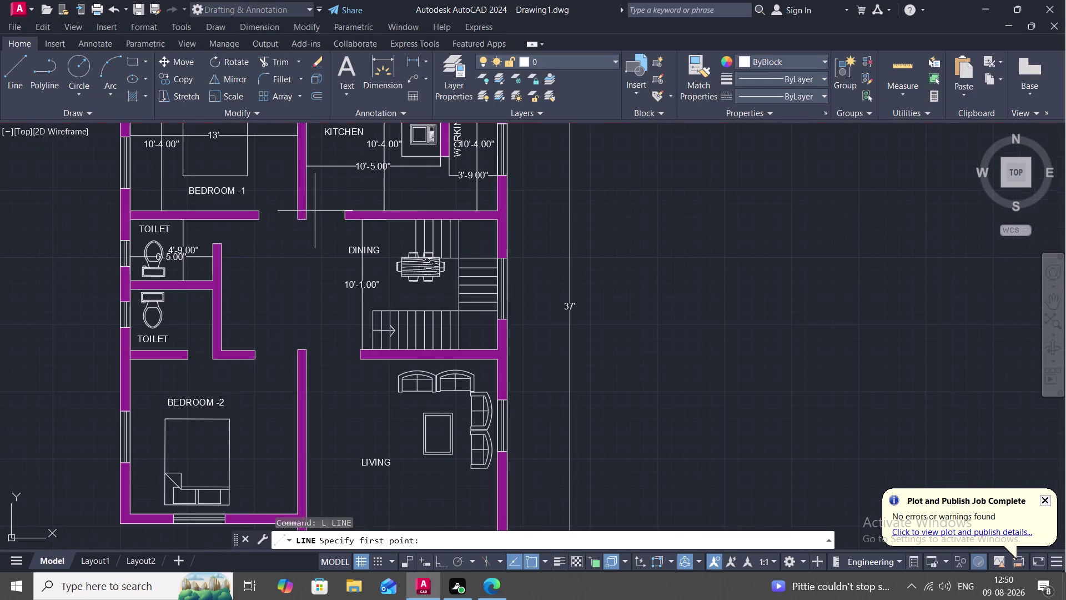
scroll(up, 3)
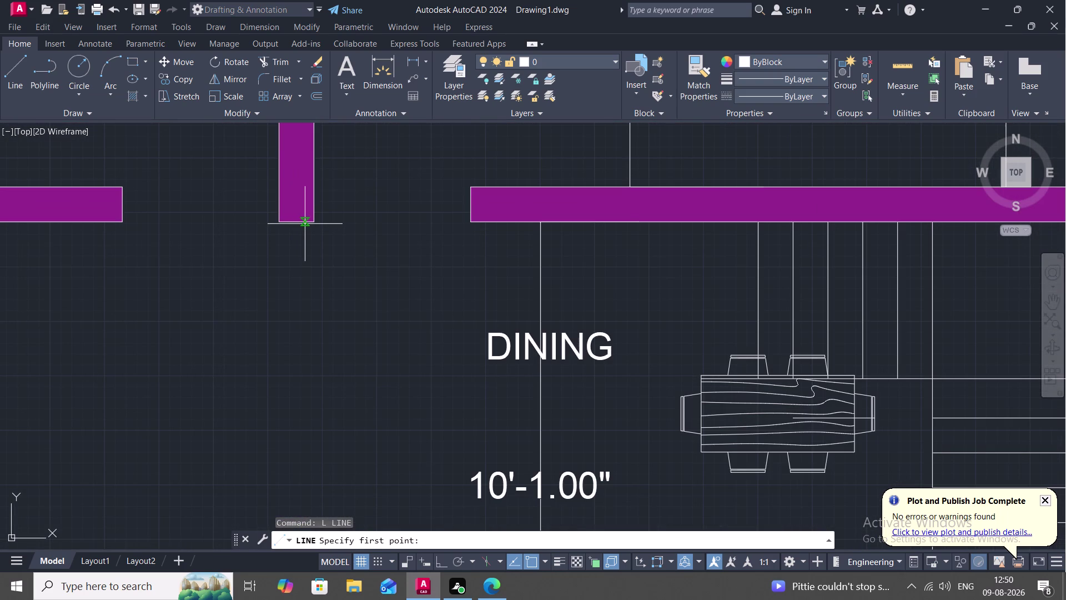
click(304, 222)
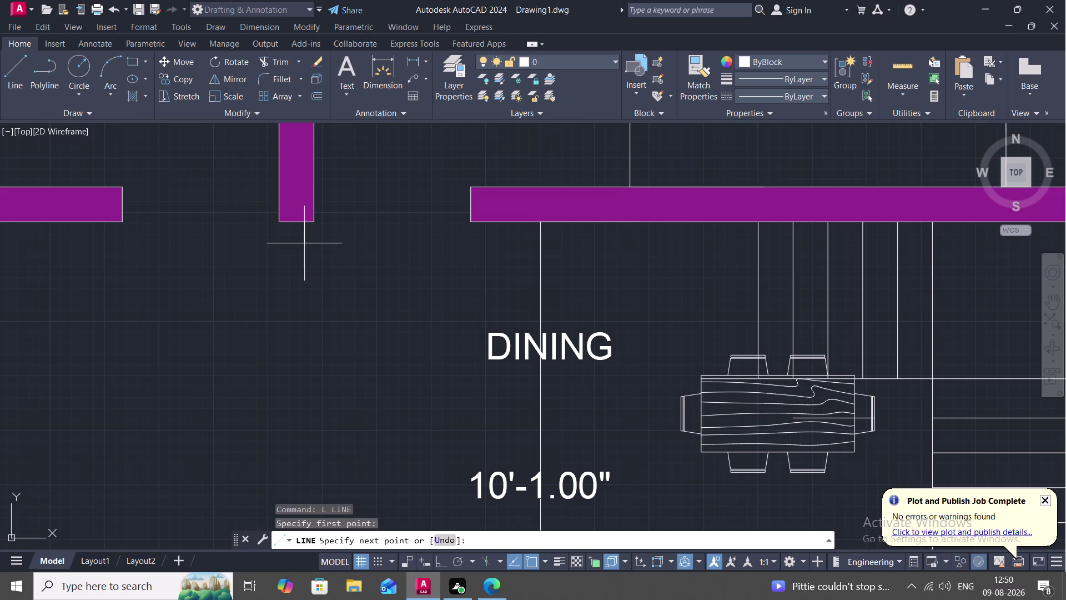
click(305, 243)
key(space)
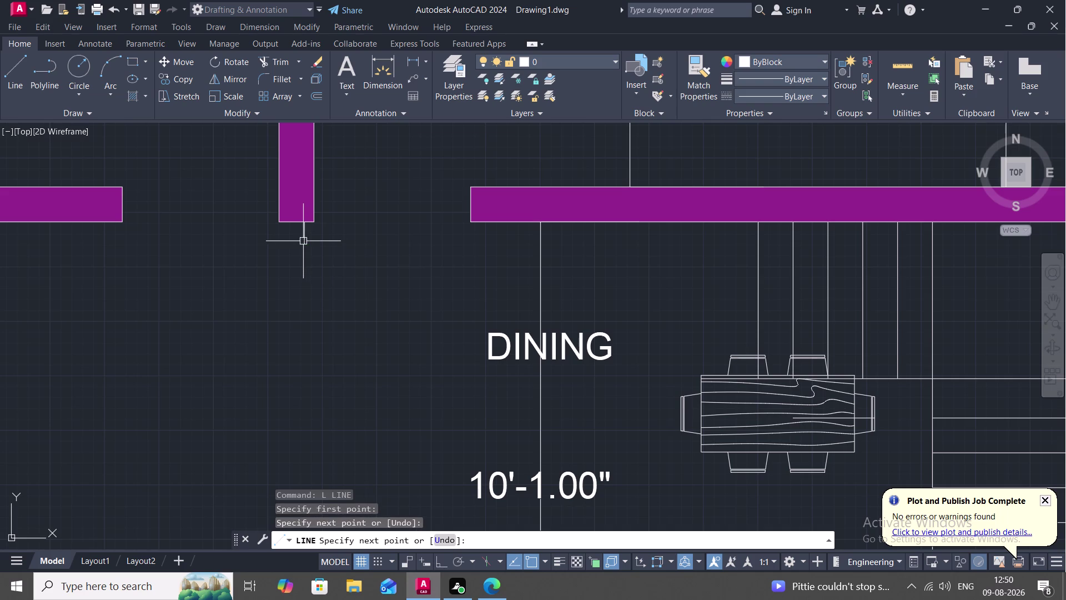
Try a linear dimension from the new line to the dining room's right wall, then cancel.
click(418, 57)
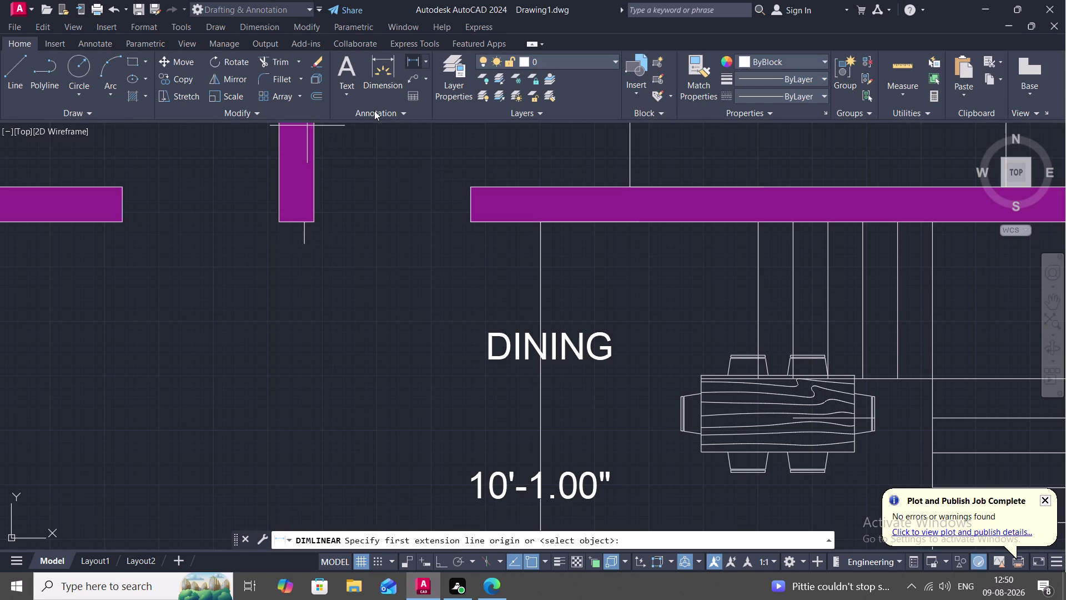
drag(304, 247, 310, 248)
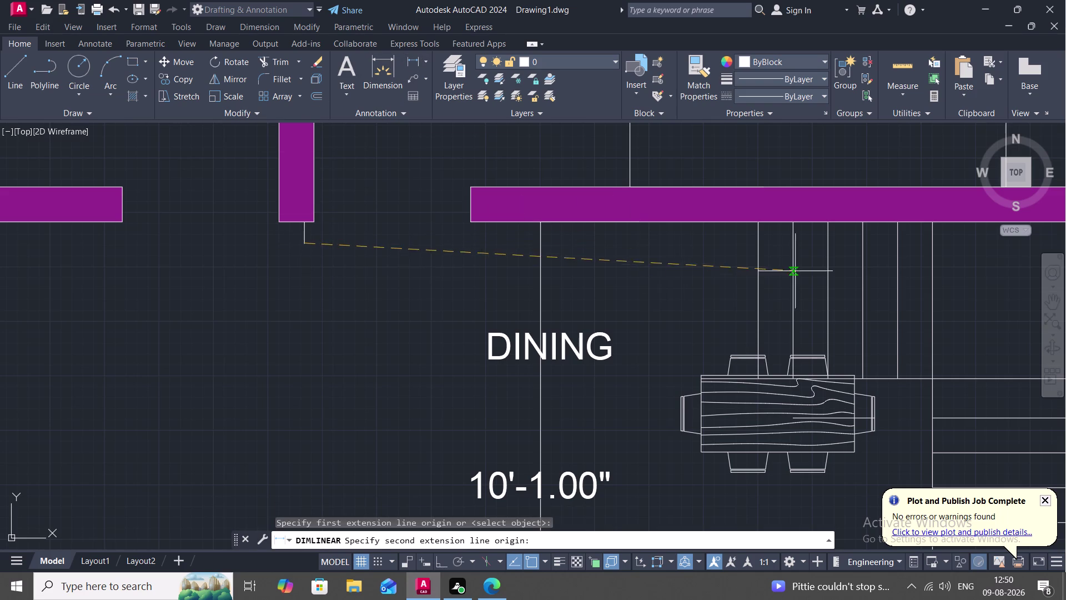
scroll(down, 3)
click(871, 263)
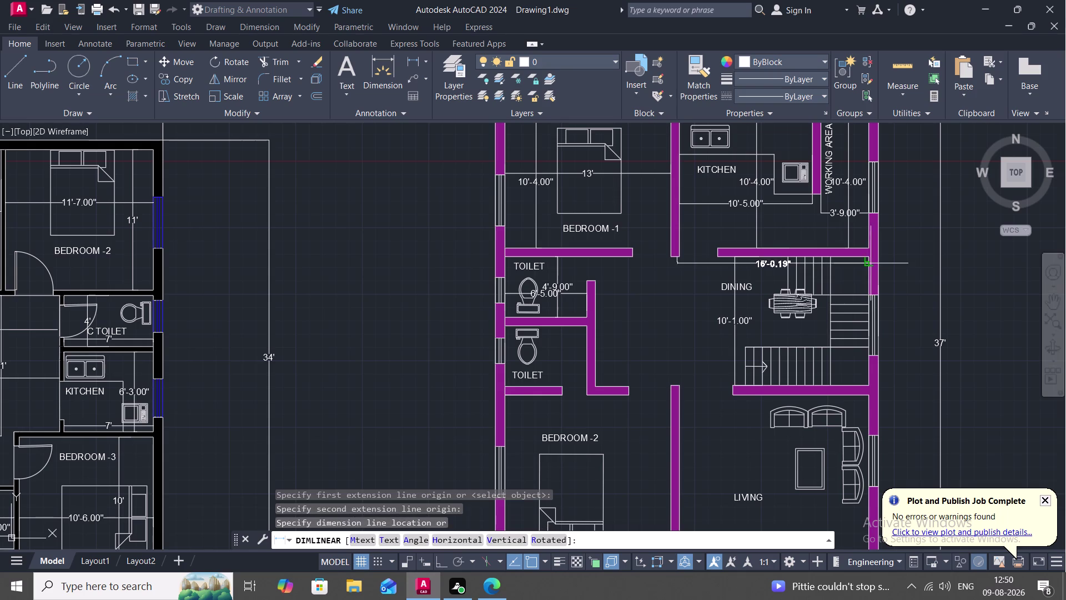
key(Escape)
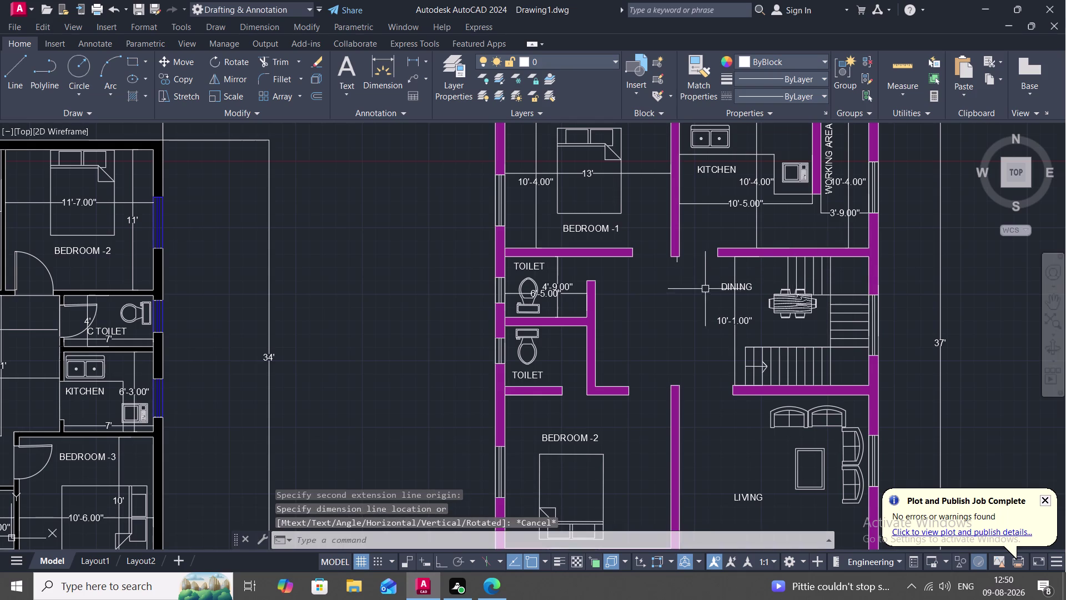
scroll(up, 3)
Erase the misplaced short line below the wall.
click(657, 254)
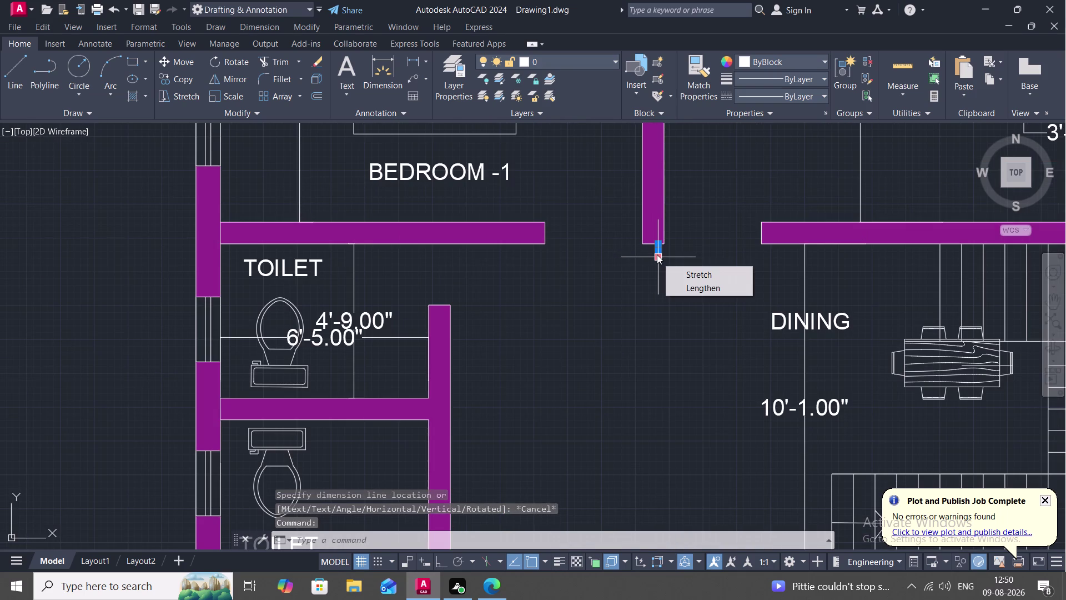
key(Delete)
key(Delete)
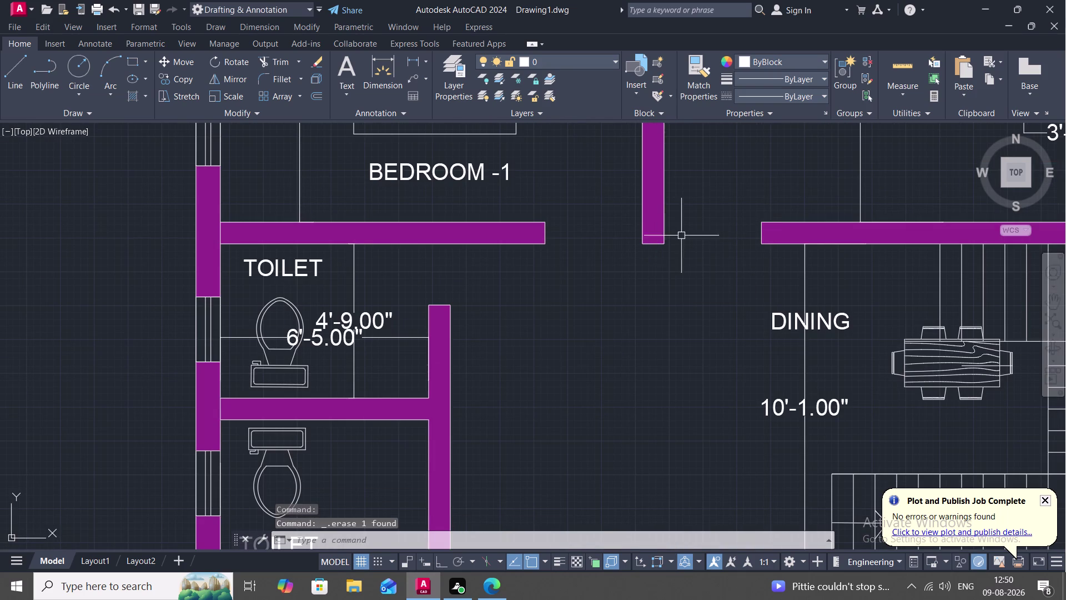
key(space)
scroll(up, 3)
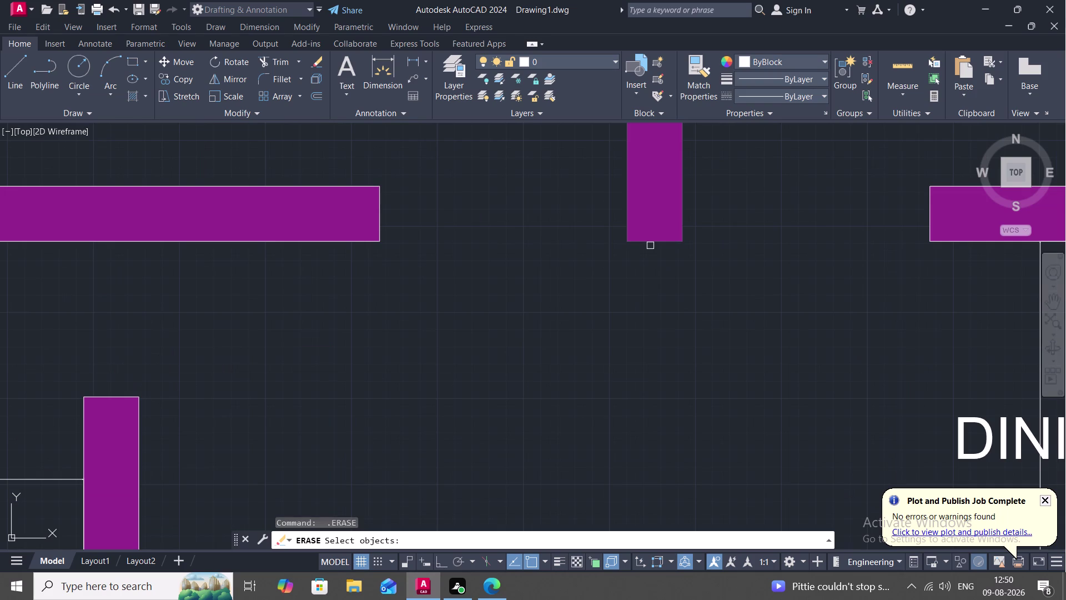
key(Escape)
Redraw the short guide line a little below the wall stub end.
text(L)
key(space)
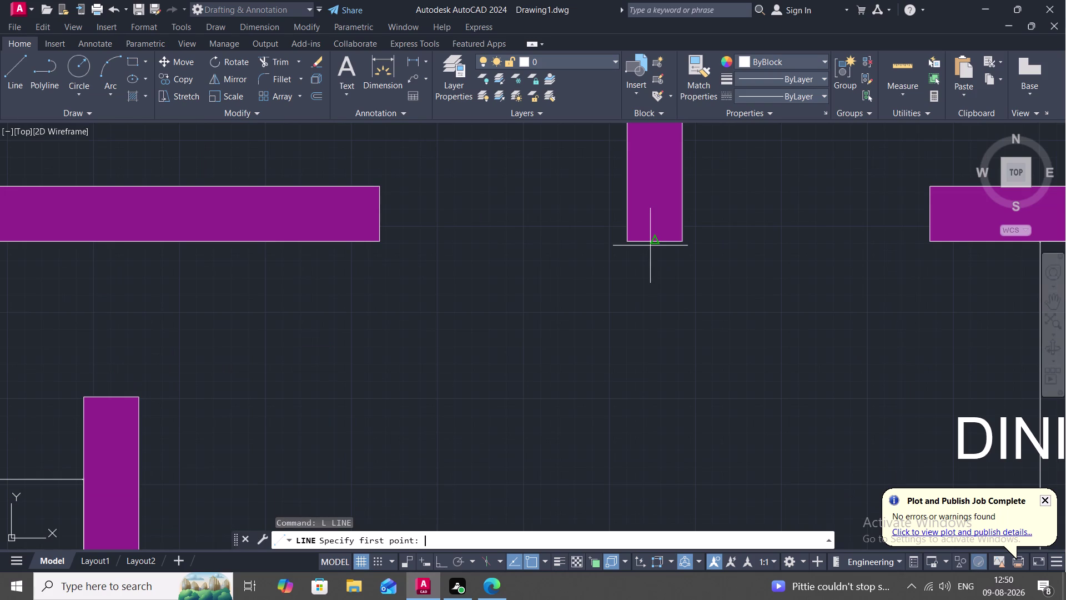
click(653, 245)
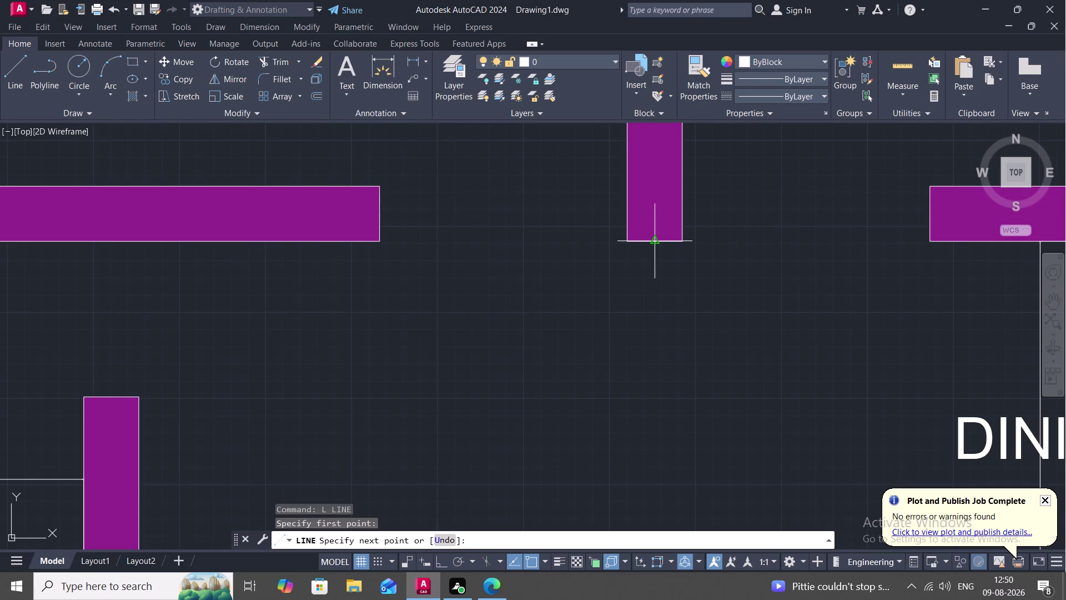
click(654, 272)
key(space)
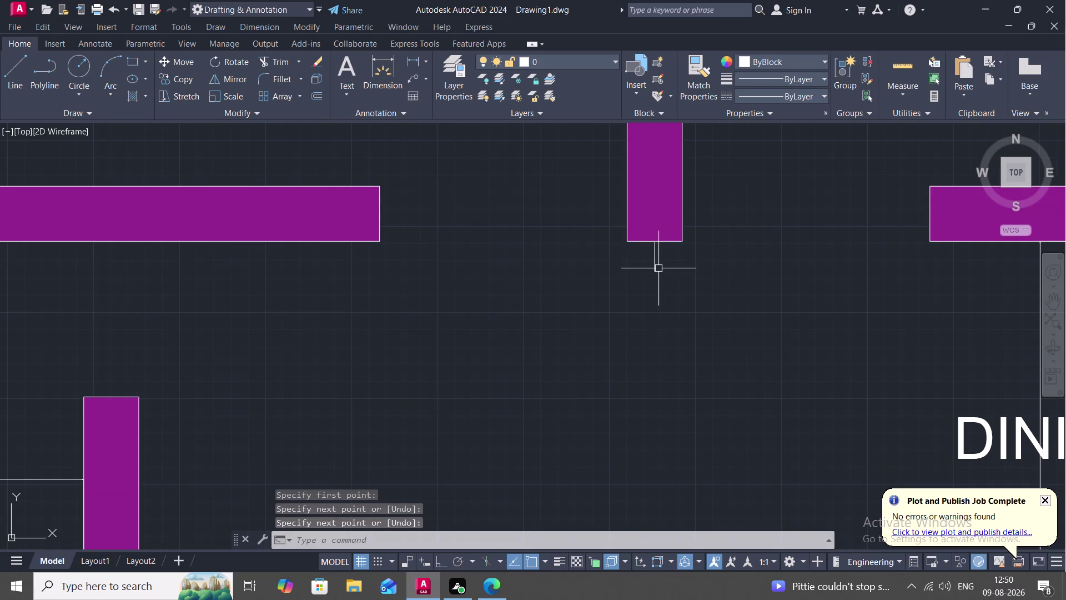
Try a dimension from the guide line's bottom to the dining room's right wall, then cancel.
click(413, 57)
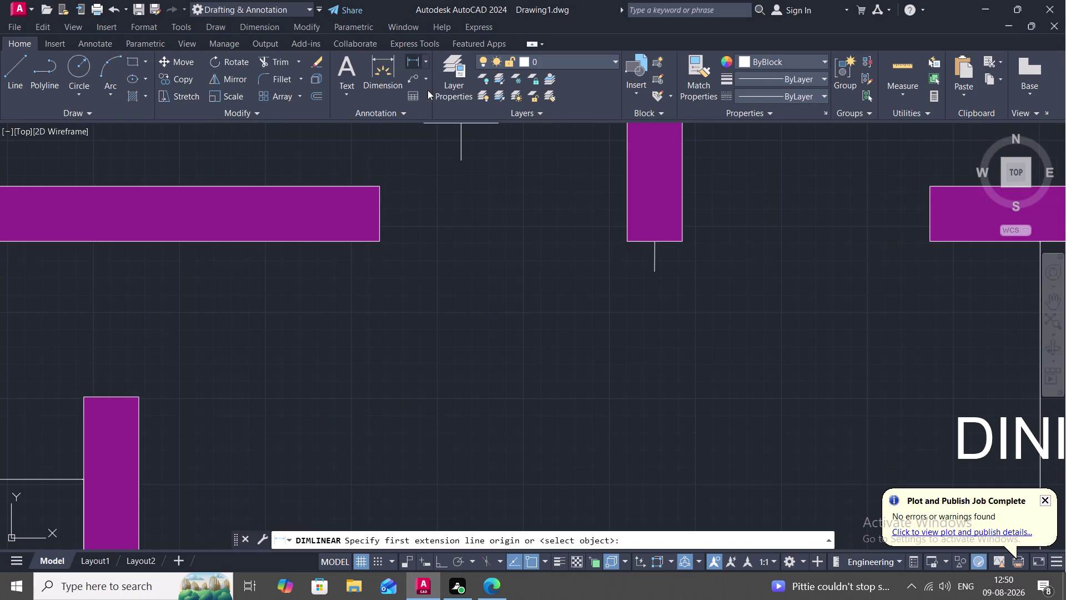
click(654, 271)
scroll(down, 3)
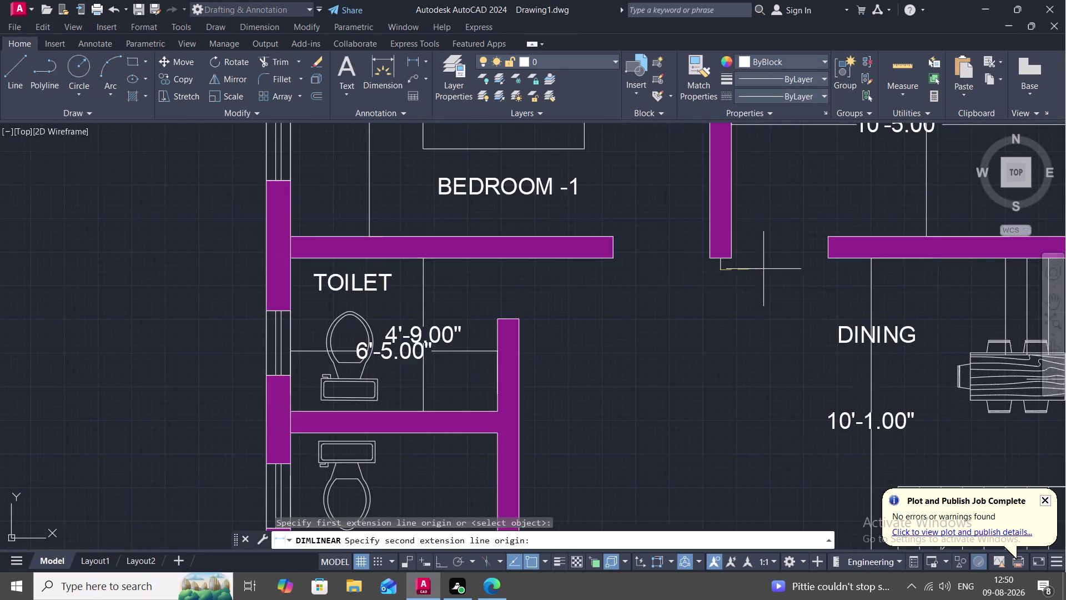
scroll(down, 3)
middle_click(754, 288)
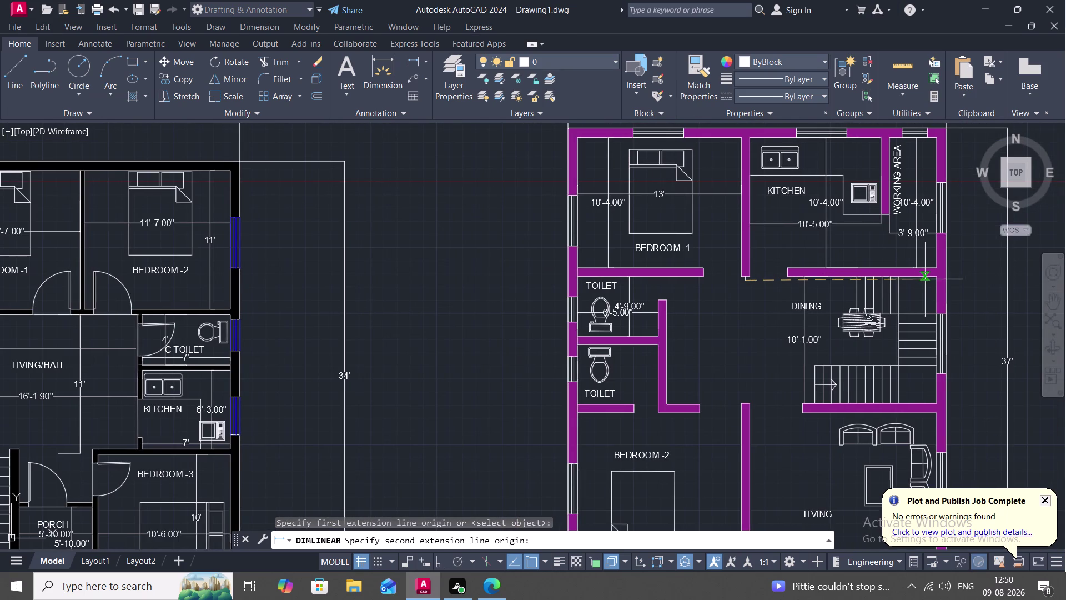
click(935, 281)
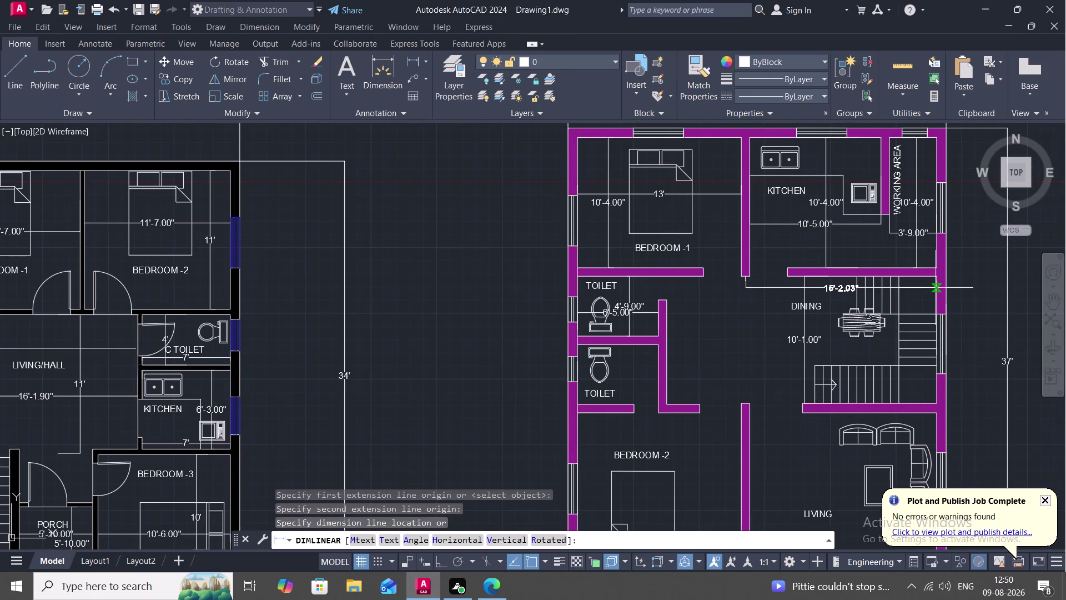
middle_drag(936, 288, 867, 303)
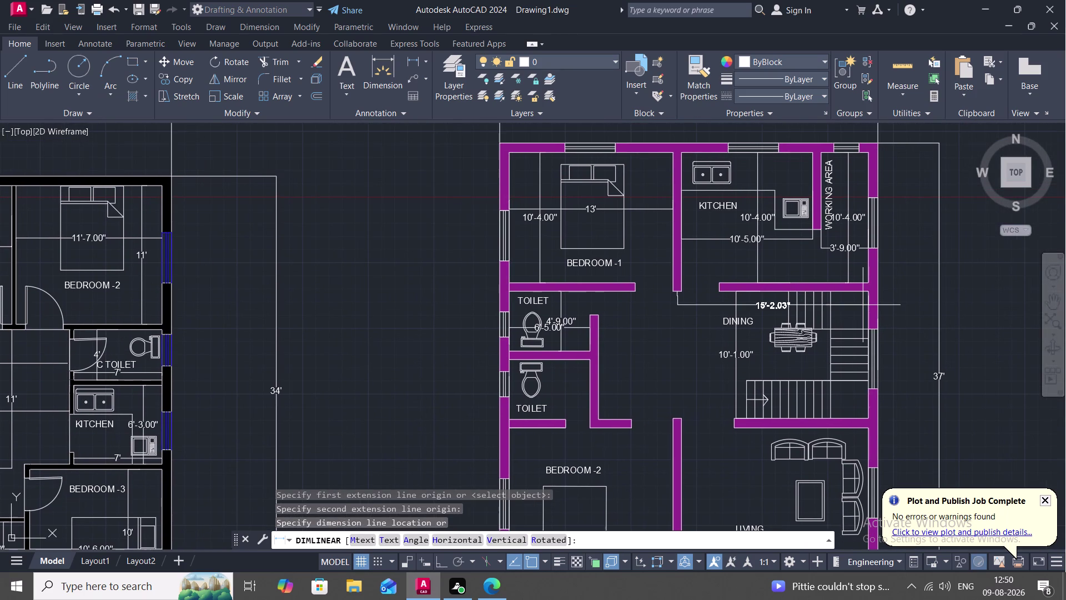
key(Escape)
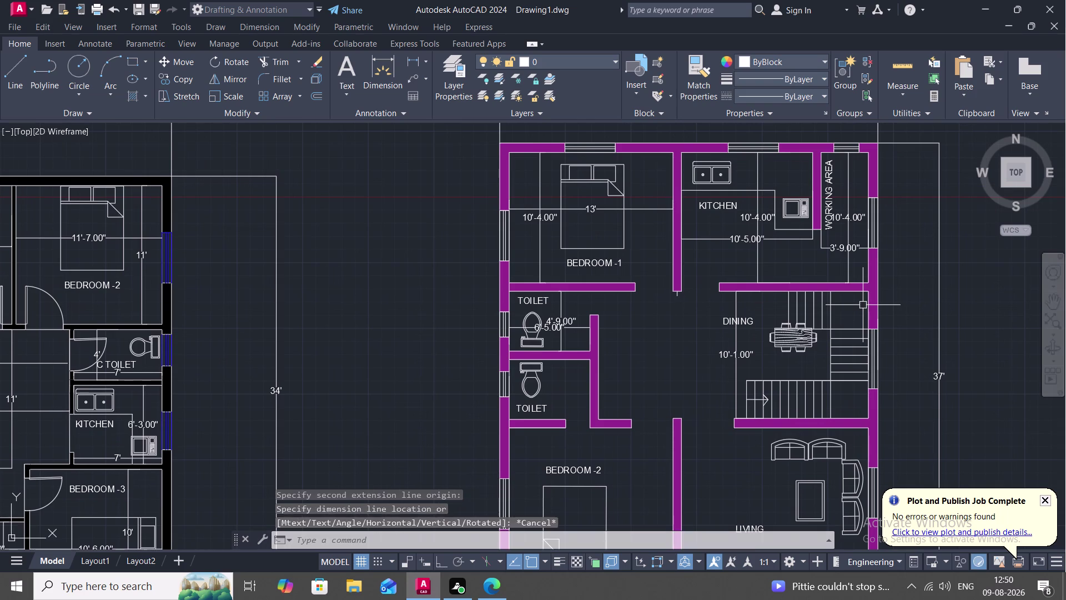
Start a new line at the wall corner above DINING.
text(L)
key(space)
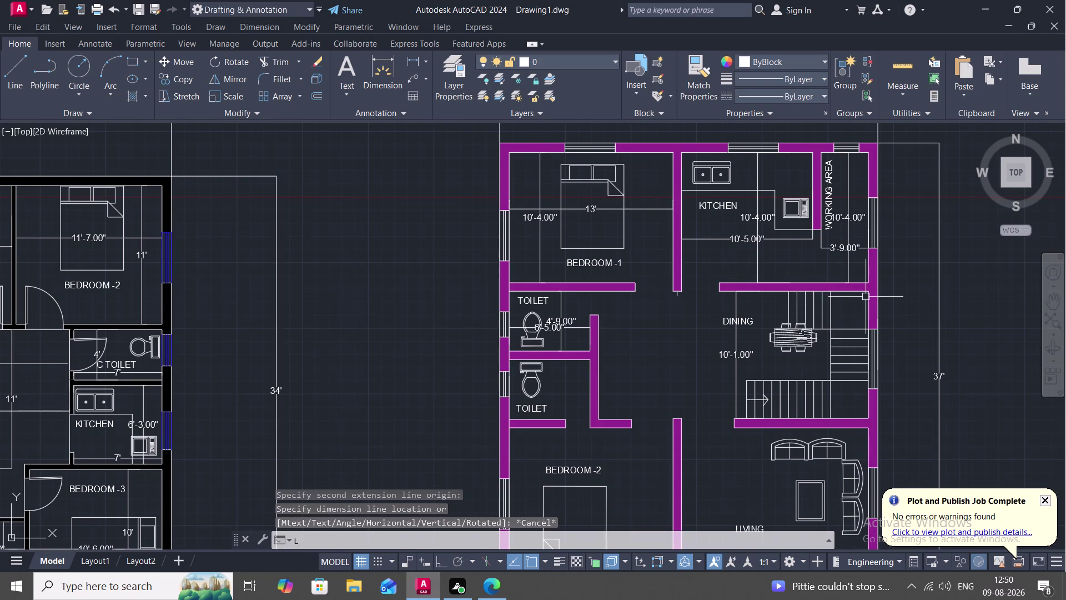
click(866, 290)
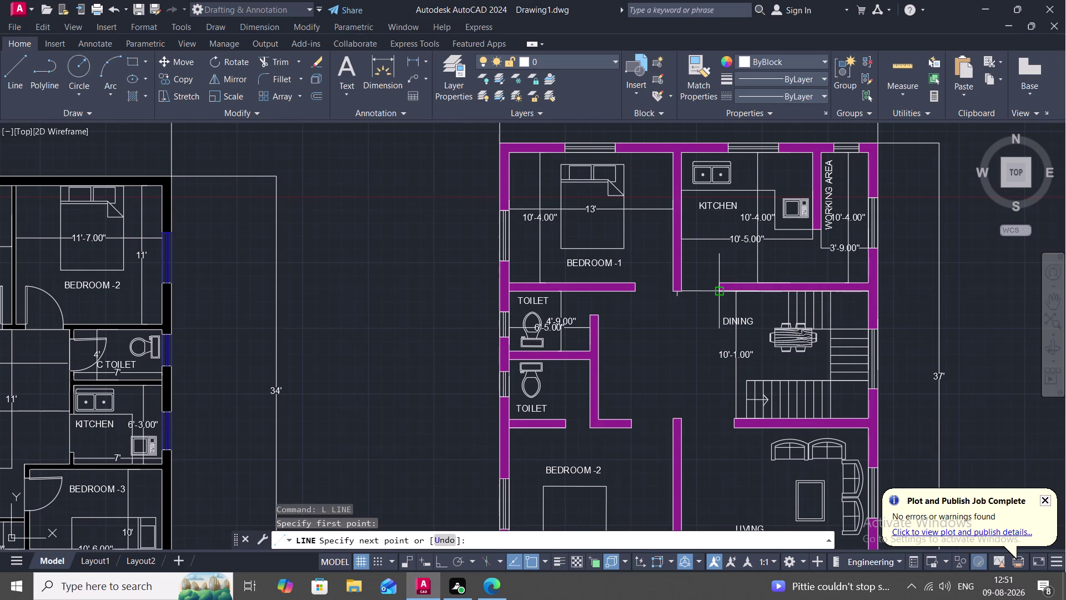
Draw the 15'1" line straight down from the wall end.
text(15')
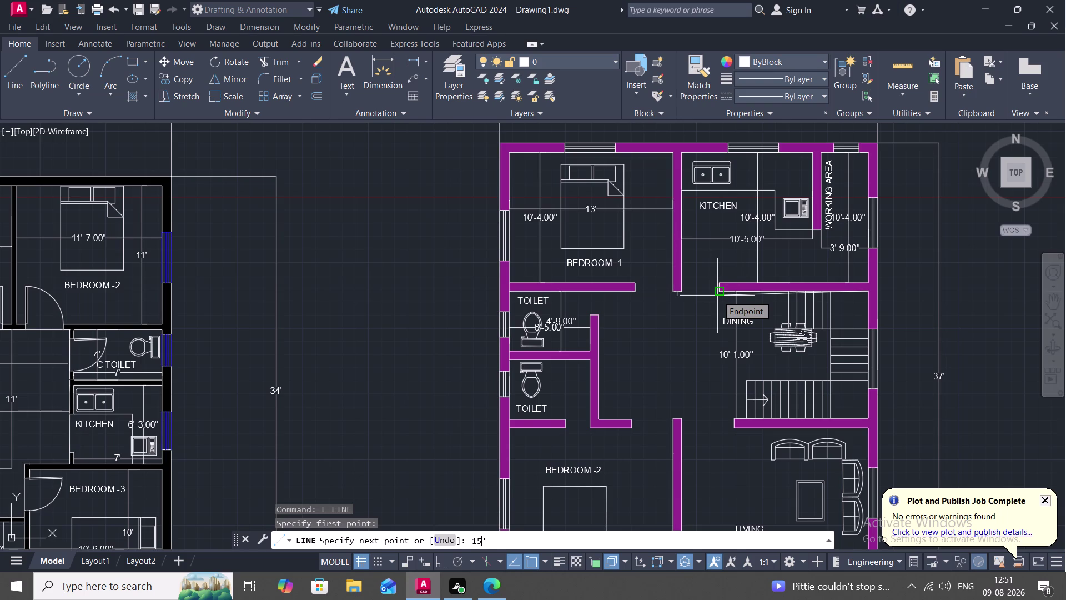
key(1)
key(shift+quotedbl)
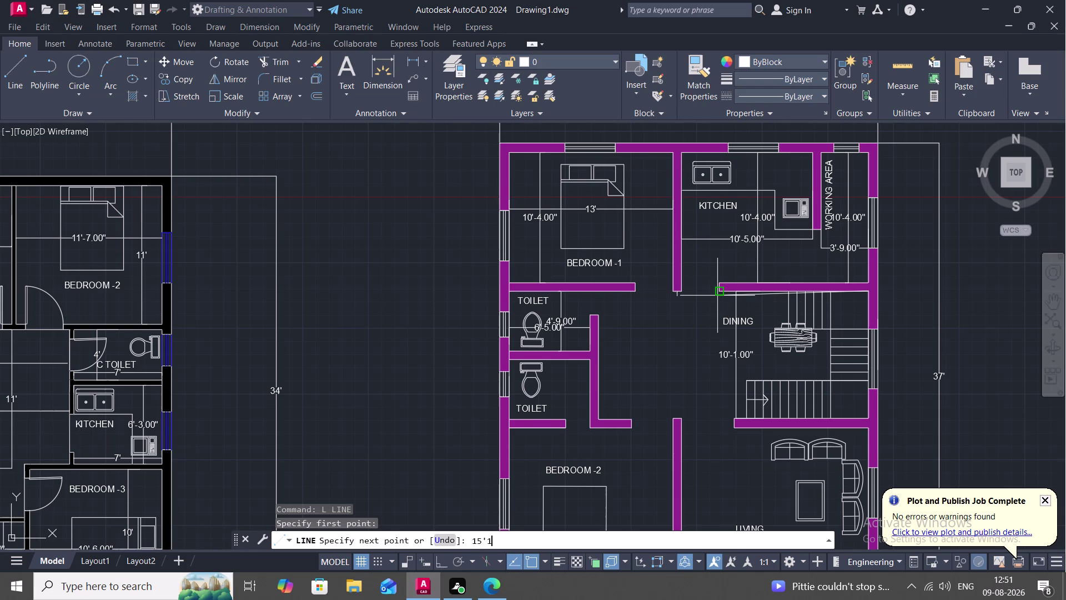
key(space)
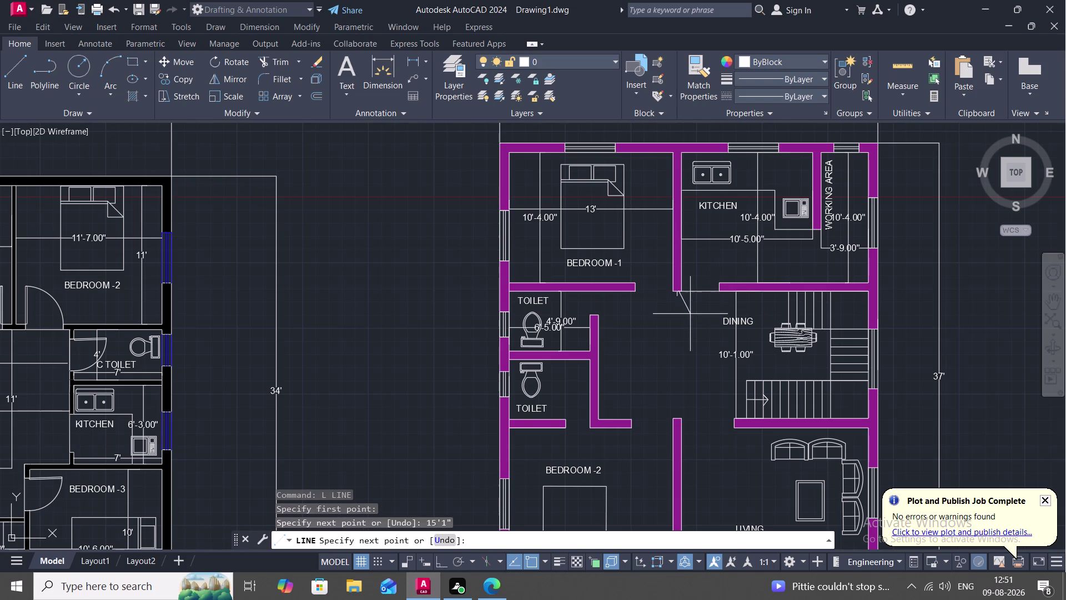
click(679, 332)
key(Escape)
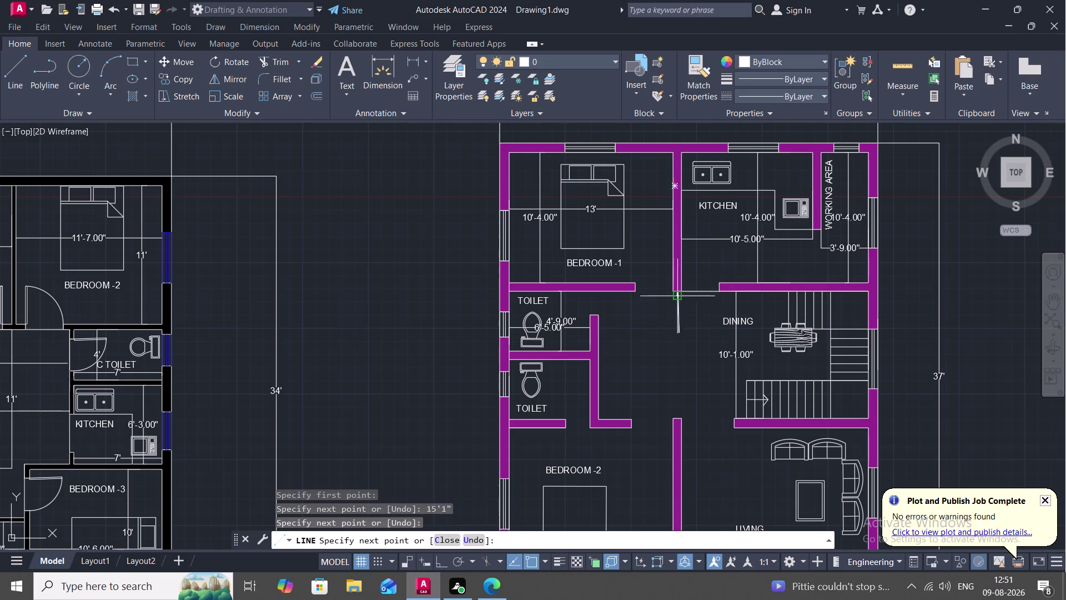
scroll(up, 3)
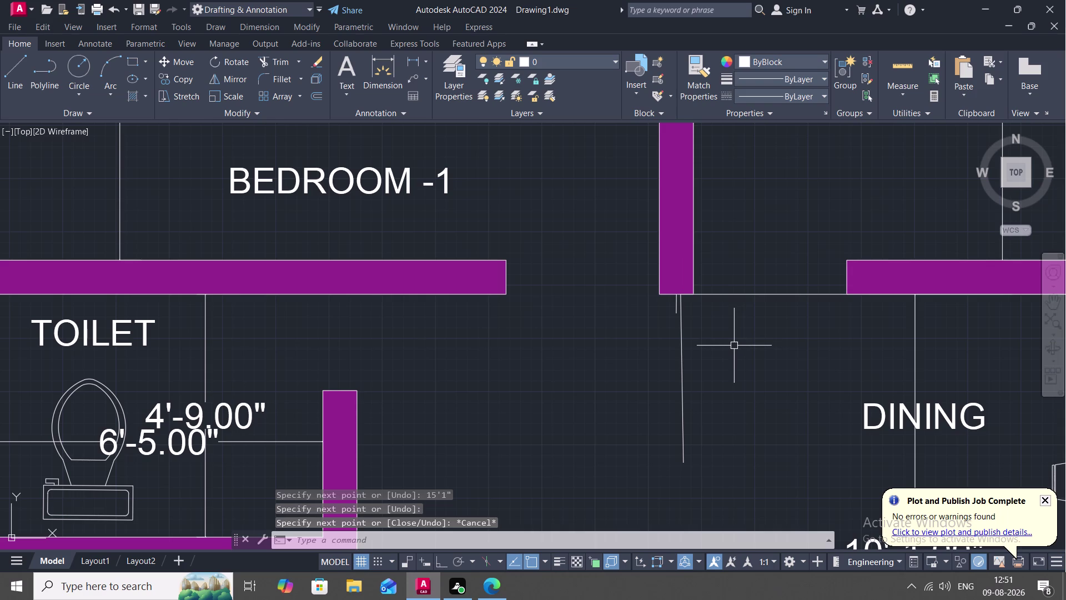
Try trimming part of the new line, cancel, and start a linear dimension.
key(t)
key(r)
key(space)
click(674, 302)
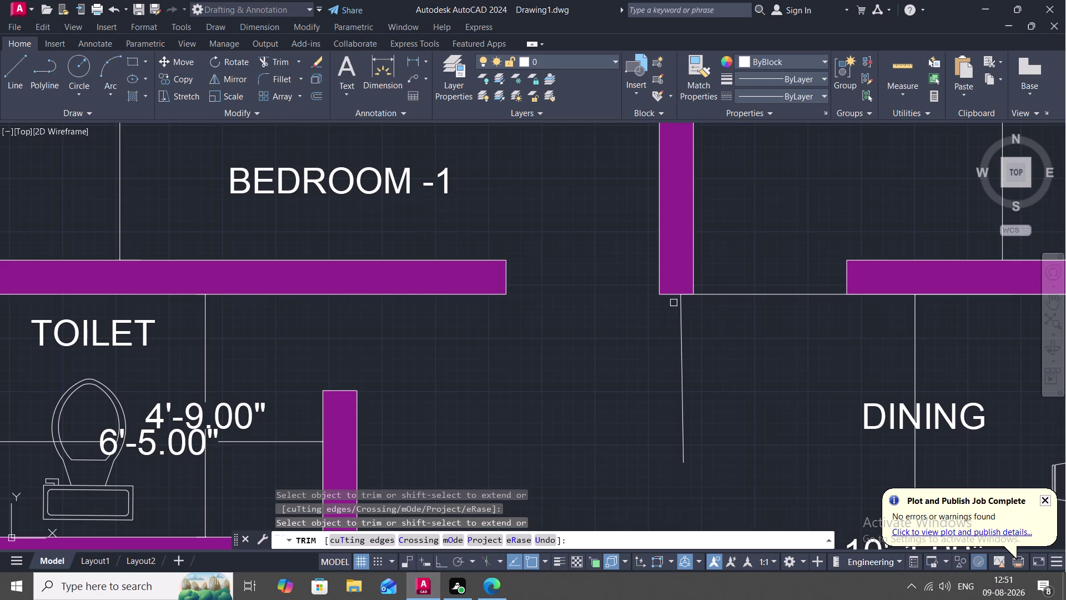
key(Escape)
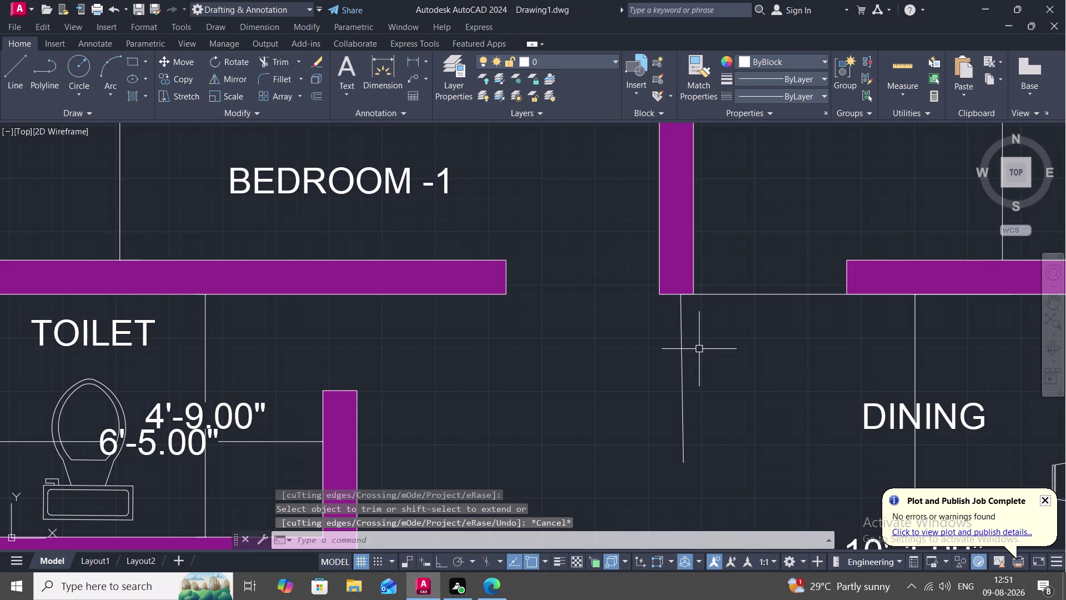
click(419, 56)
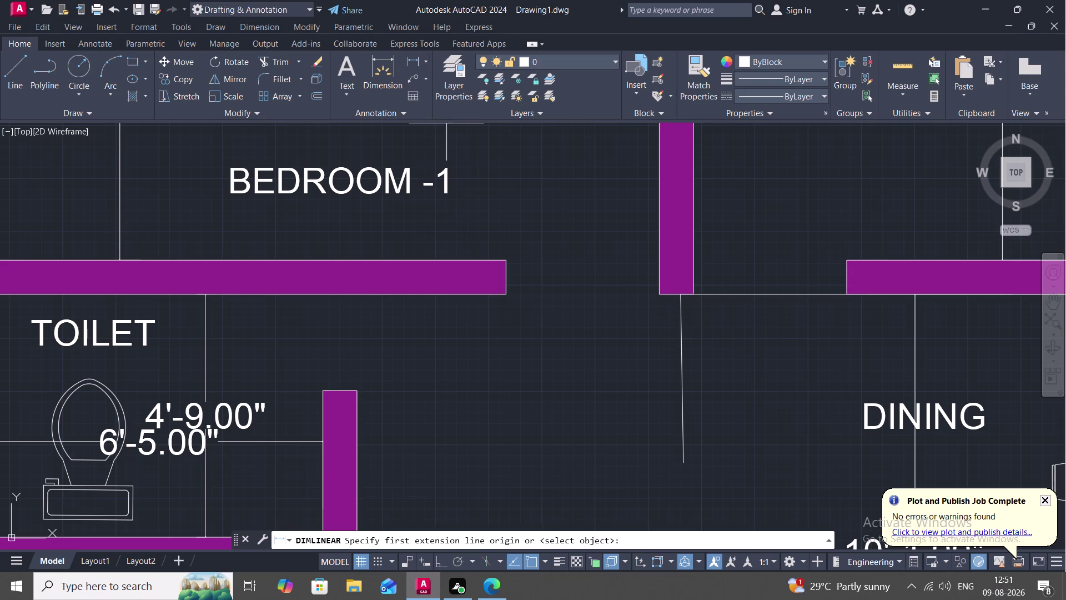
Measure from the line's top to the far dining wall, then cancel.
click(680, 353)
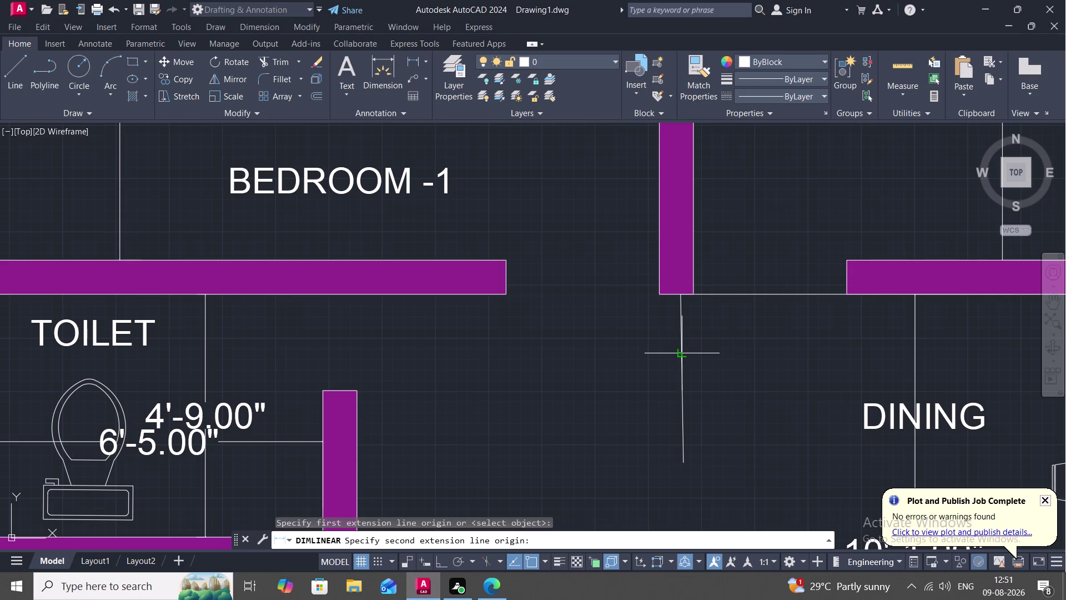
middle_drag(886, 364, 906, 377)
scroll(down, 3)
middle_drag(903, 376, 788, 336)
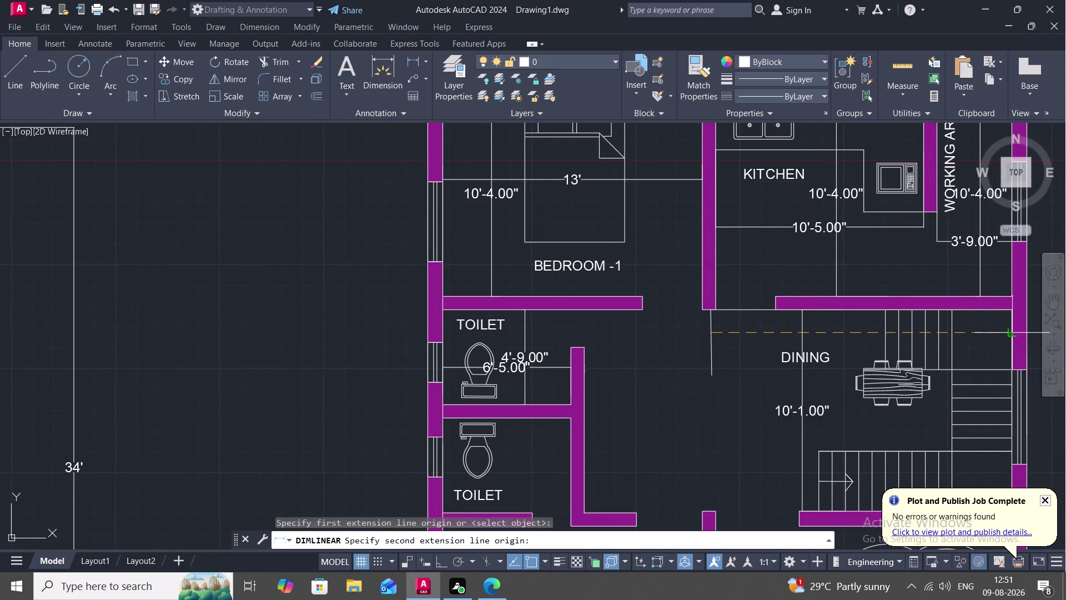
click(1011, 333)
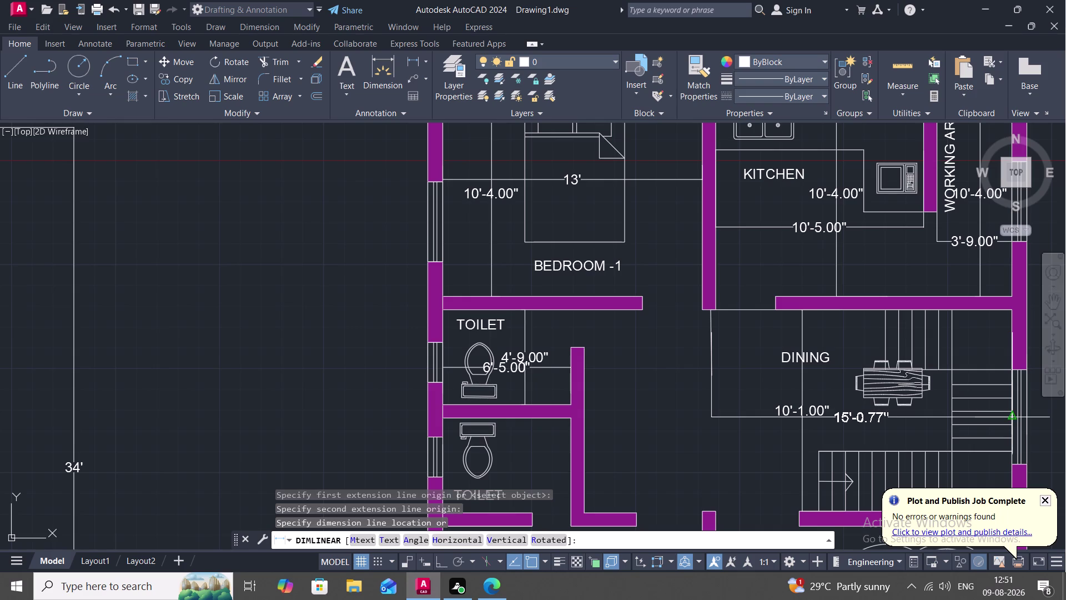
key(Escape)
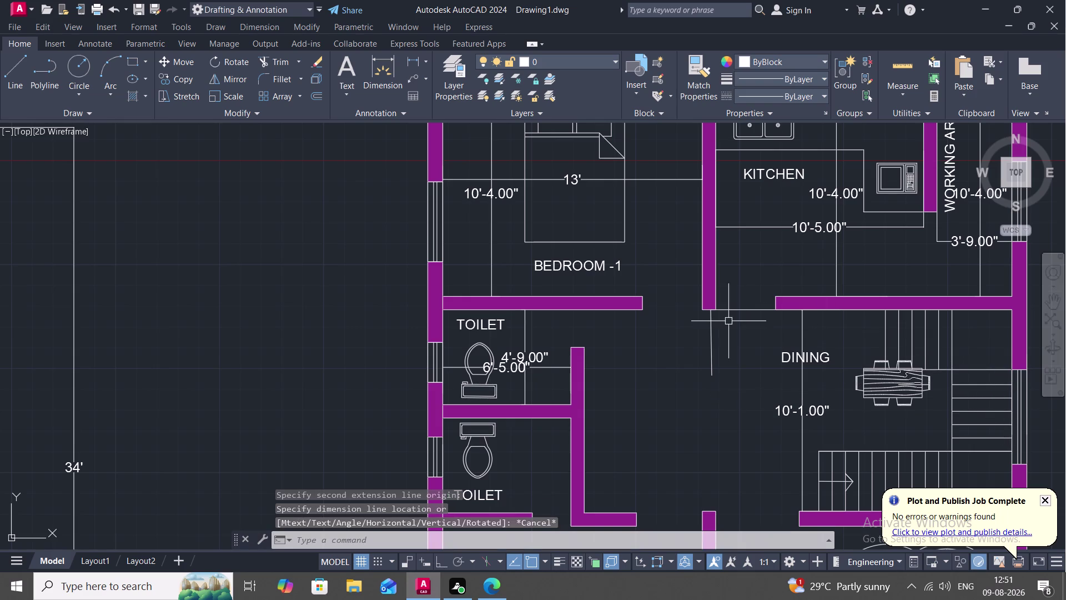
Repeat the measurement to the far dining wall, checking it is about 15 feet, and cancel.
scroll(up, 3)
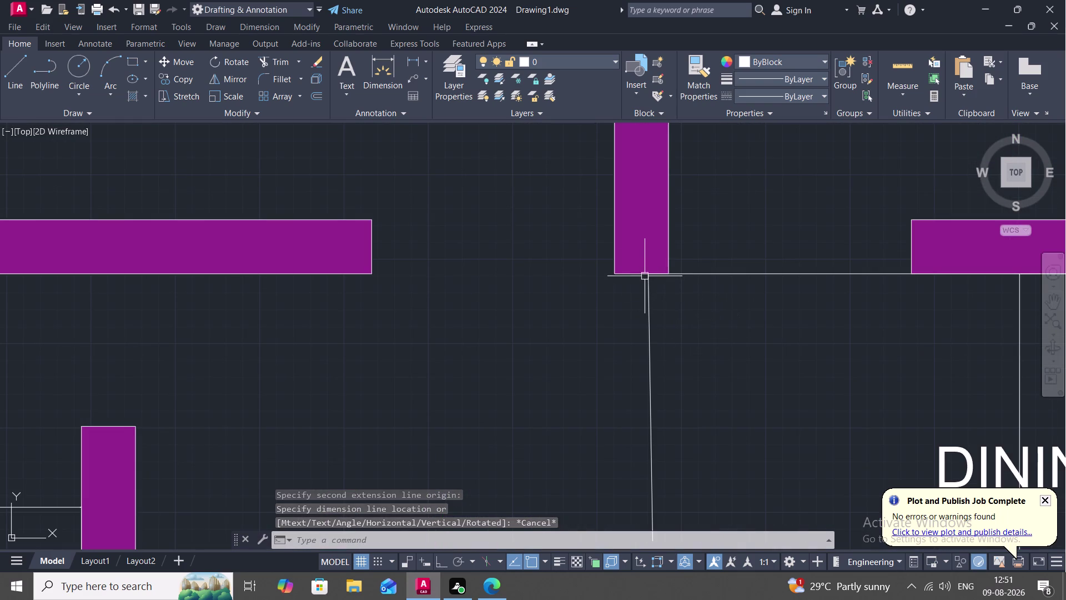
click(414, 54)
click(648, 291)
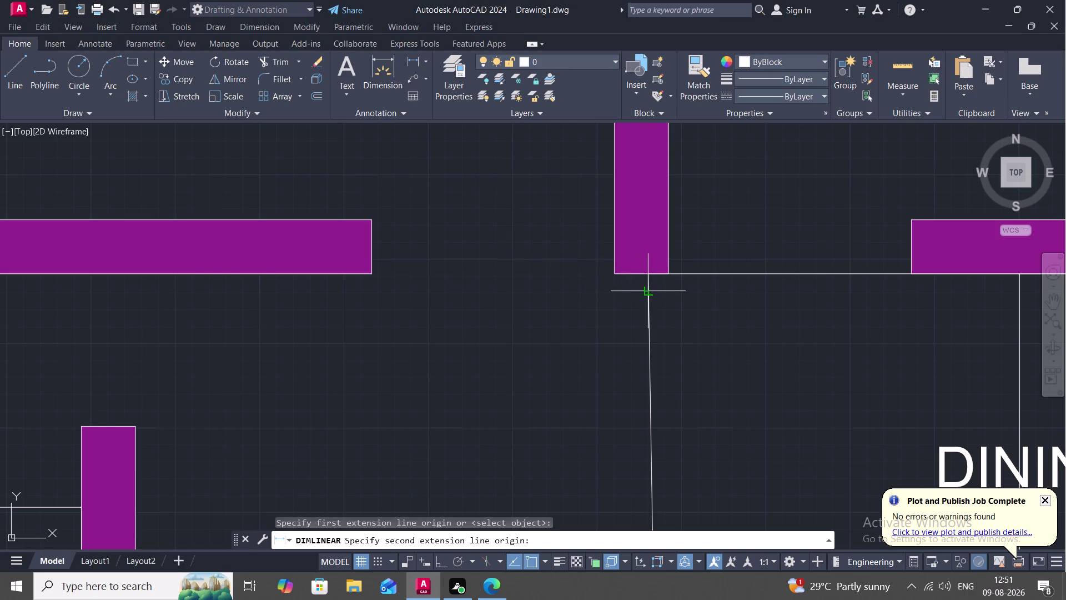
middle_drag(999, 398, 781, 342)
scroll(down, 3)
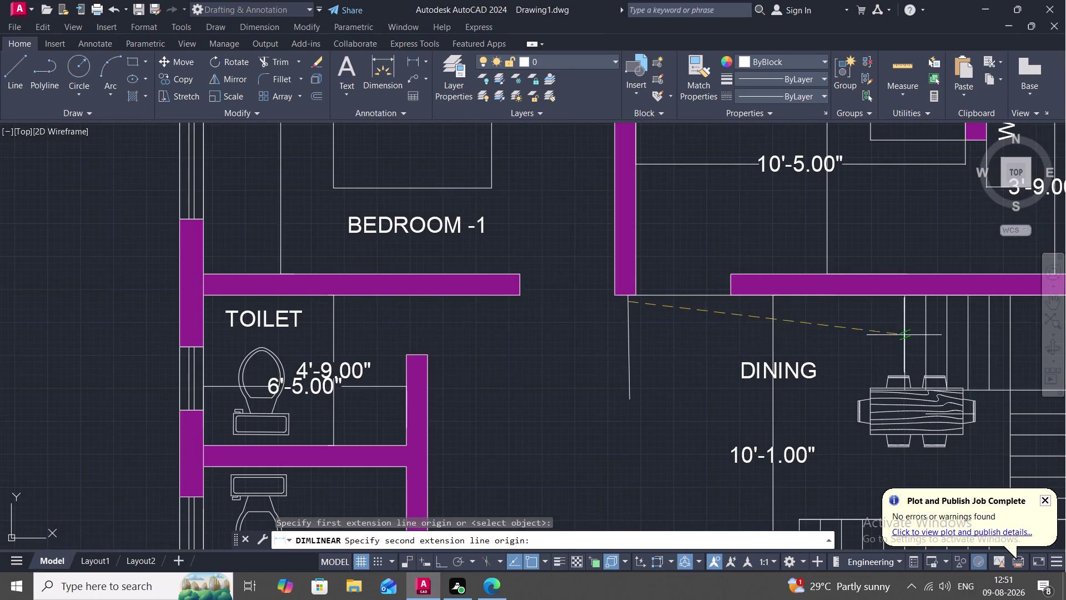
scroll(down, 3)
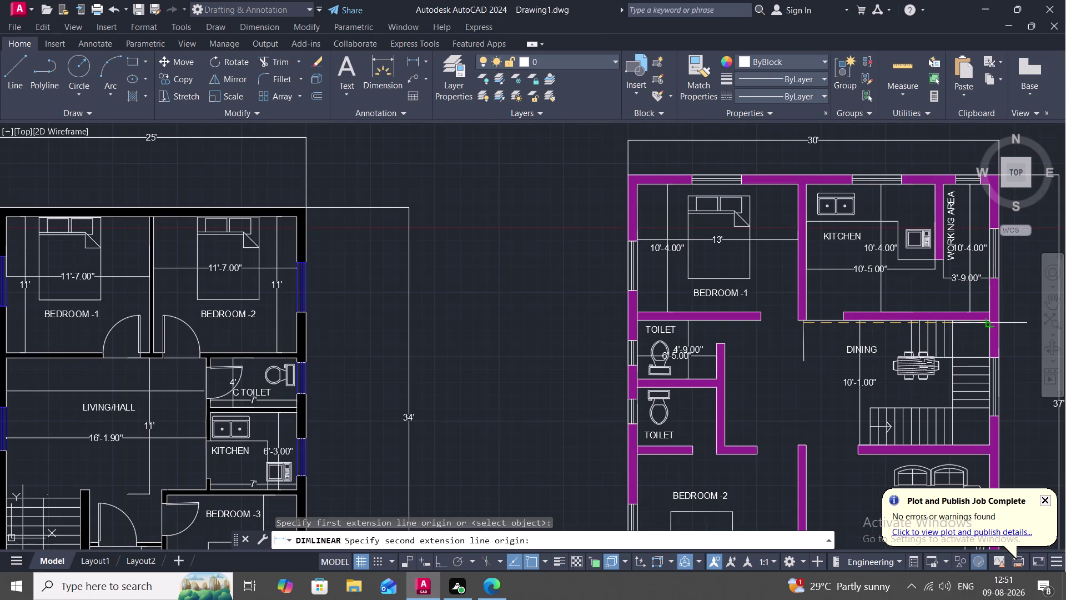
click(991, 322)
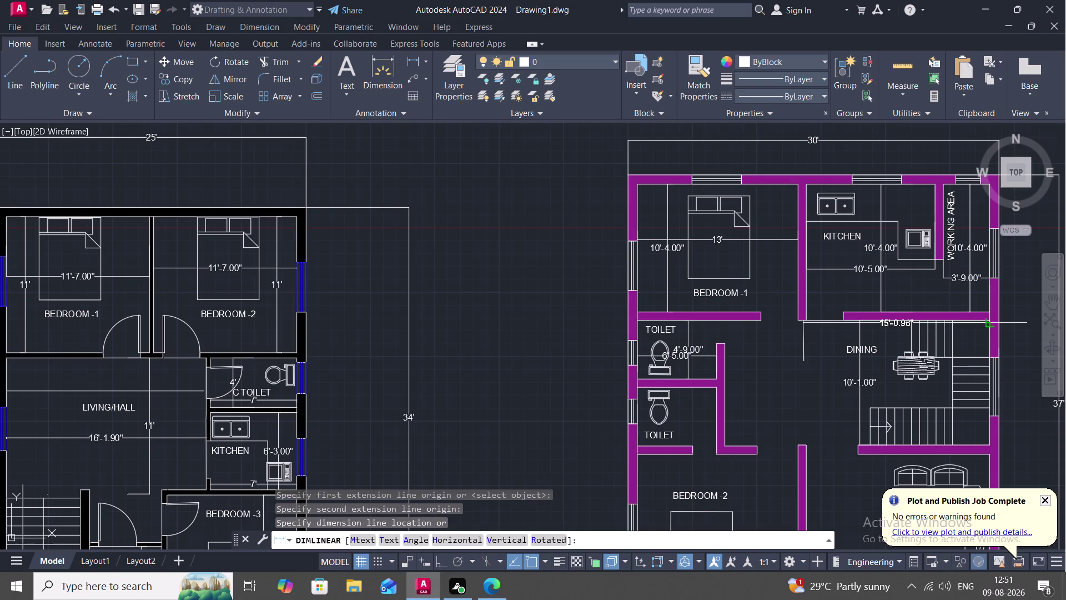
key(Escape)
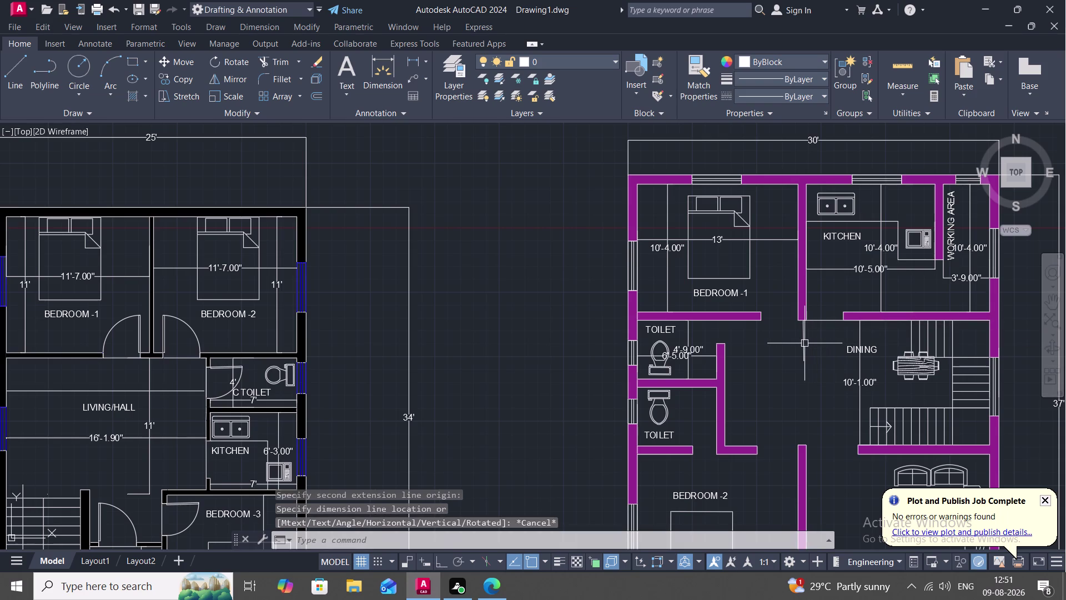
Select the vertical line in the dining area and delete it.
click(802, 342)
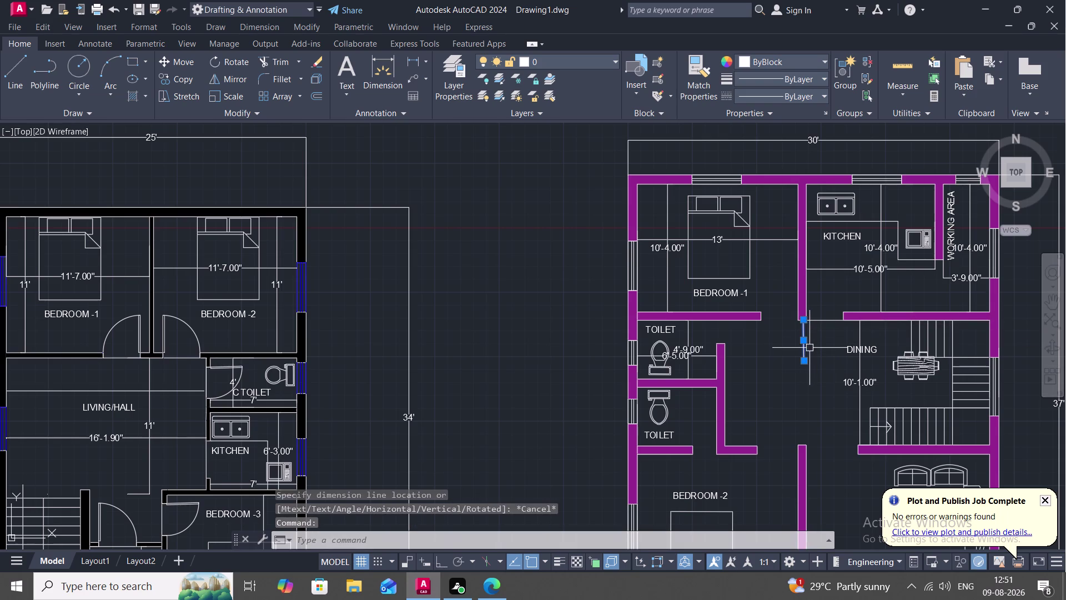
key(Delete)
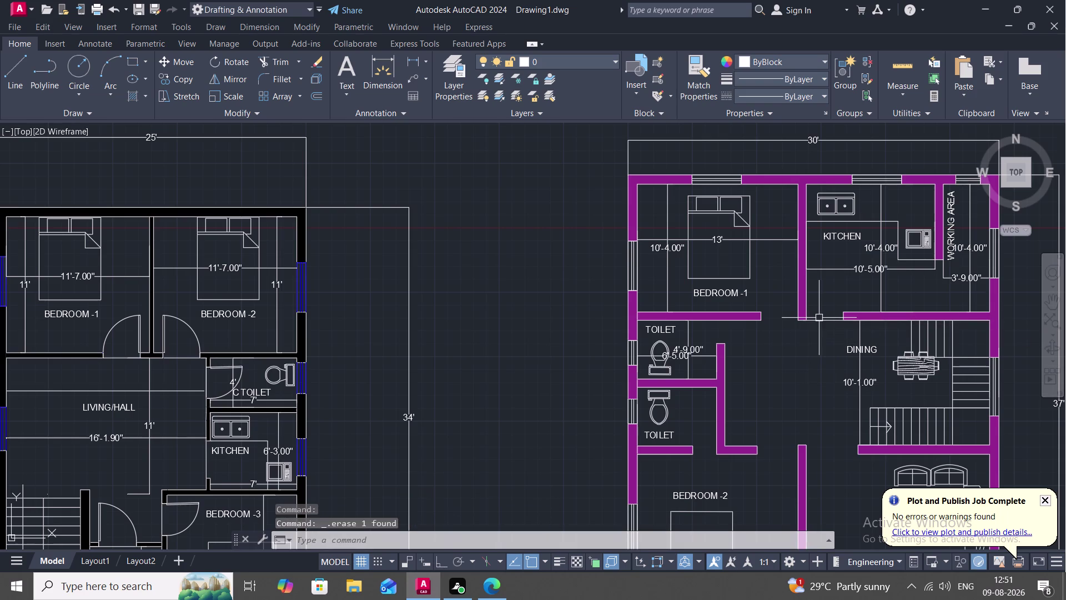
click(823, 320)
key(Delete)
Draw another 15'1" line from a point on the far dining wall.
text(L)
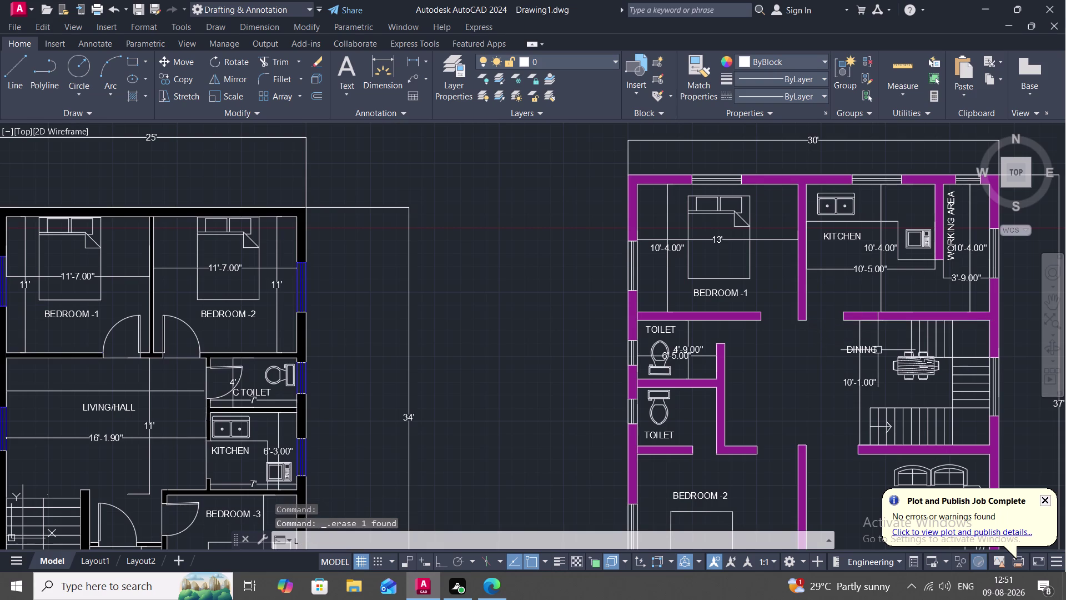
key(space)
click(992, 339)
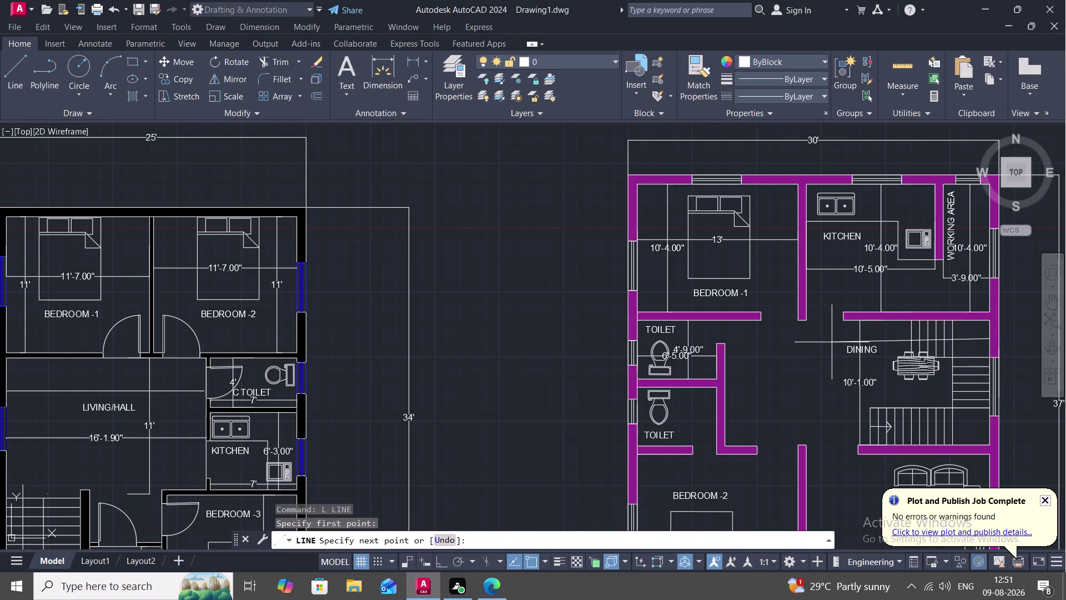
text(15)
text('1)
key(shift+quotedbl)
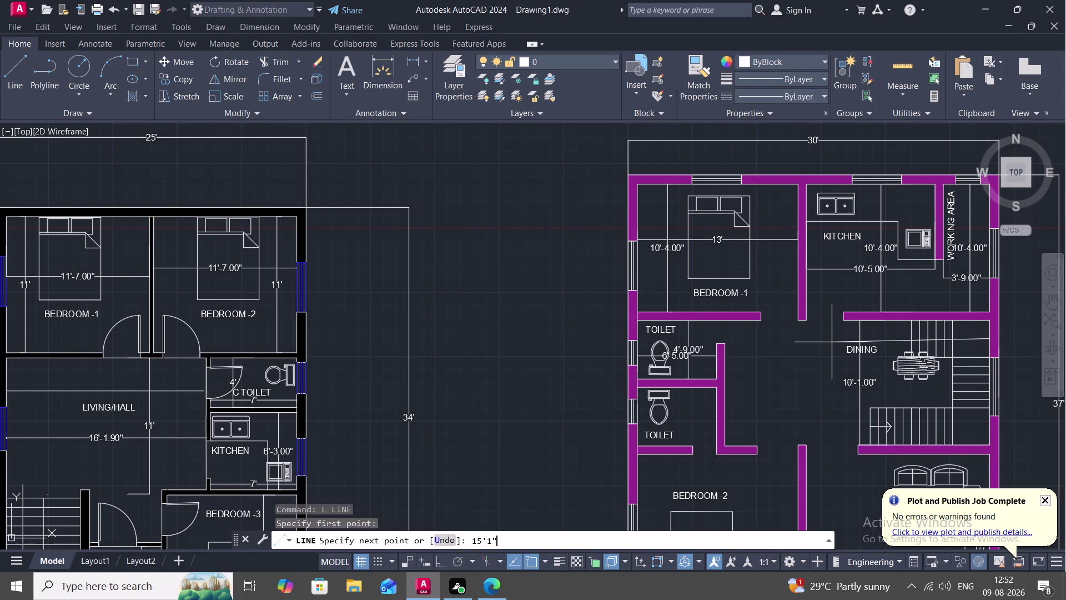
key(space)
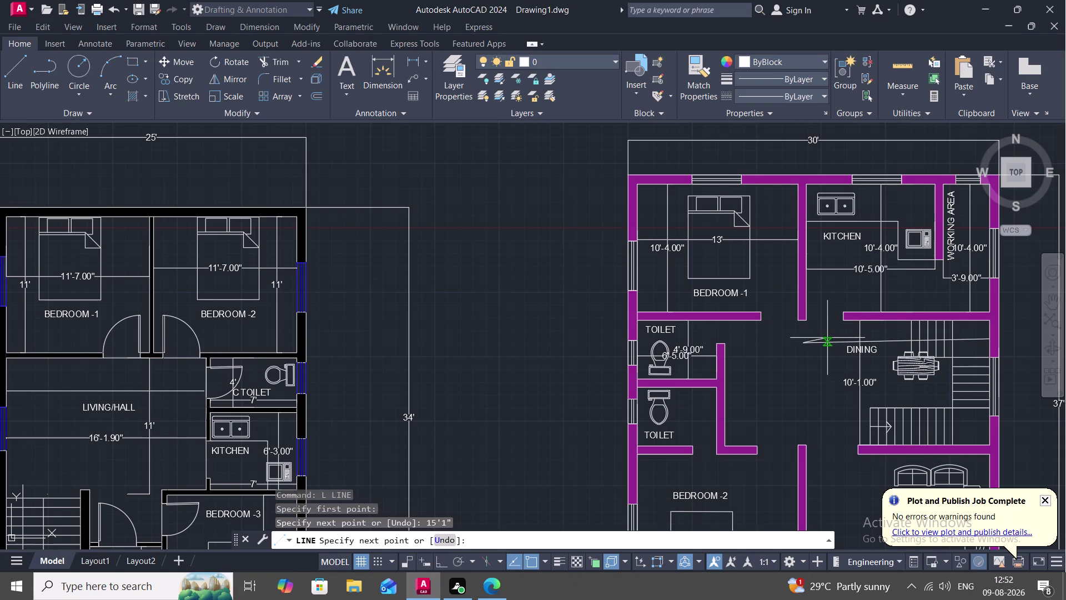
click(804, 386)
key(Escape)
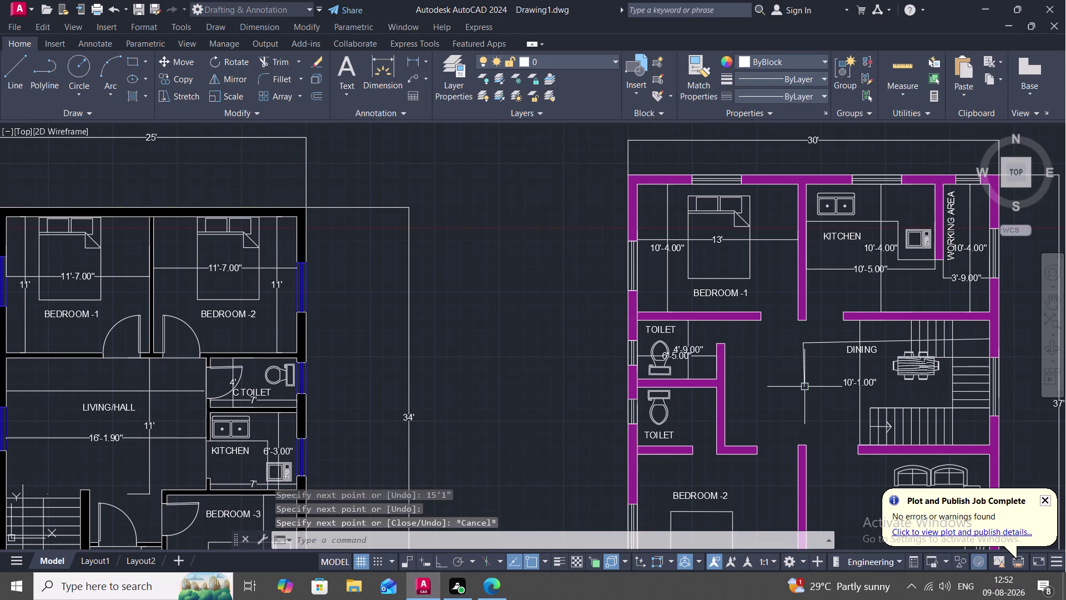
Try a Linear dimension from the new line's top to the far dining wall, then cancel.
drag(526, 94, 420, 55)
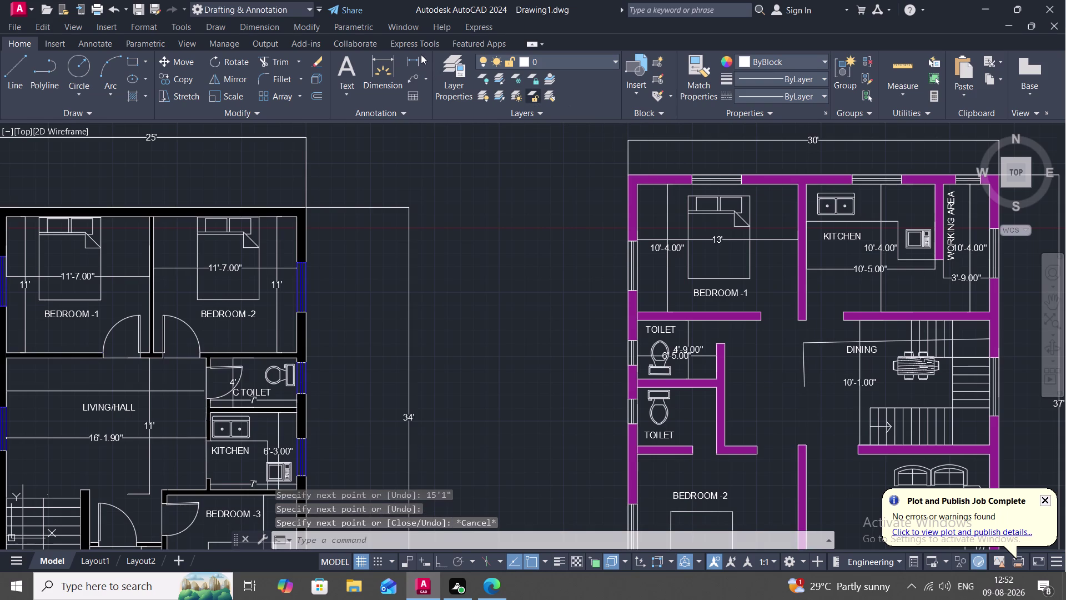
drag(421, 55, 422, 61)
click(422, 61)
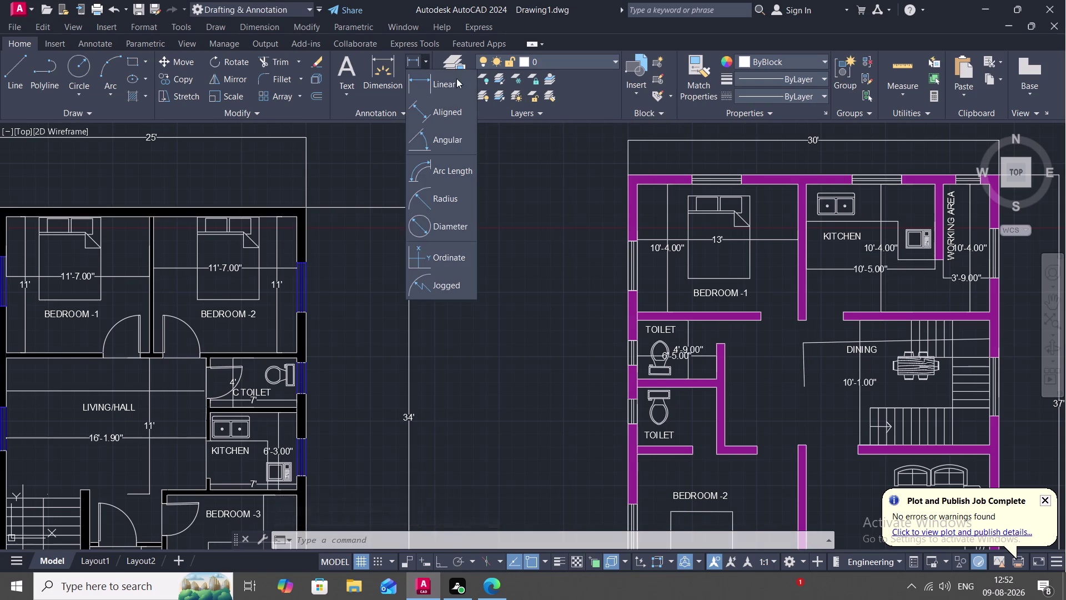
click(442, 80)
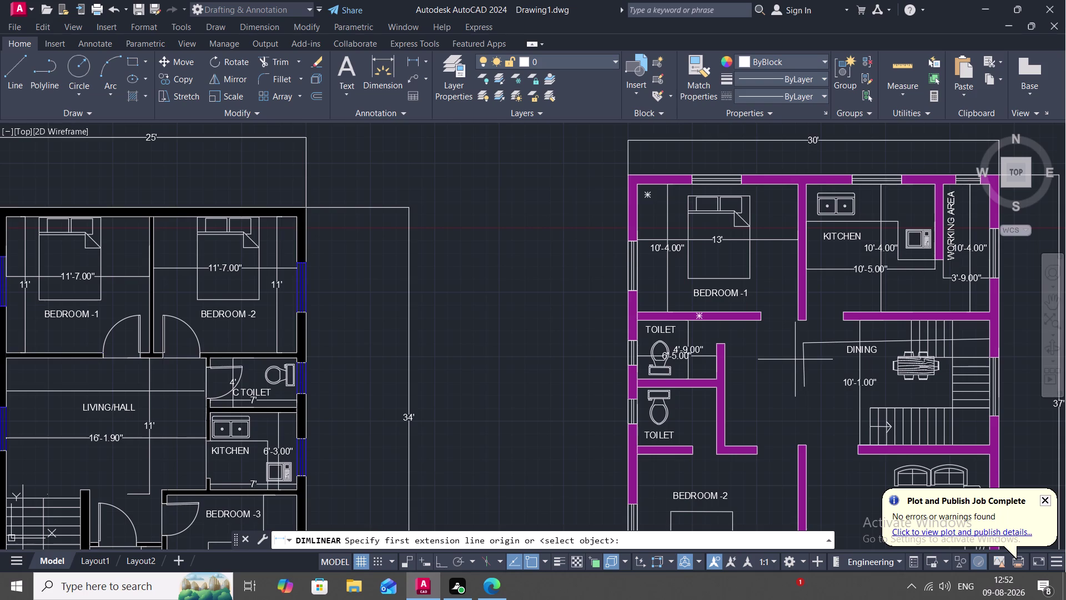
click(801, 366)
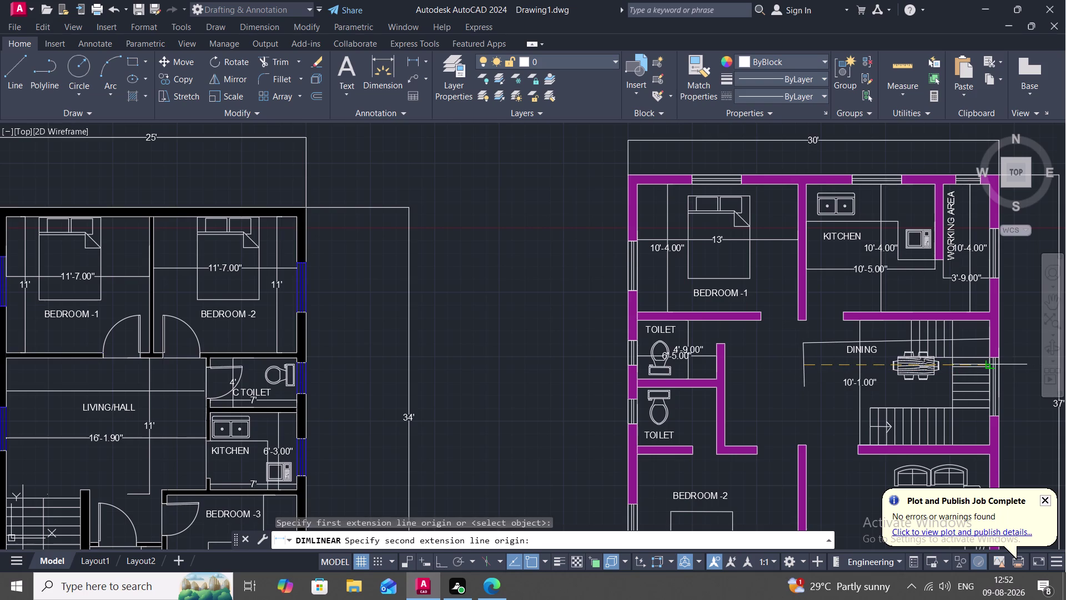
click(988, 362)
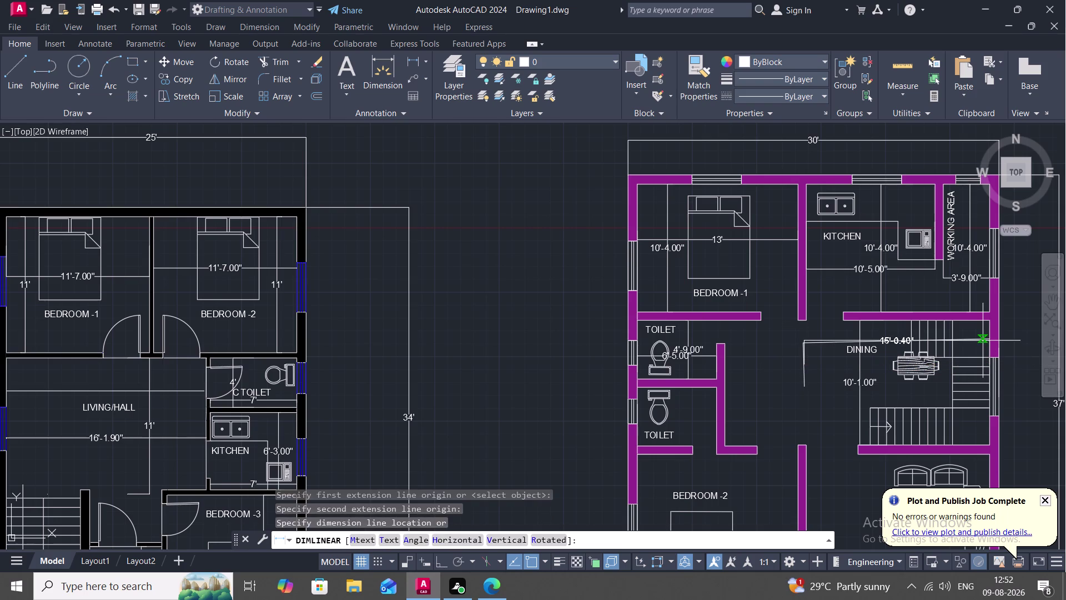
key(Escape)
Delete the stray horizontal and vertical lines, then pan down to the lower rooms.
click(837, 341)
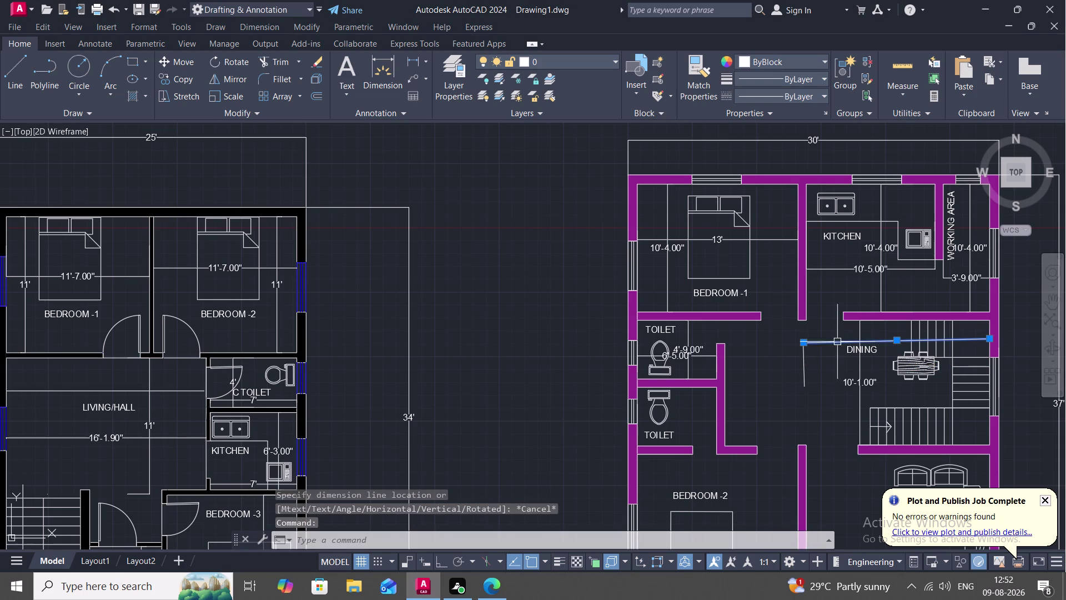
click(803, 361)
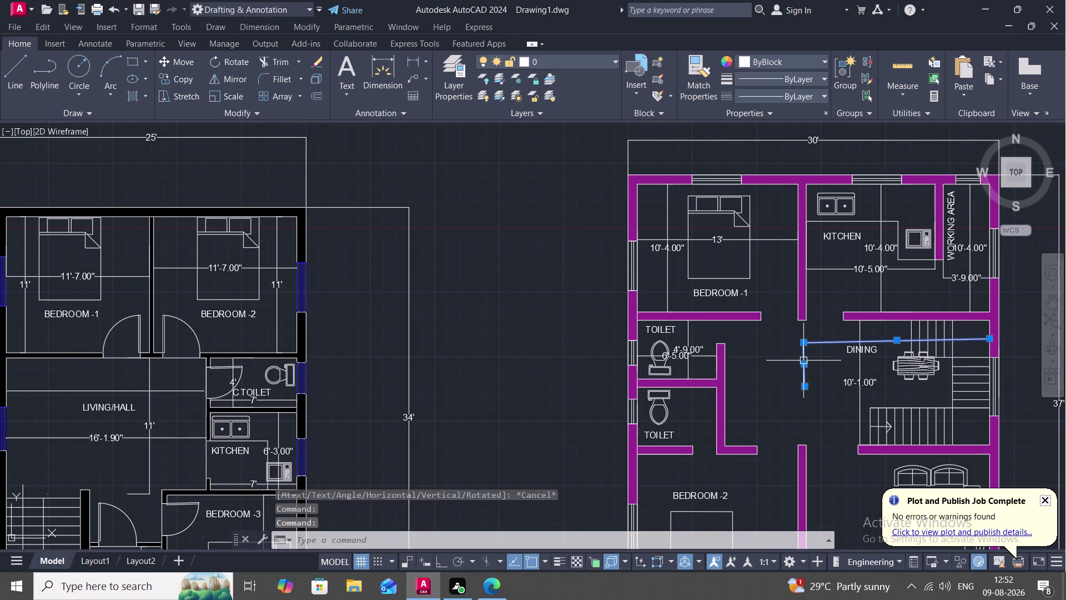
key(End)
key(Delete)
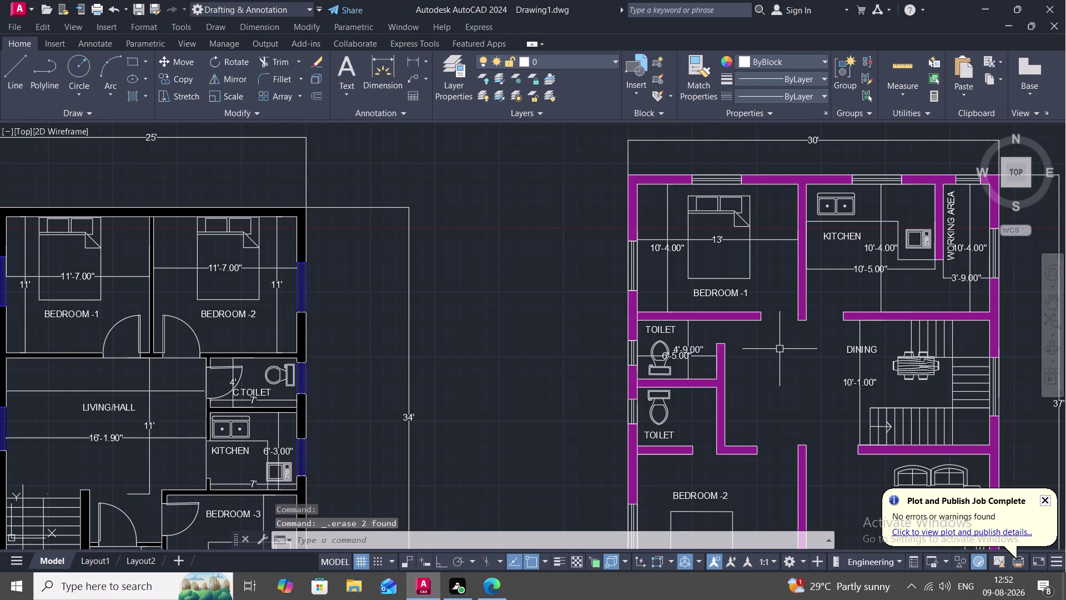
middle_drag(774, 353, 784, 238)
Dimension the lower toilet's walls (6'-5" wide, 4'-9" deep), then start one at BEDROOM -2.
drag(421, 70, 402, 68)
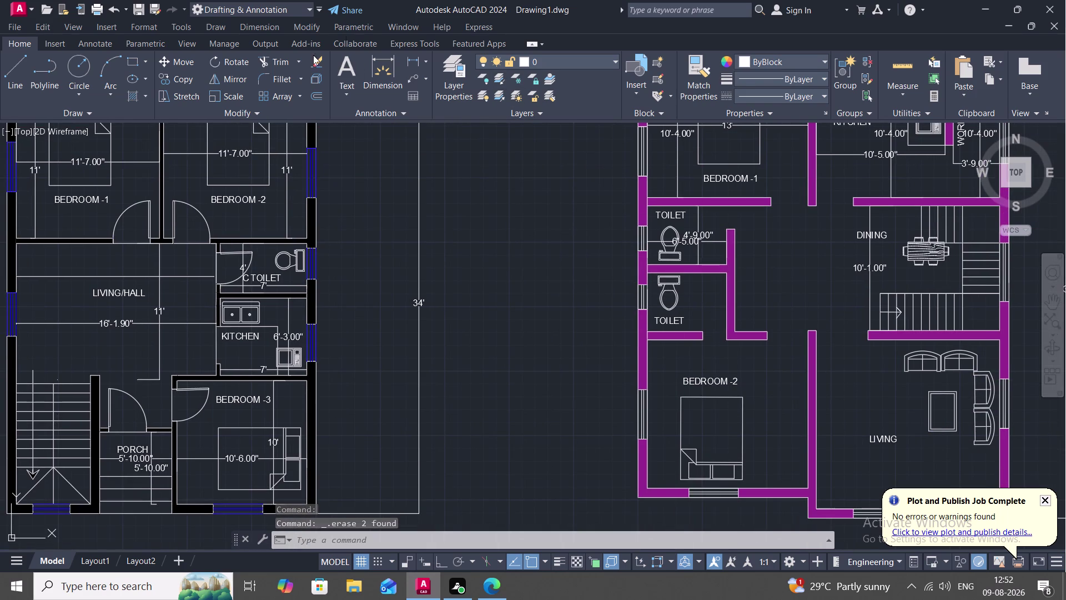
click(415, 59)
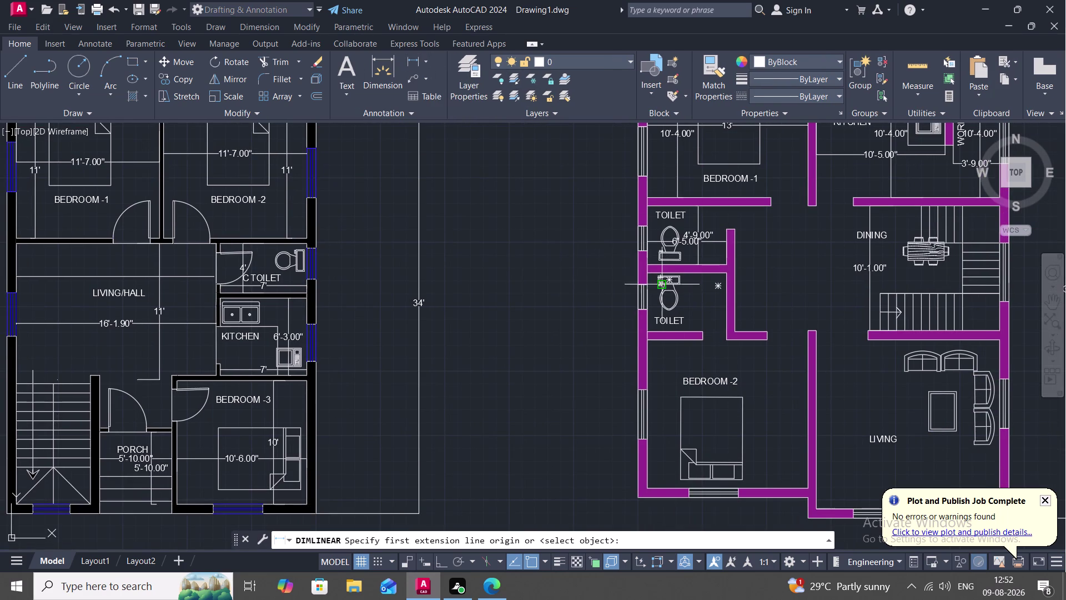
click(646, 310)
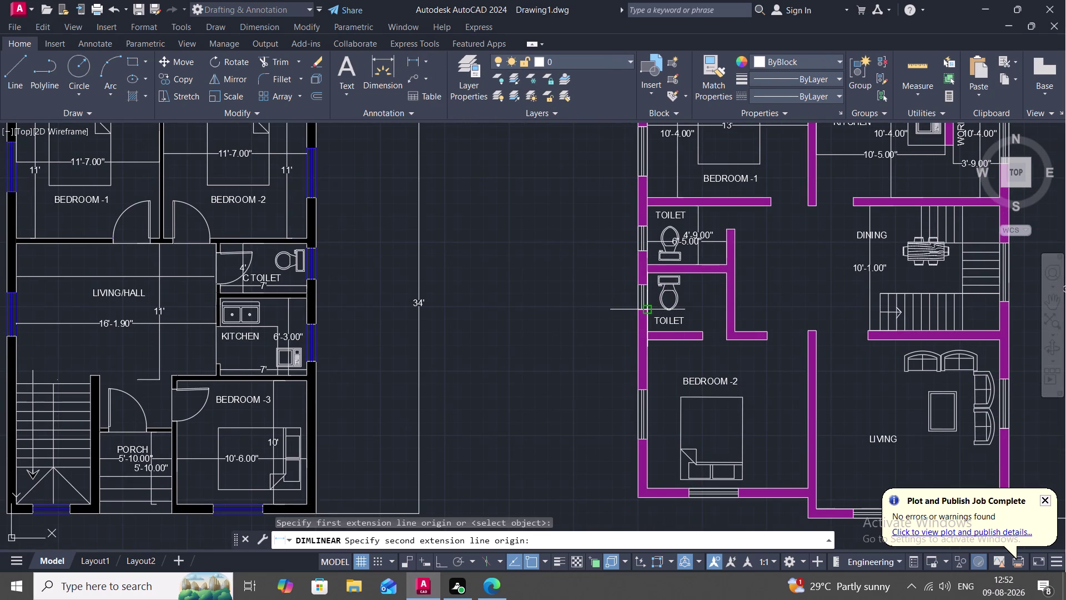
click(722, 309)
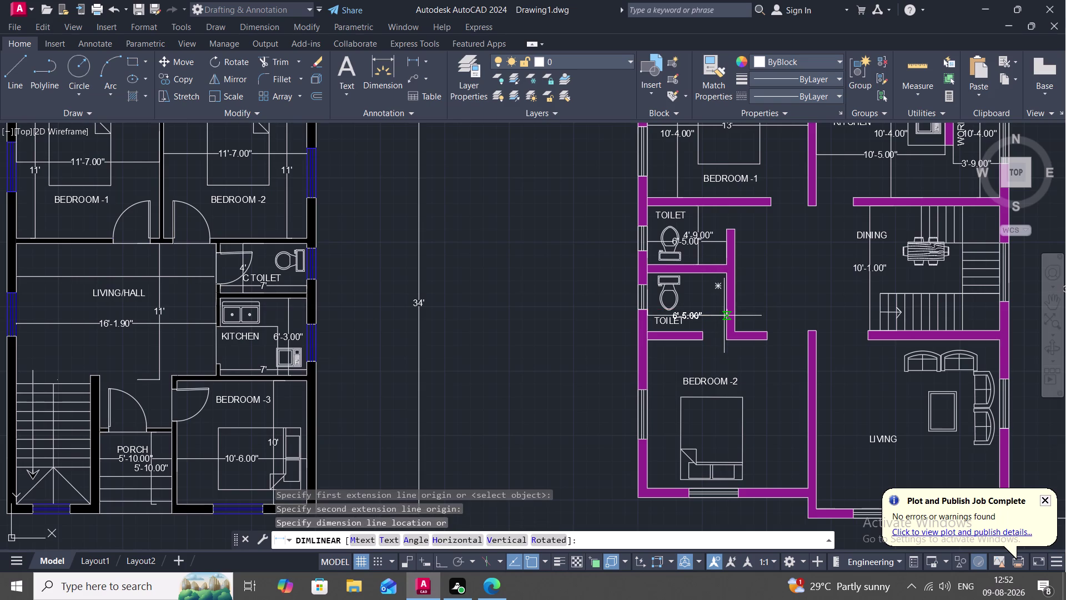
click(725, 310)
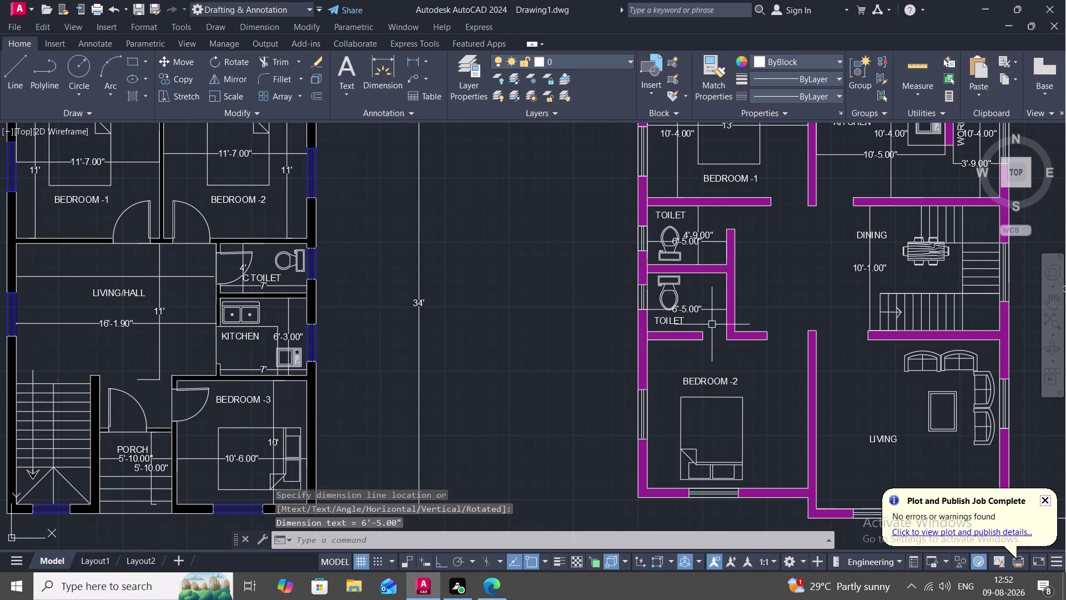
key(space)
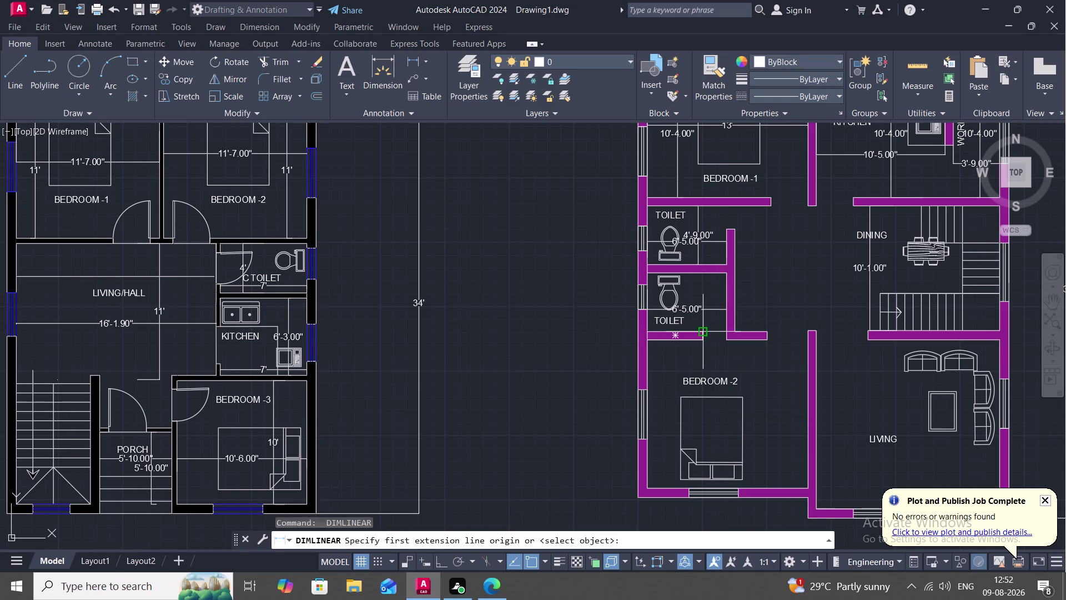
click(704, 329)
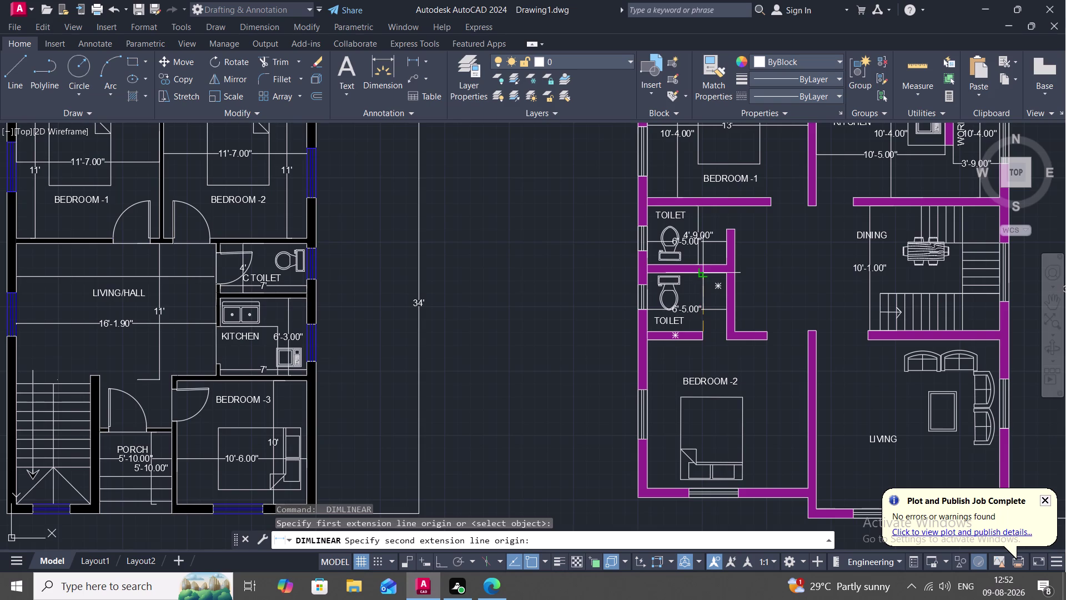
click(700, 275)
click(702, 277)
key(space)
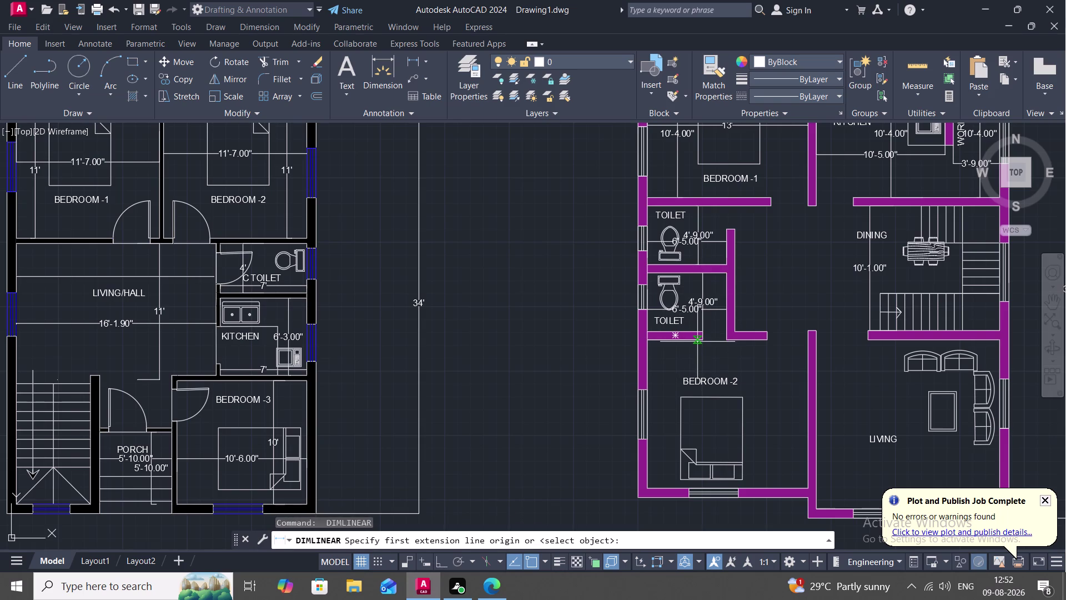
click(699, 342)
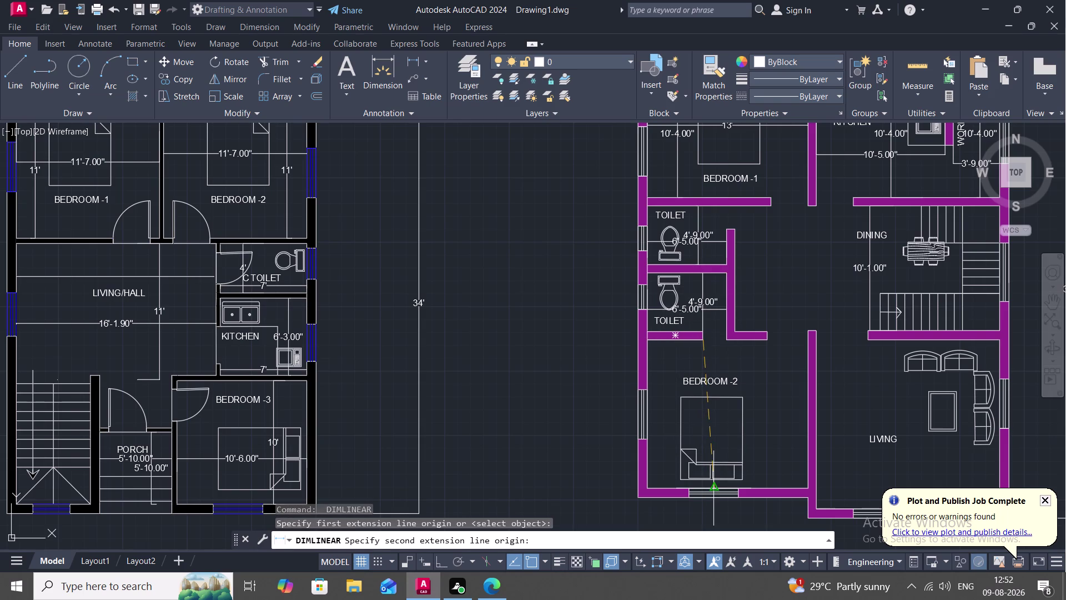
click(707, 488)
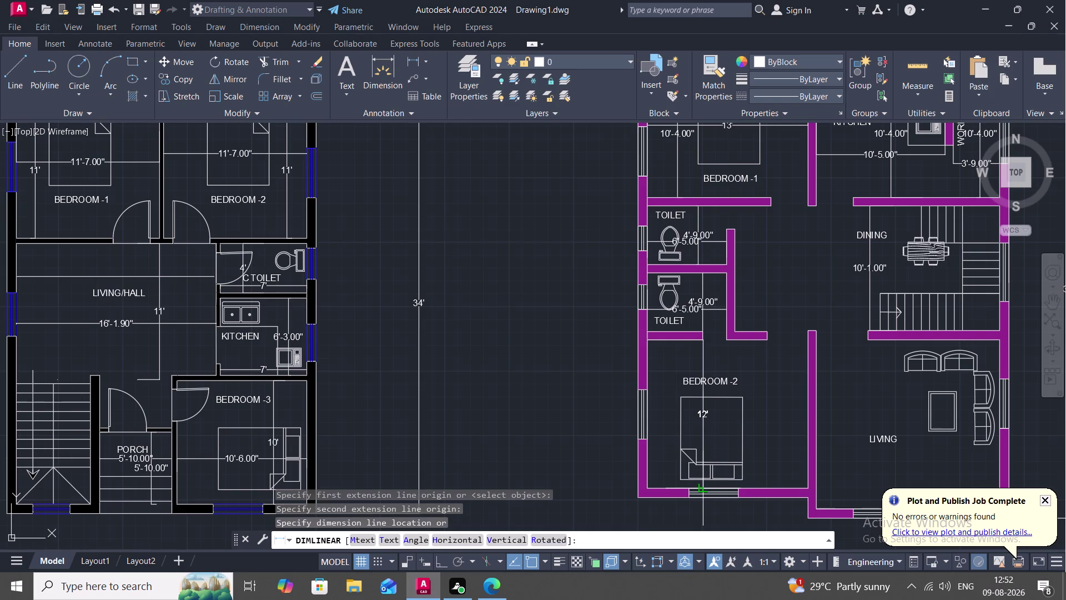
click(706, 489)
key(space)
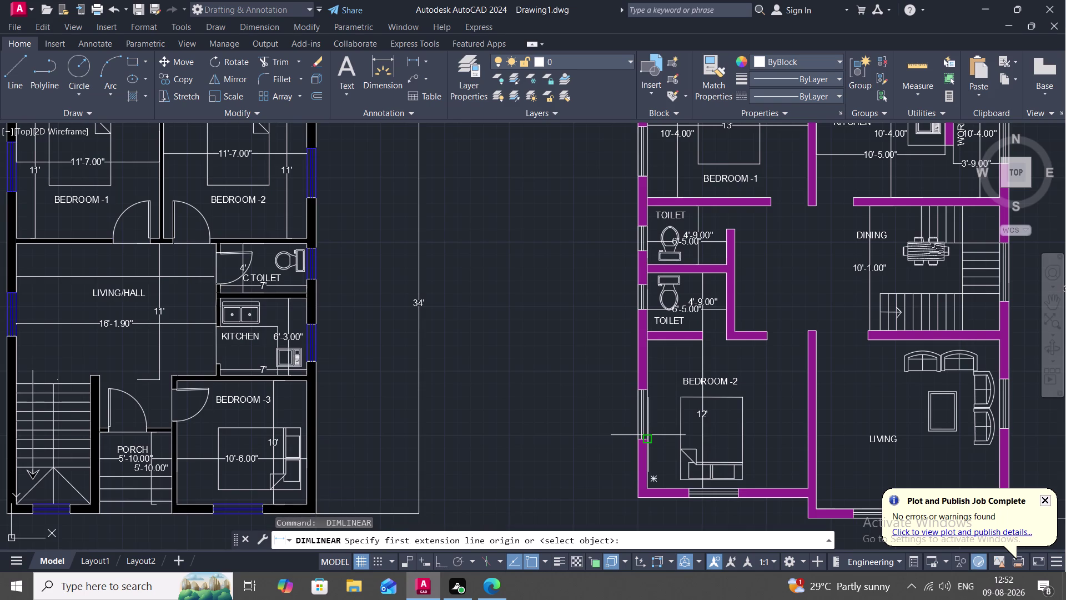
click(650, 435)
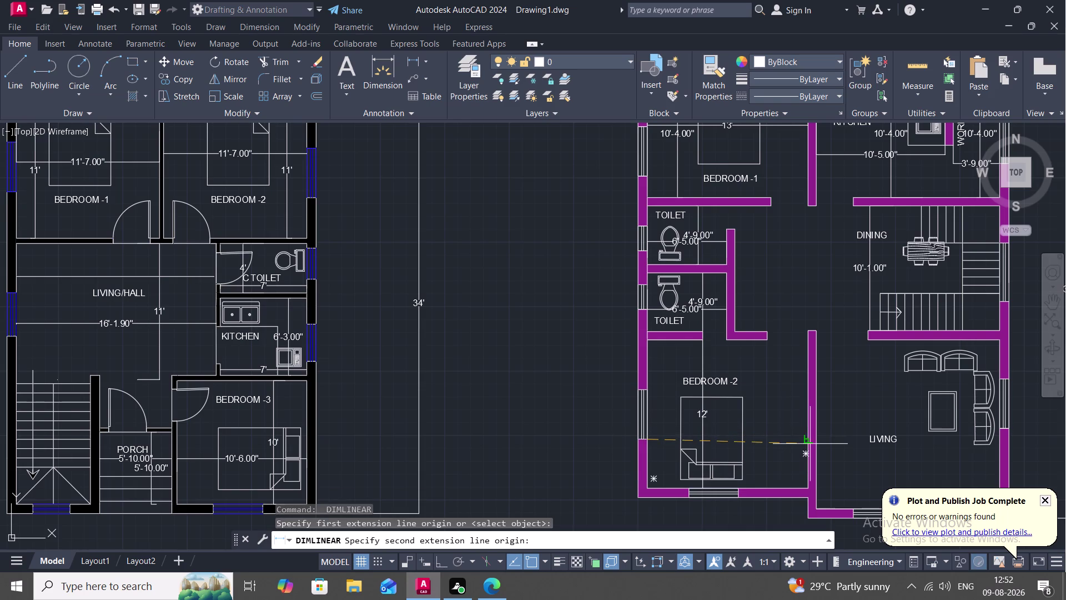
click(807, 442)
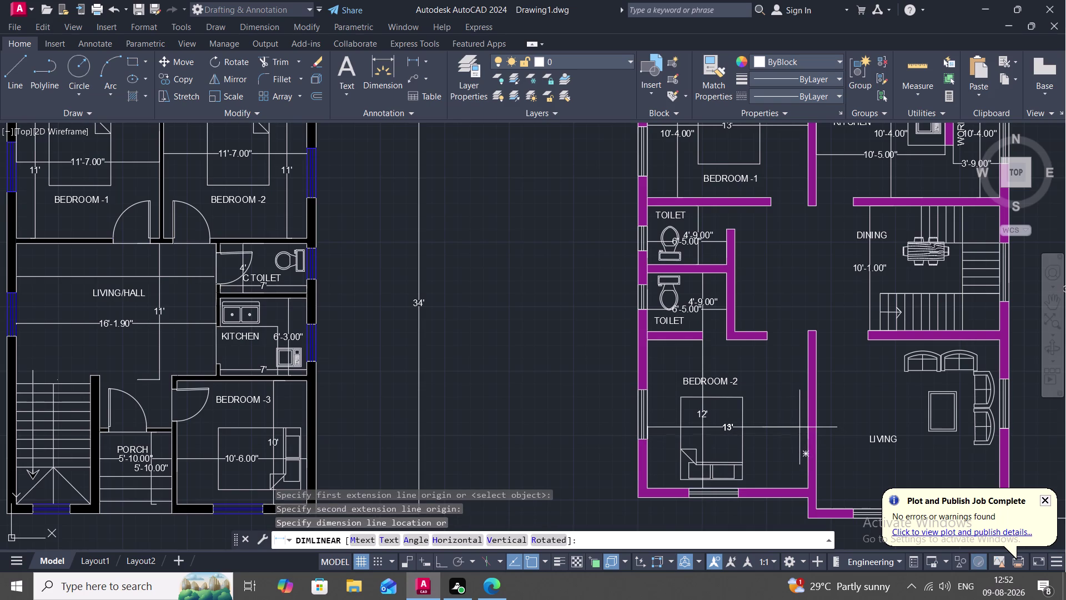
click(797, 421)
middle_drag(865, 438, 709, 414)
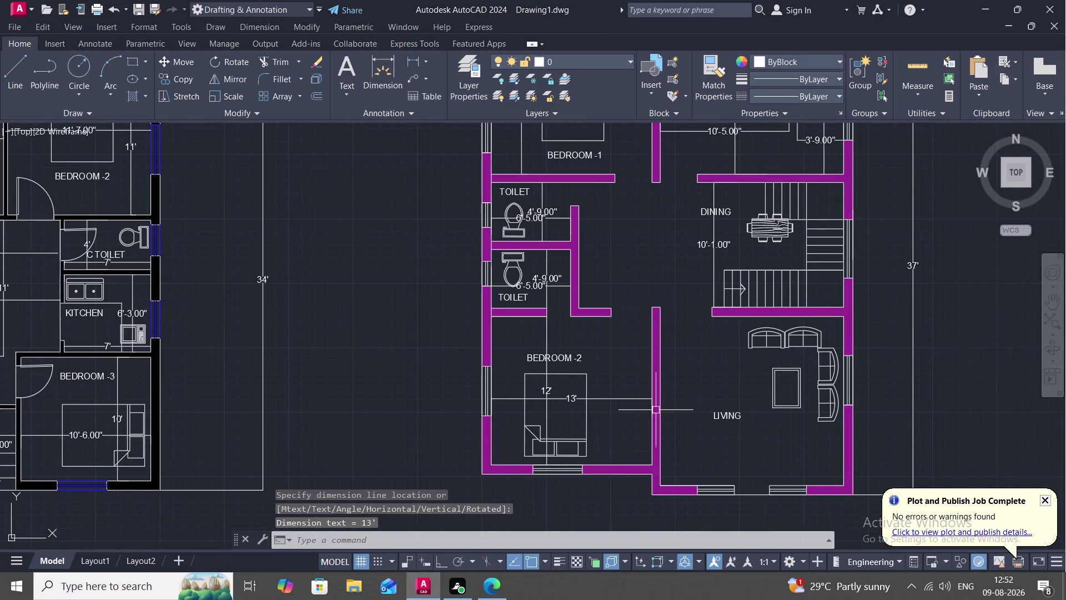
key(space)
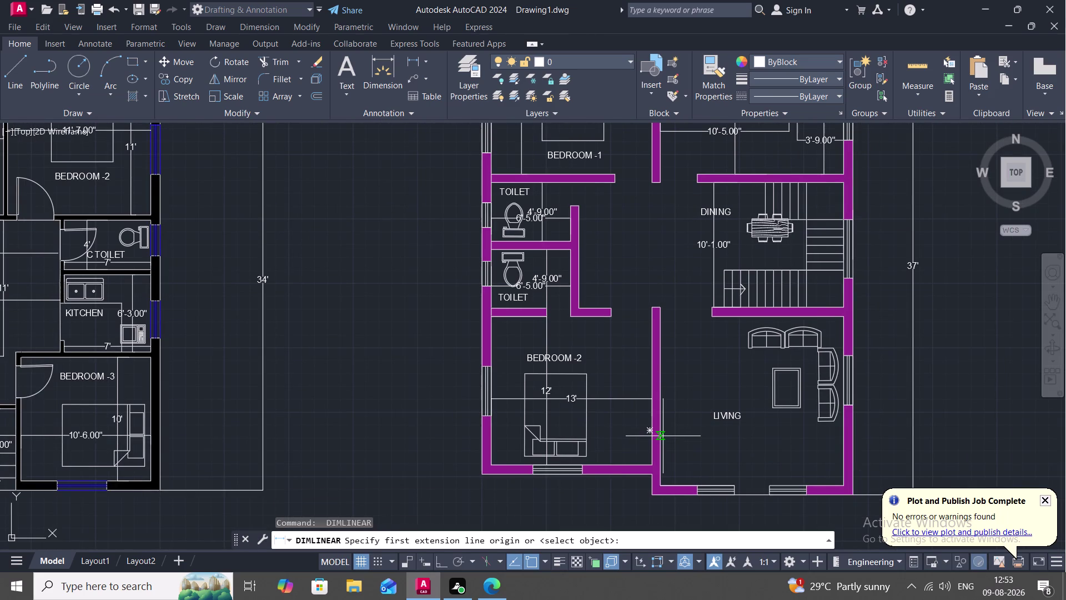
click(660, 438)
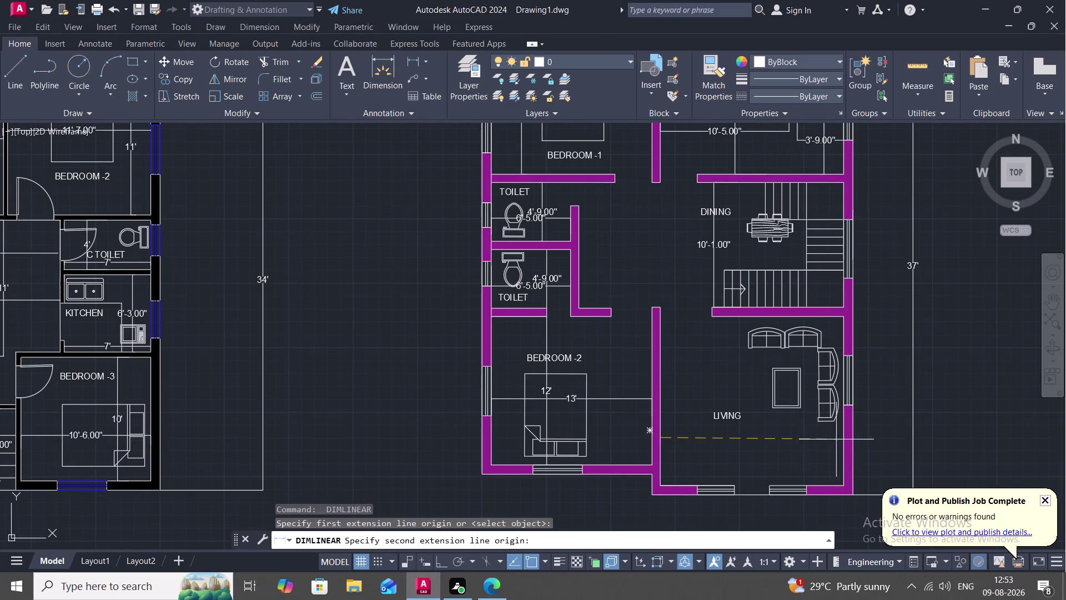
click(844, 439)
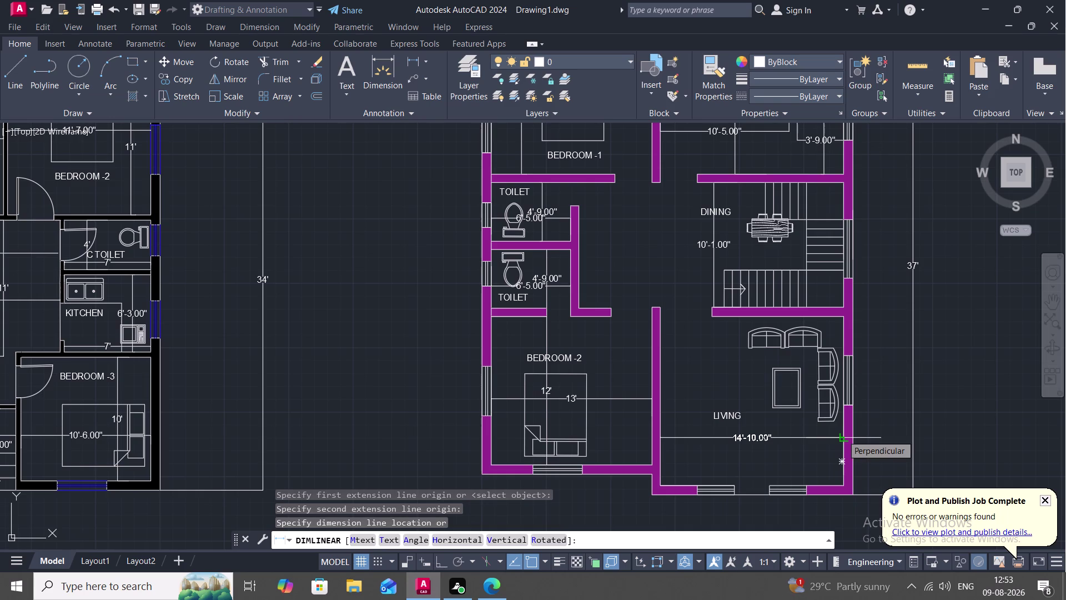
key(Escape)
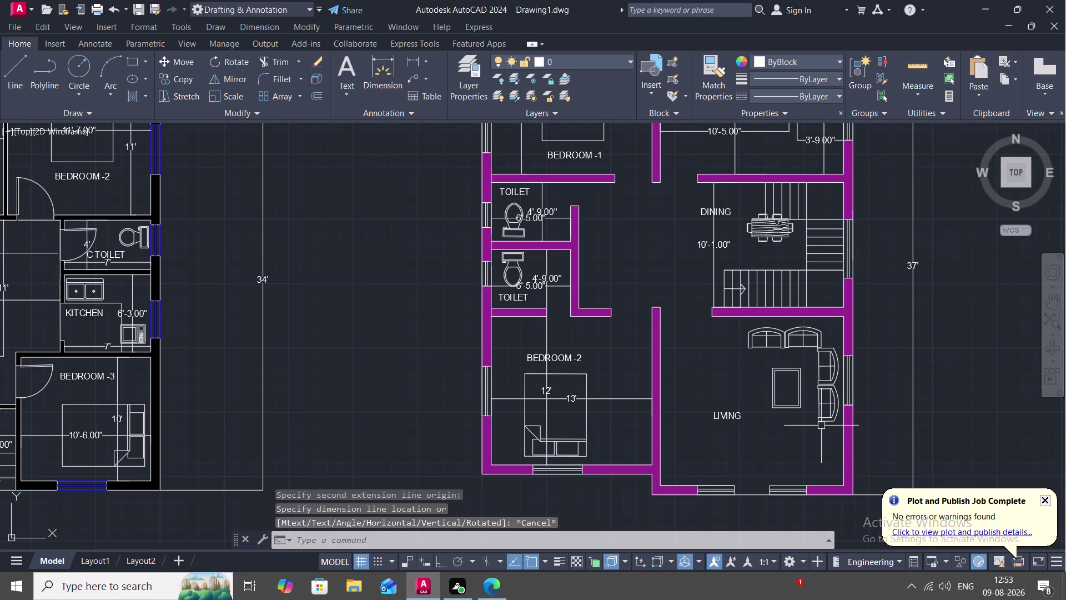
key(space)
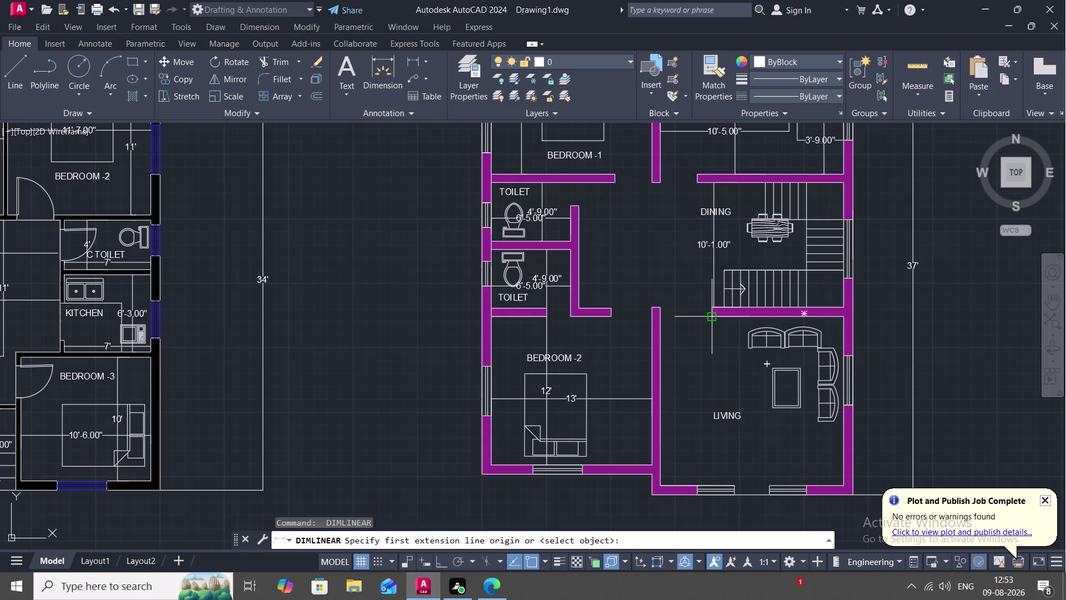
click(710, 319)
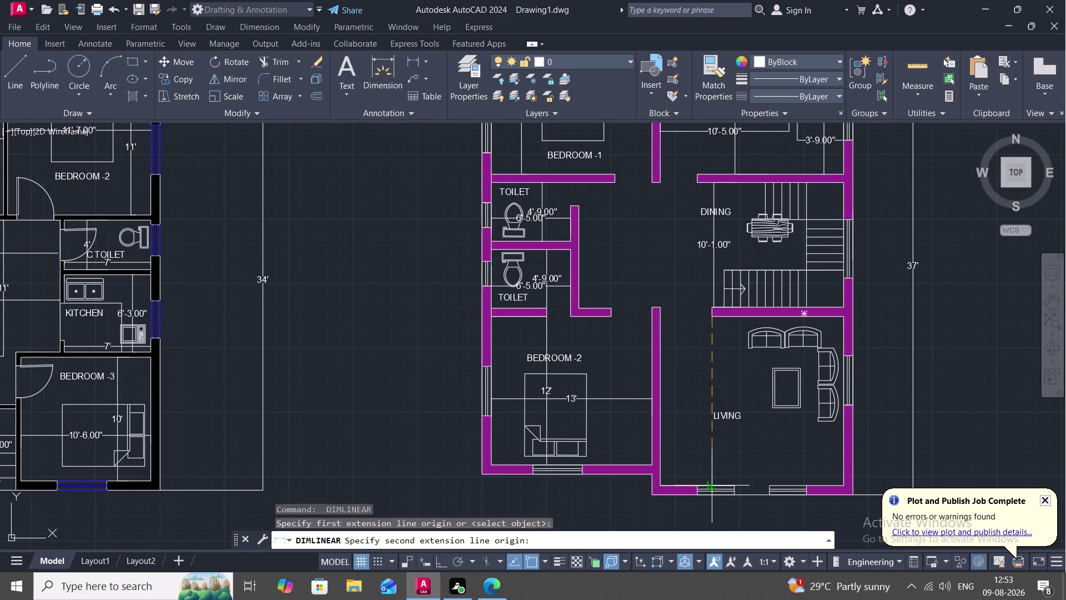
click(713, 486)
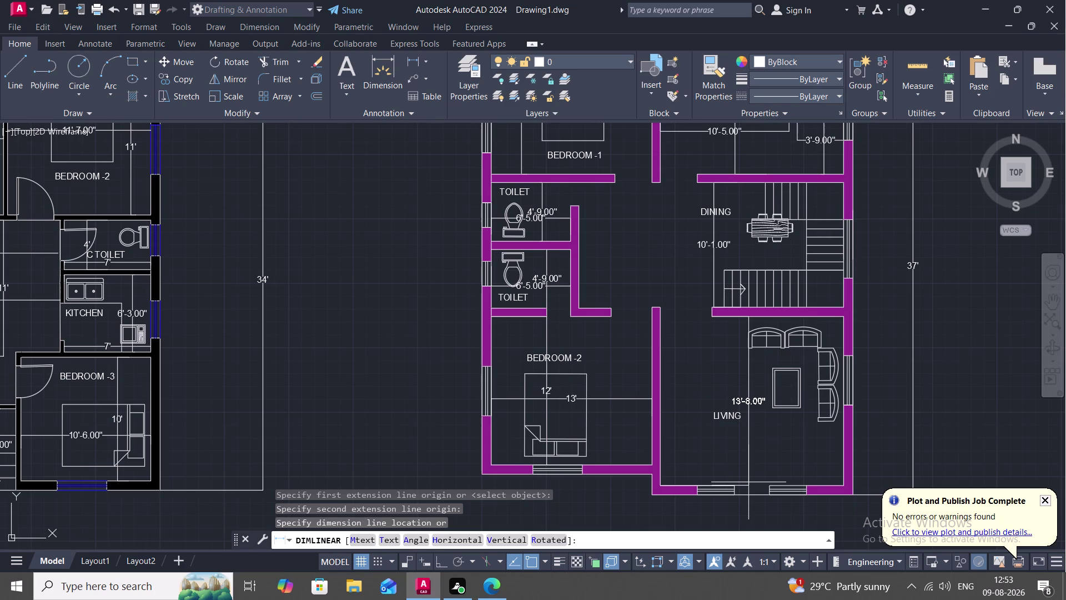
key(Escape)
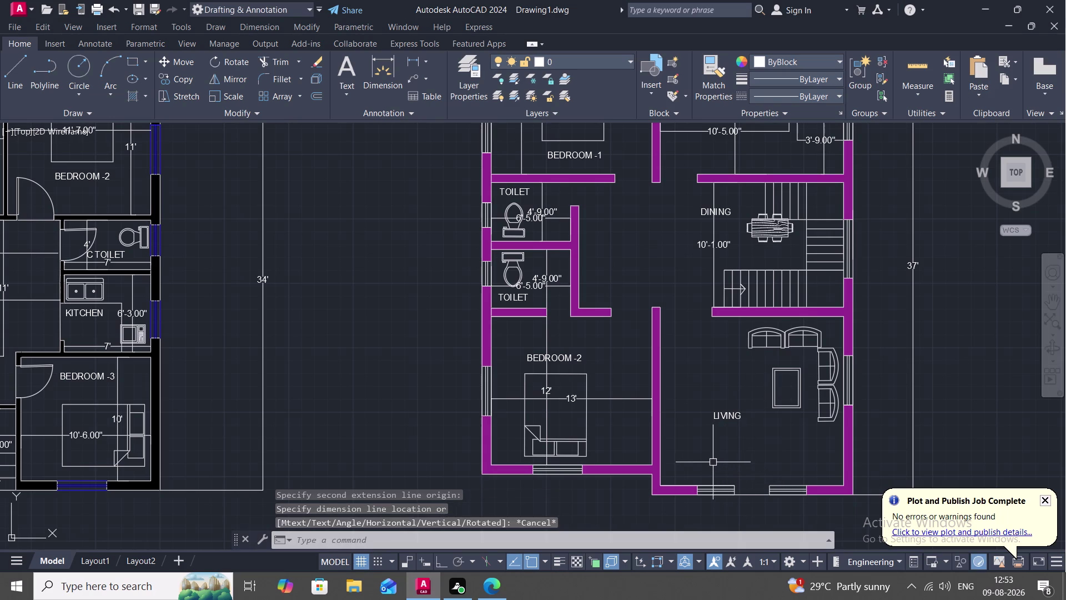
middle_drag(727, 450, 708, 411)
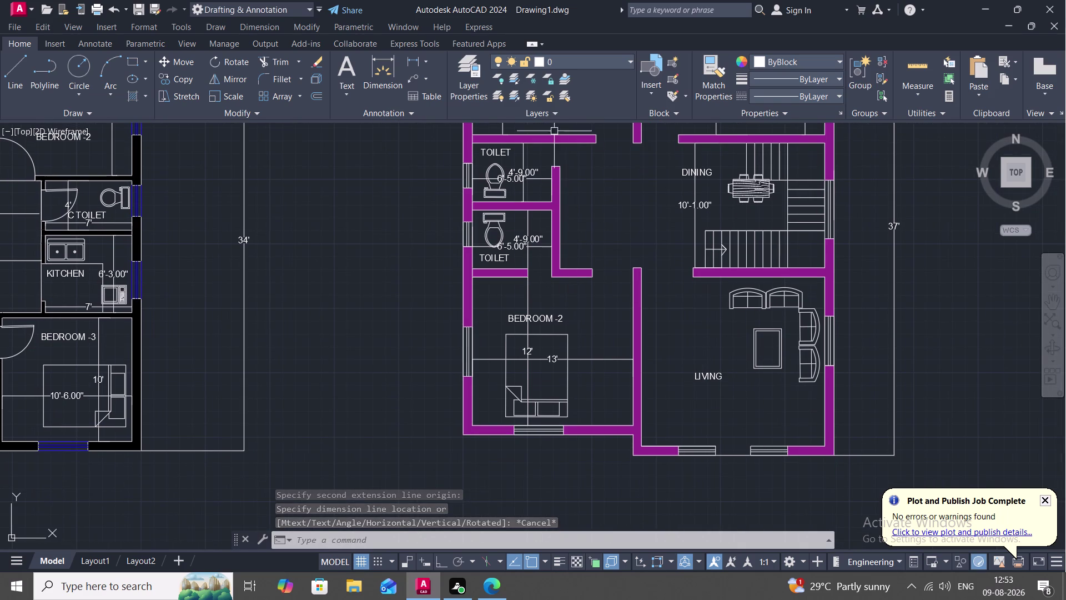
click(416, 57)
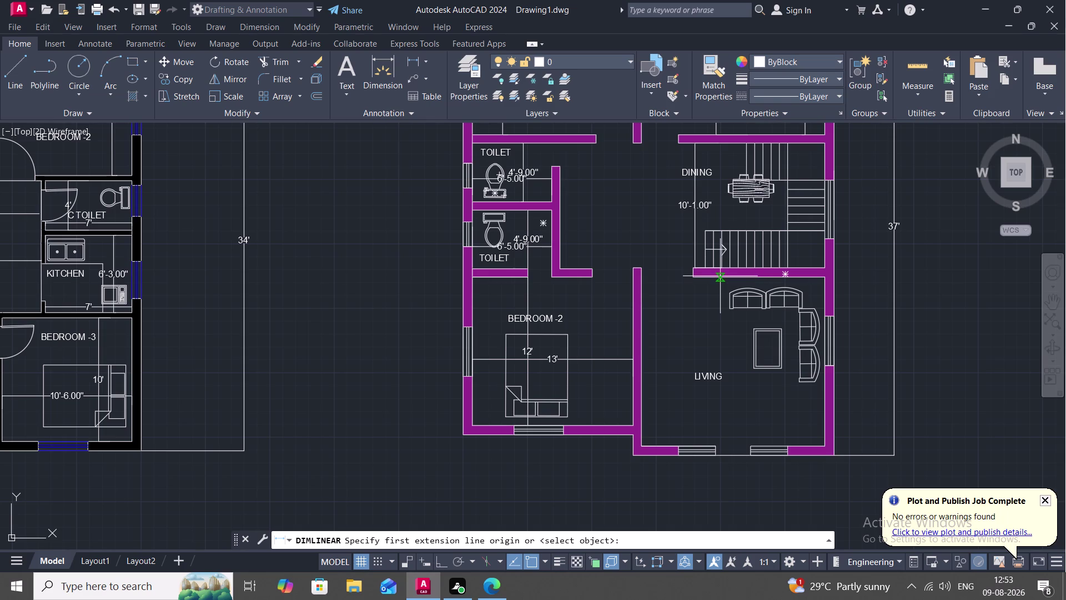
click(773, 275)
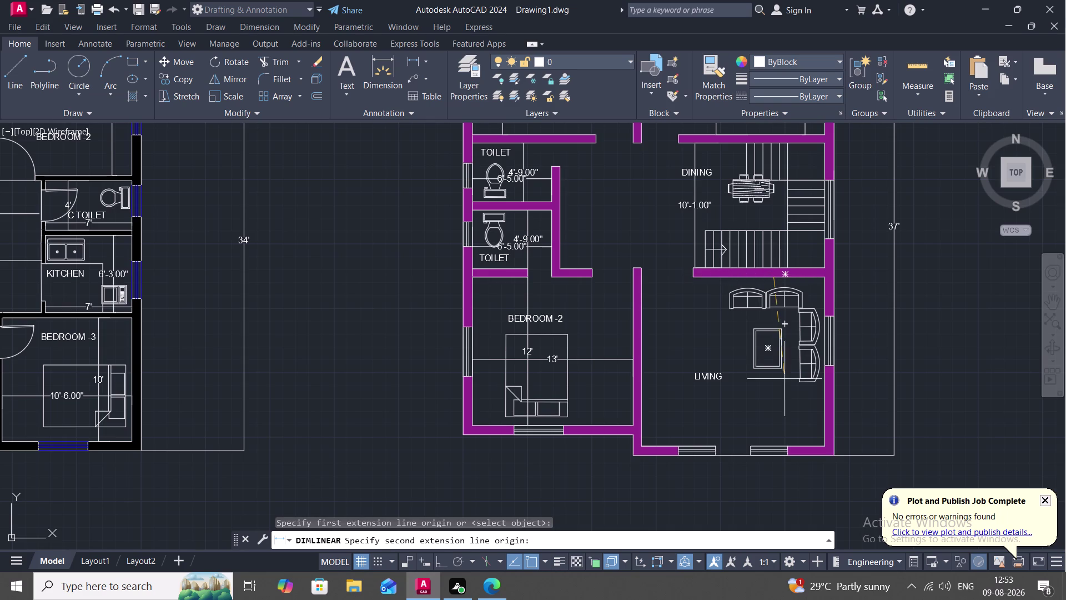
click(767, 447)
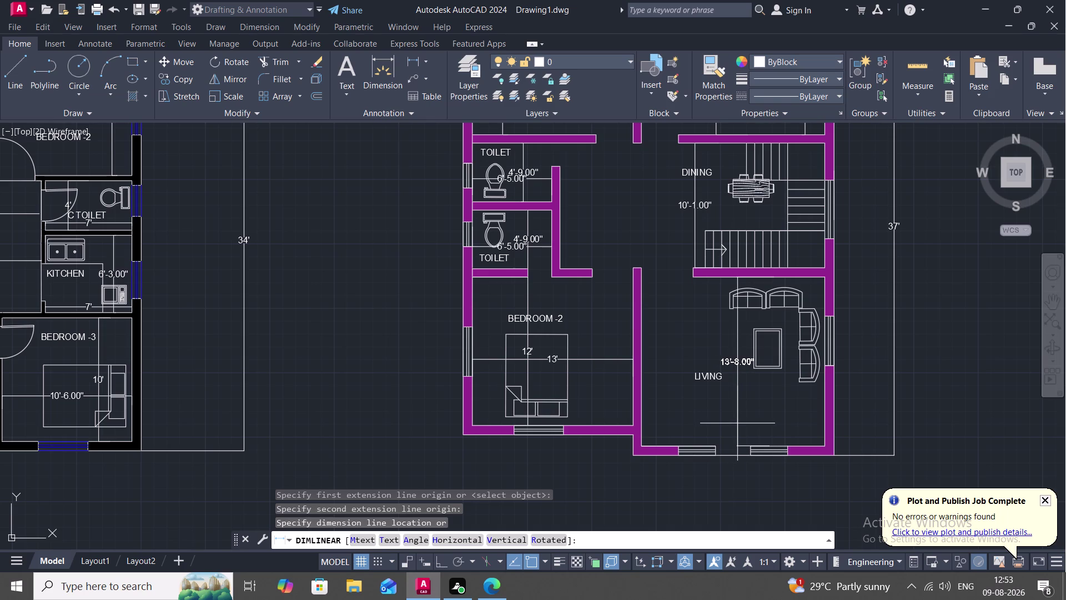
key(Escape)
scroll(up, 3)
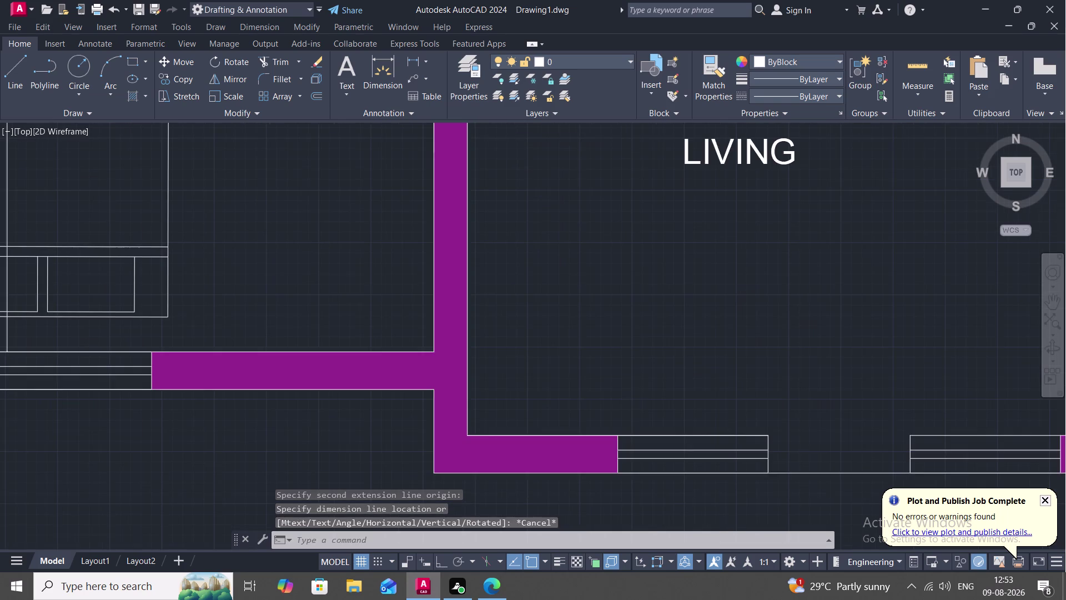
scroll(down, 3)
scroll(down, 3)
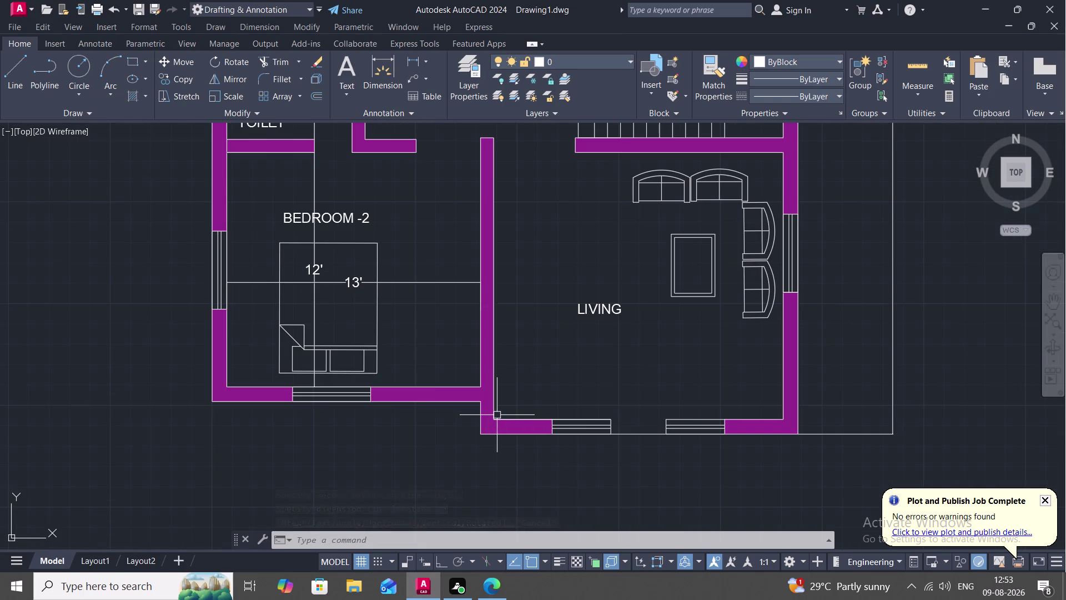
key(space)
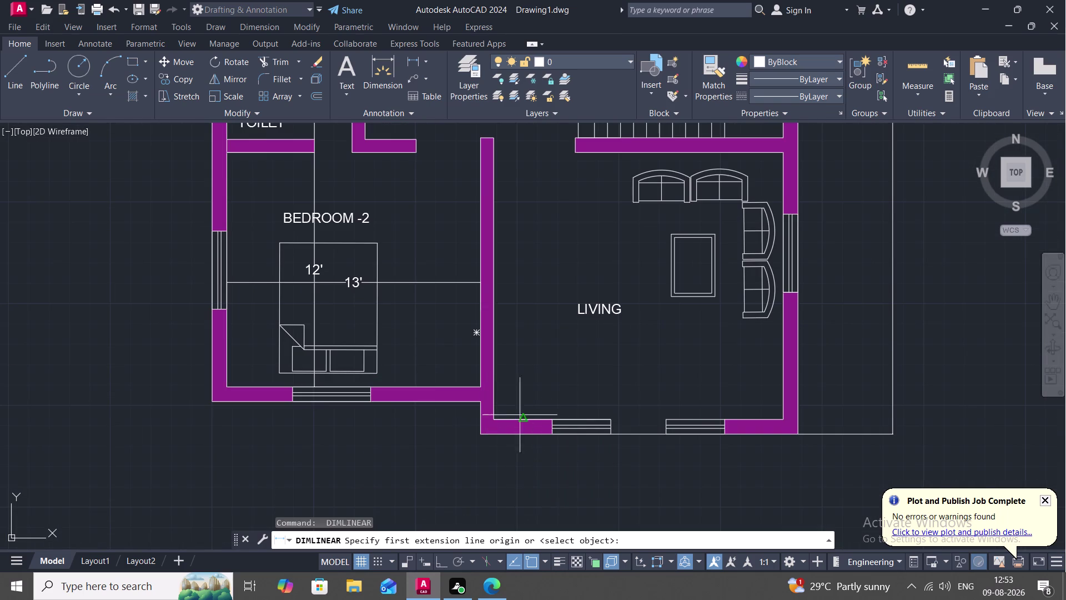
click(550, 419)
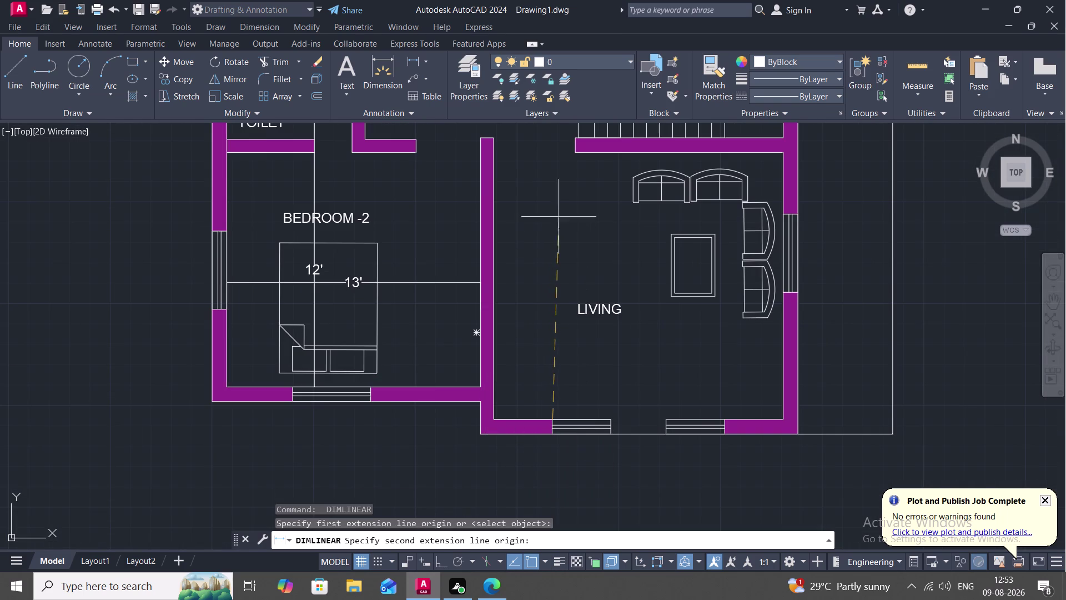
click(575, 150)
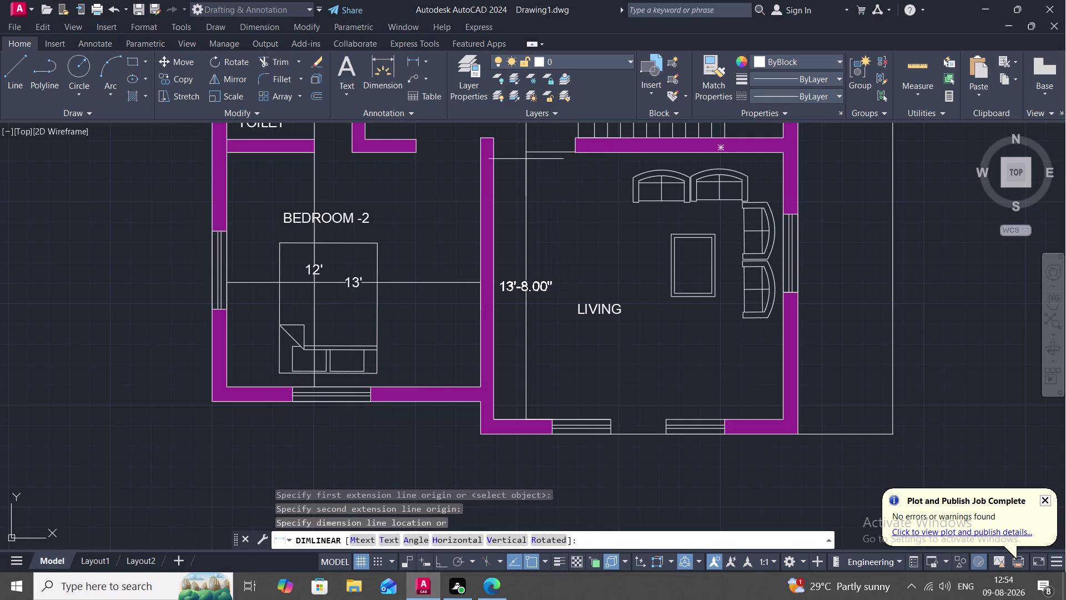
key(Escape)
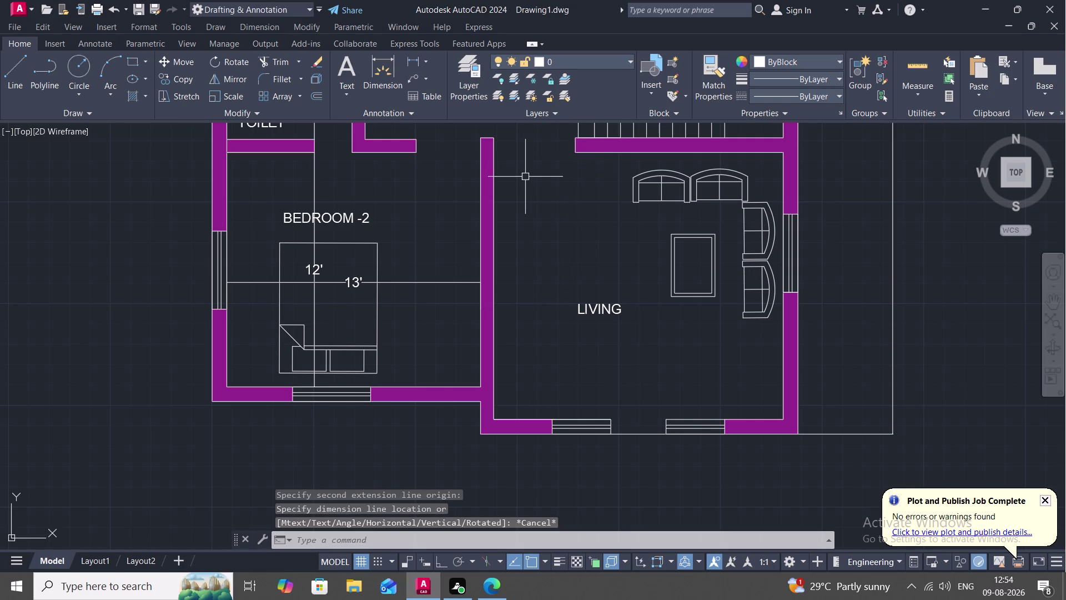
Draw a 14' line up from the living room's bottom wall.
key(l)
key(space)
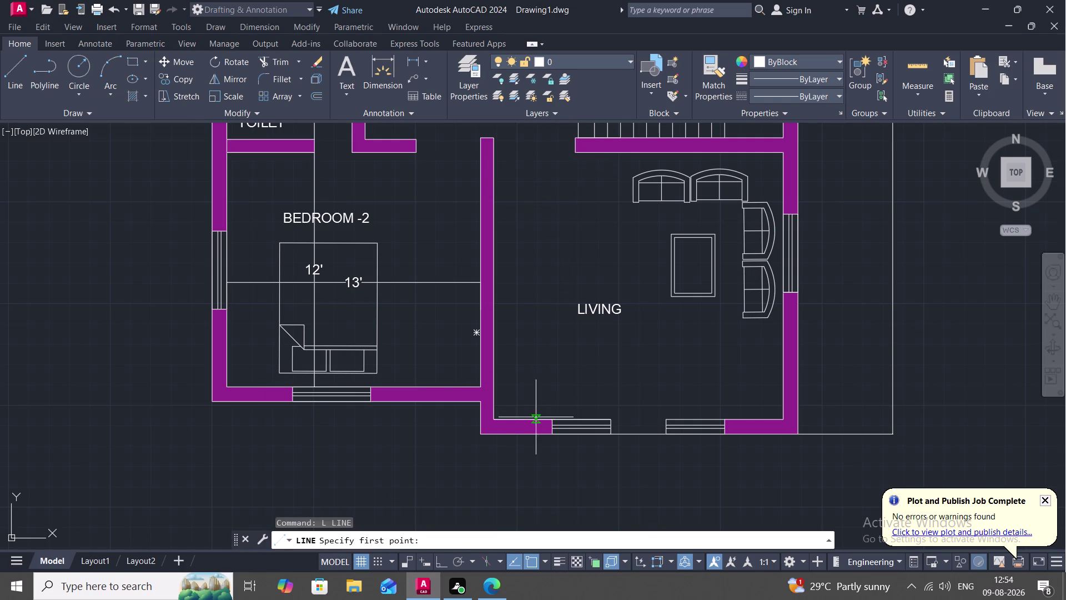
click(535, 418)
text(1)
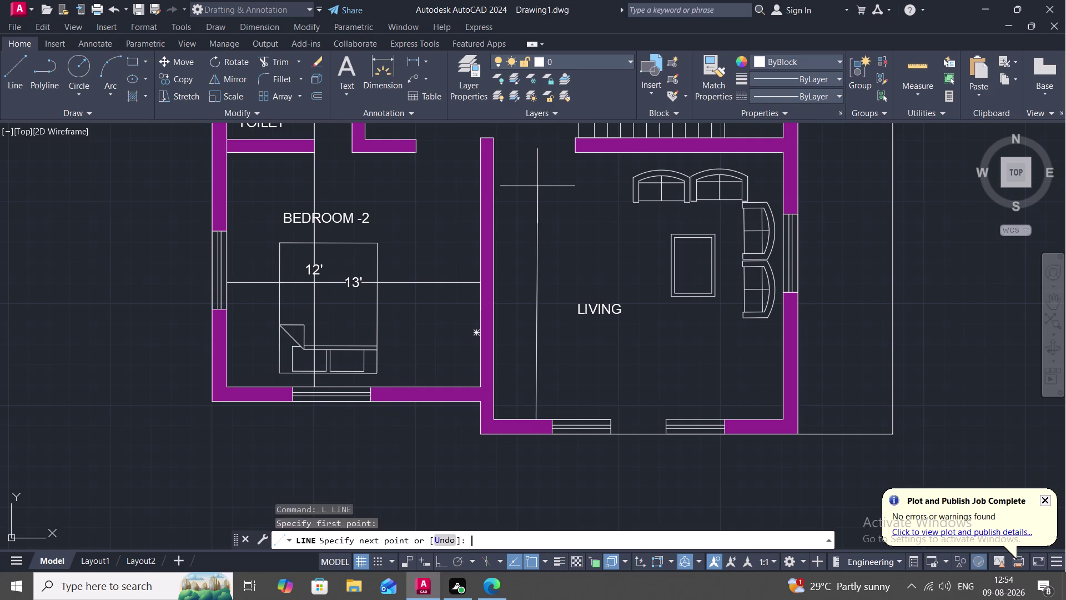
text(4')
key(space)
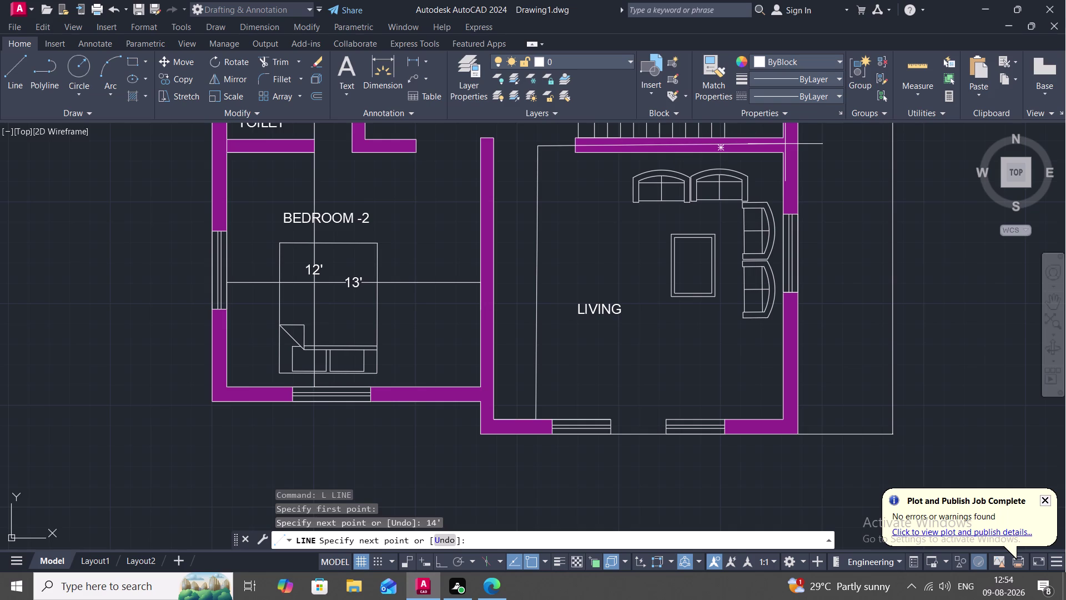
key(Escape)
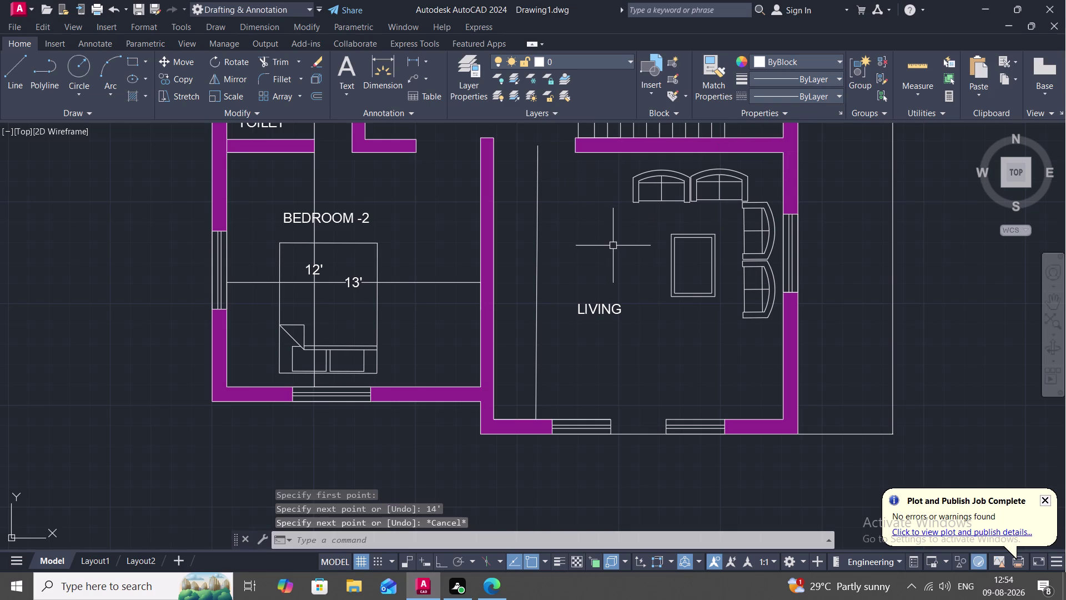
Try a linear dimension between the 14' line's ends, then cancel it.
click(412, 56)
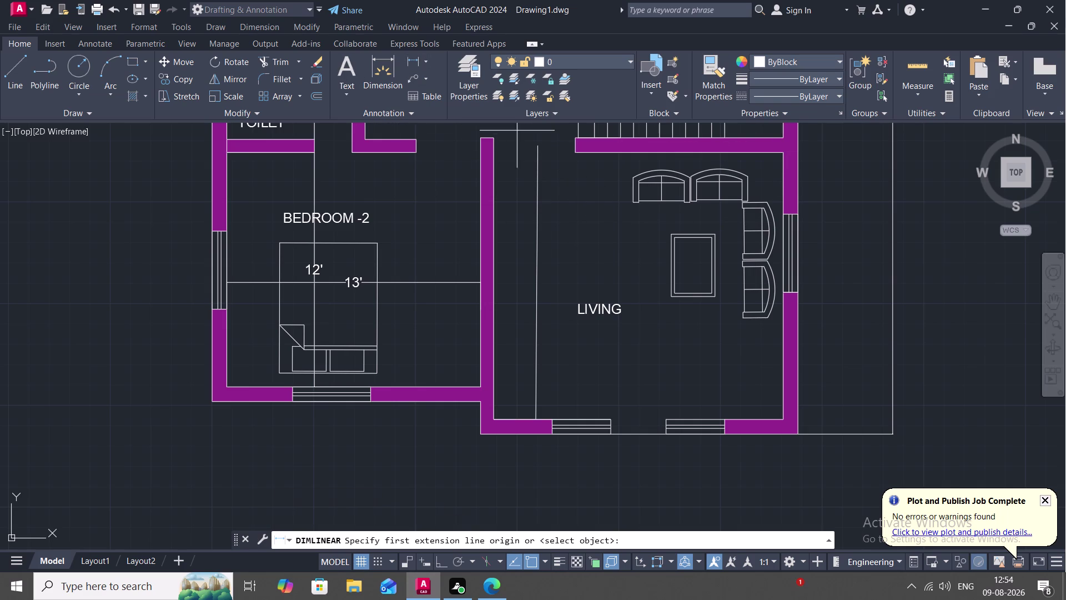
click(537, 143)
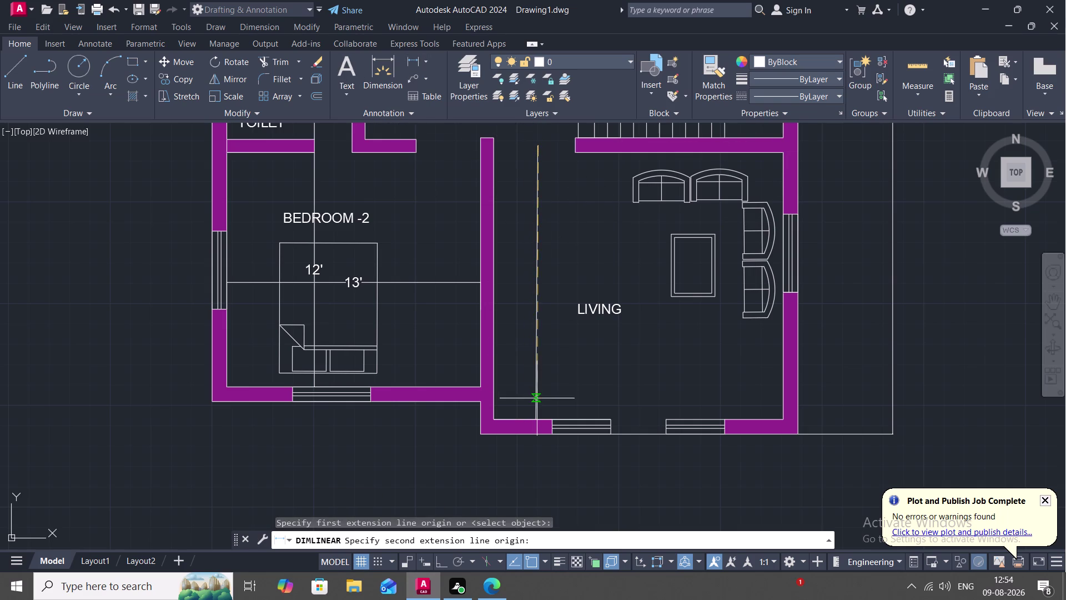
click(534, 416)
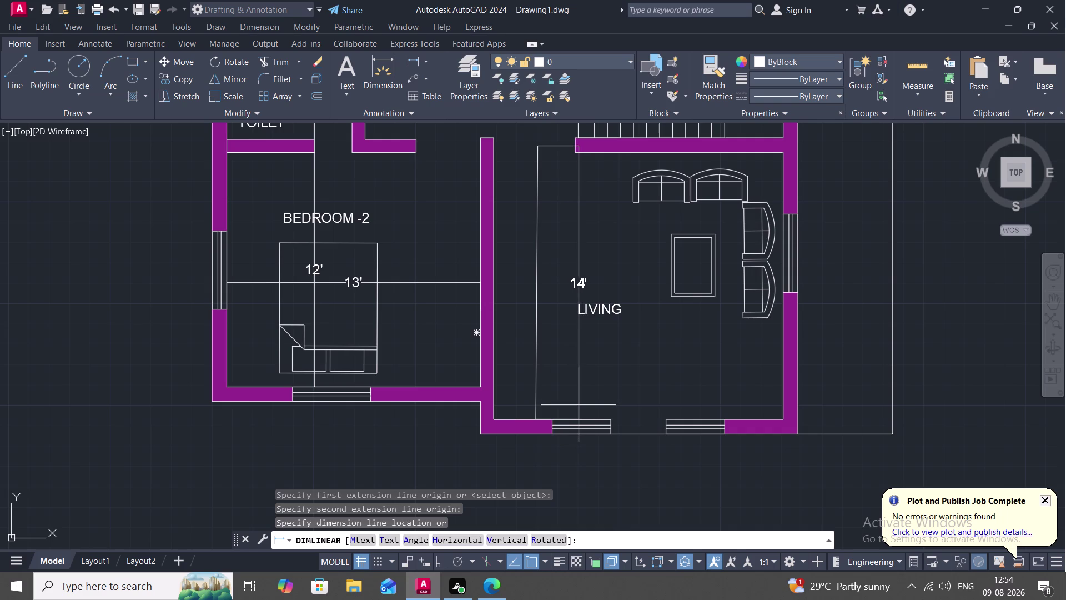
scroll(down, 3)
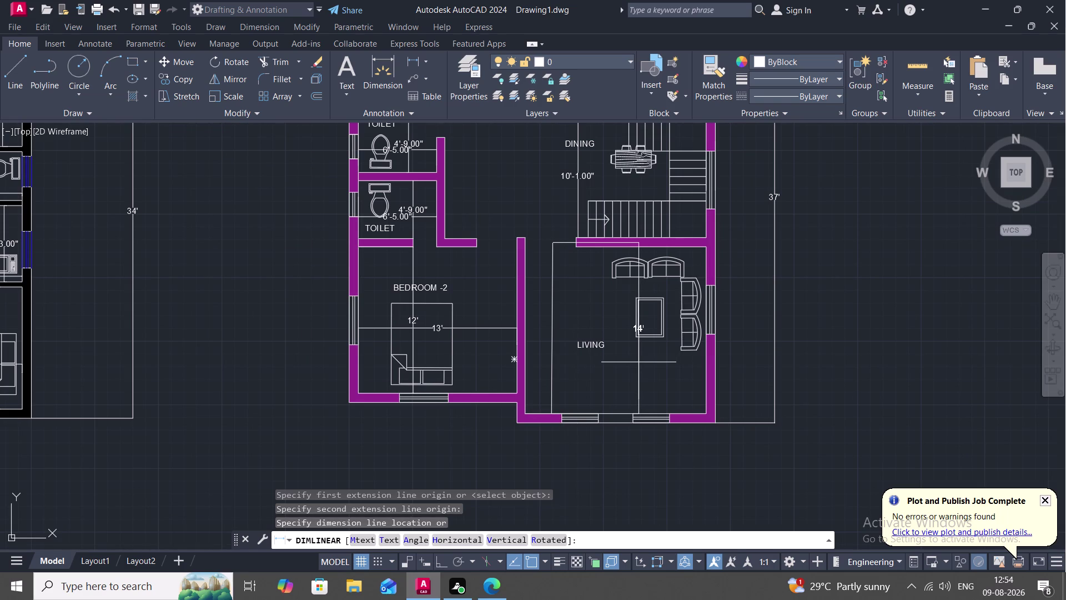
key(Escape)
click(917, 64)
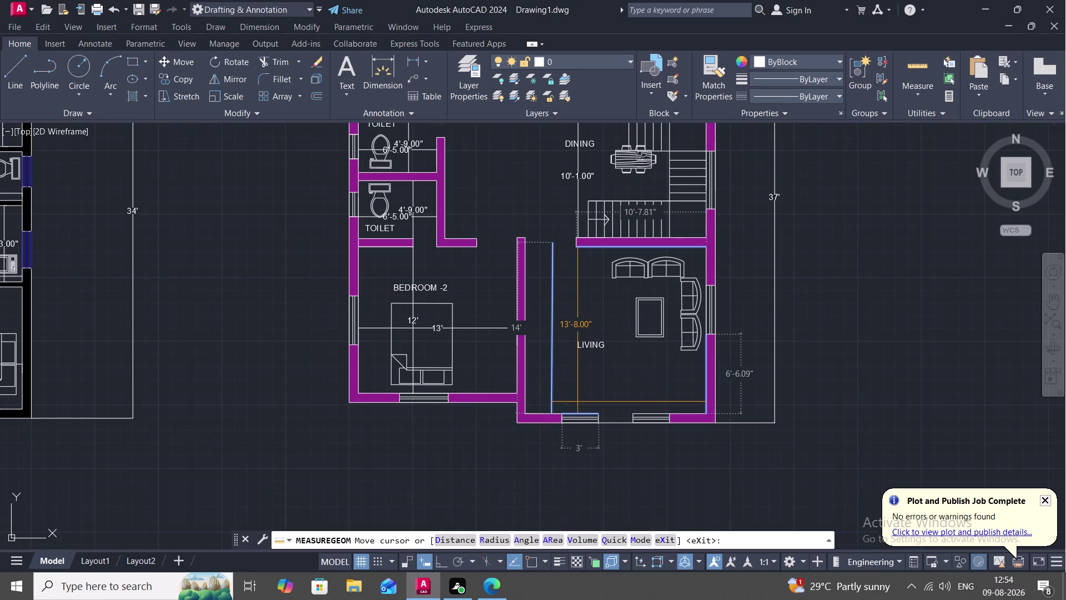
Erase the living room's vertical guide line and check room sizes with Quick Measure.
key(Escape)
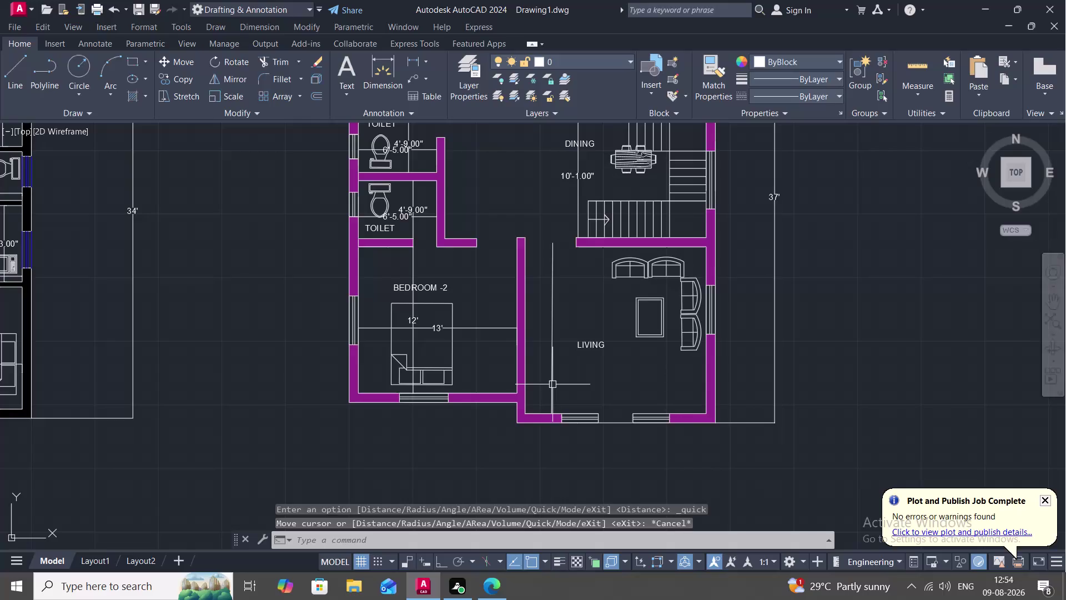
click(552, 383)
key(Delete)
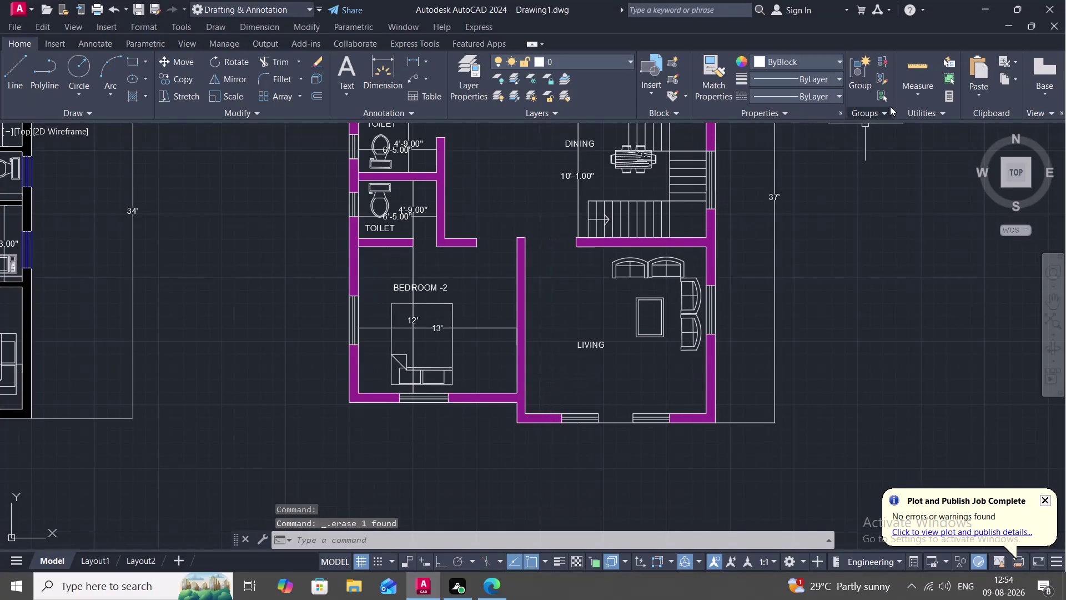
click(918, 62)
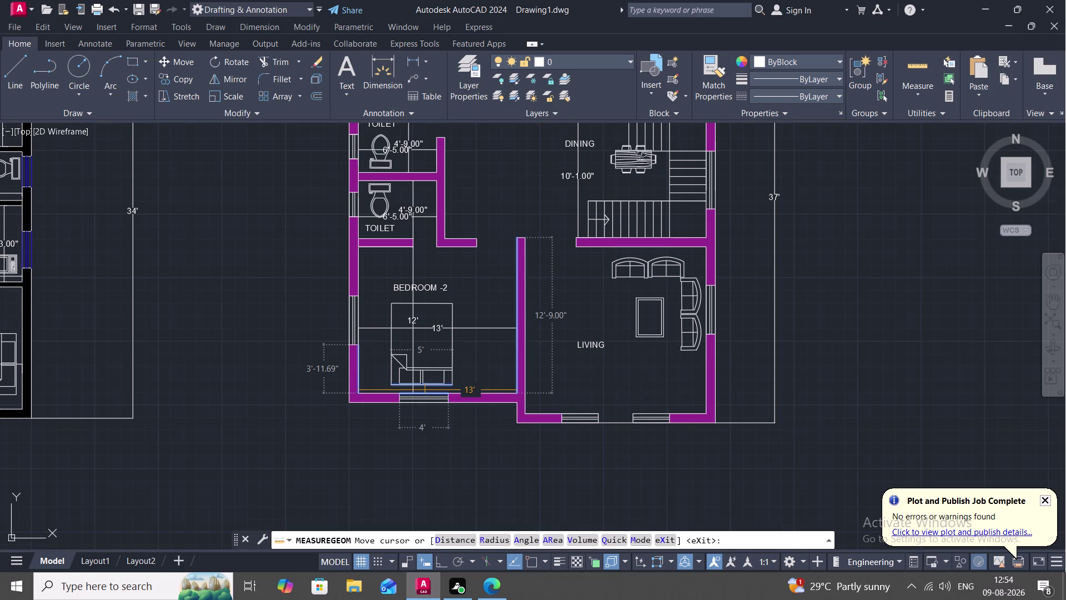
key(Escape)
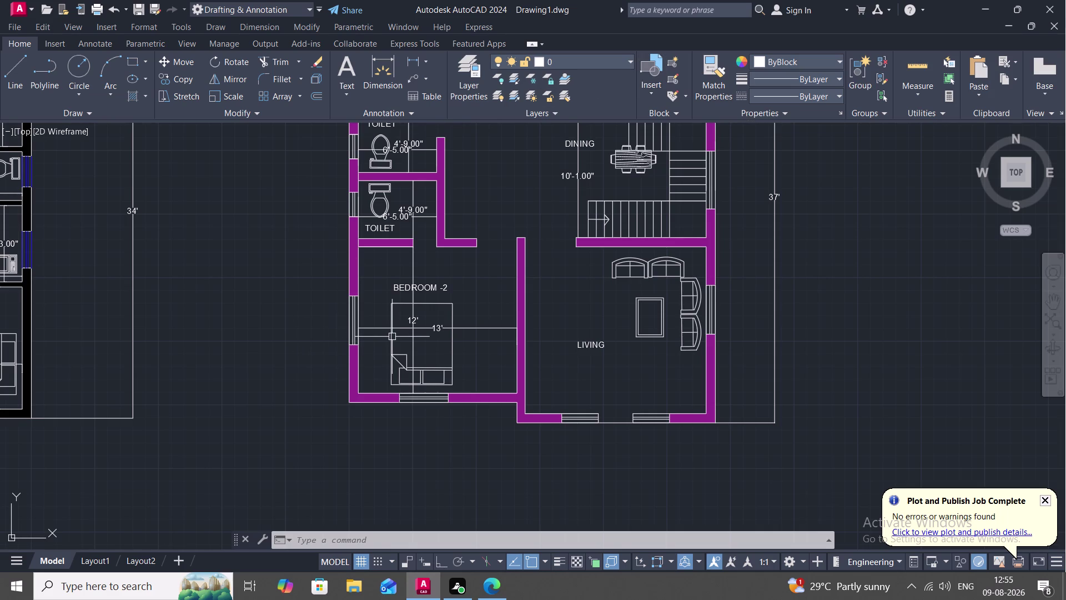
Cancel a new line at the living room's left wall and zoom out to both plans.
key(l)
key(space)
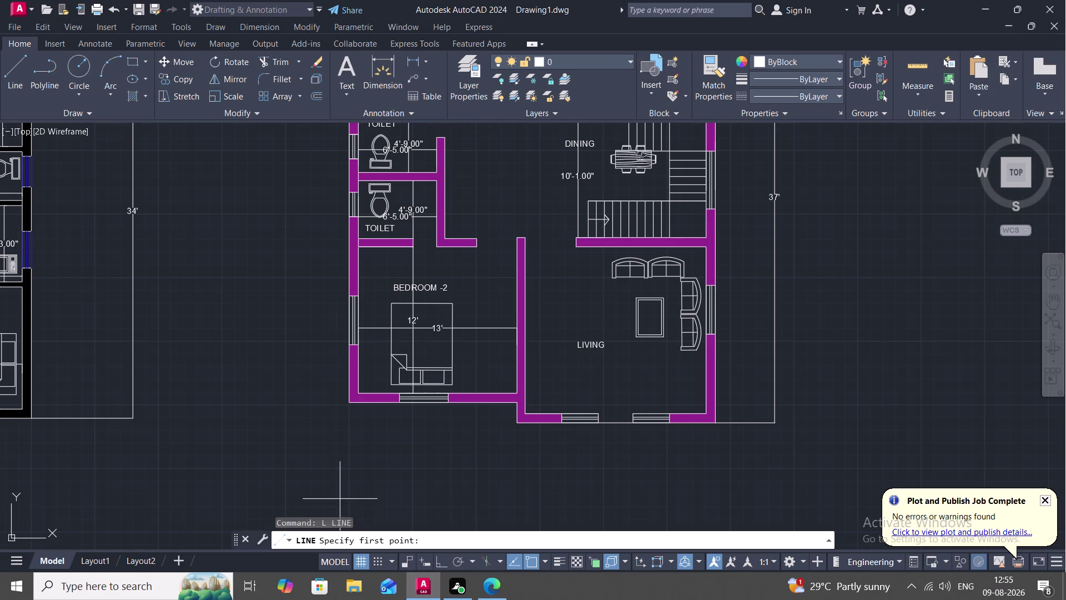
click(526, 359)
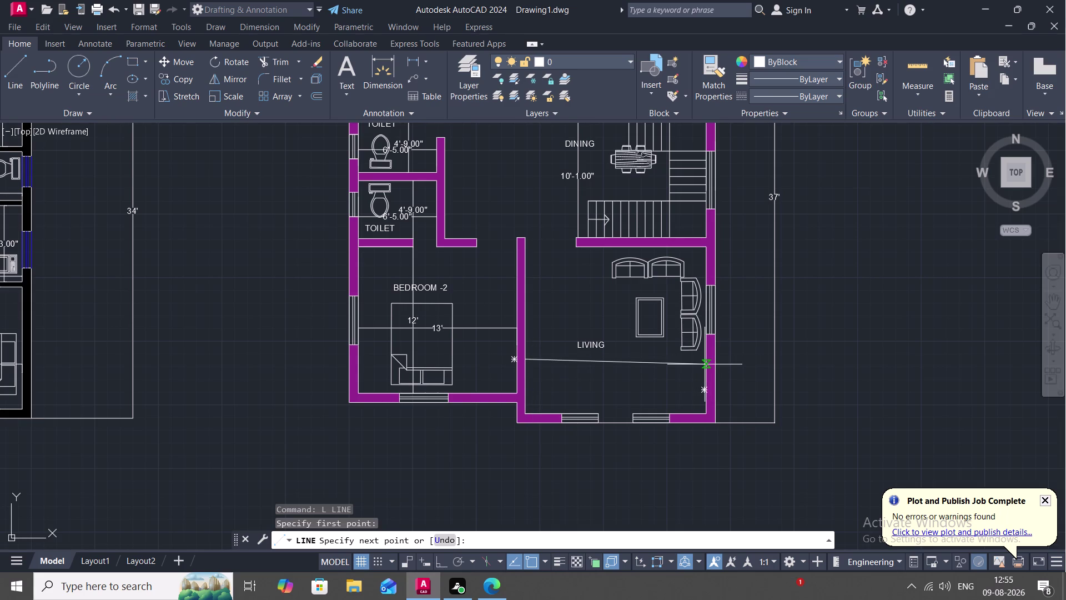
key(Escape)
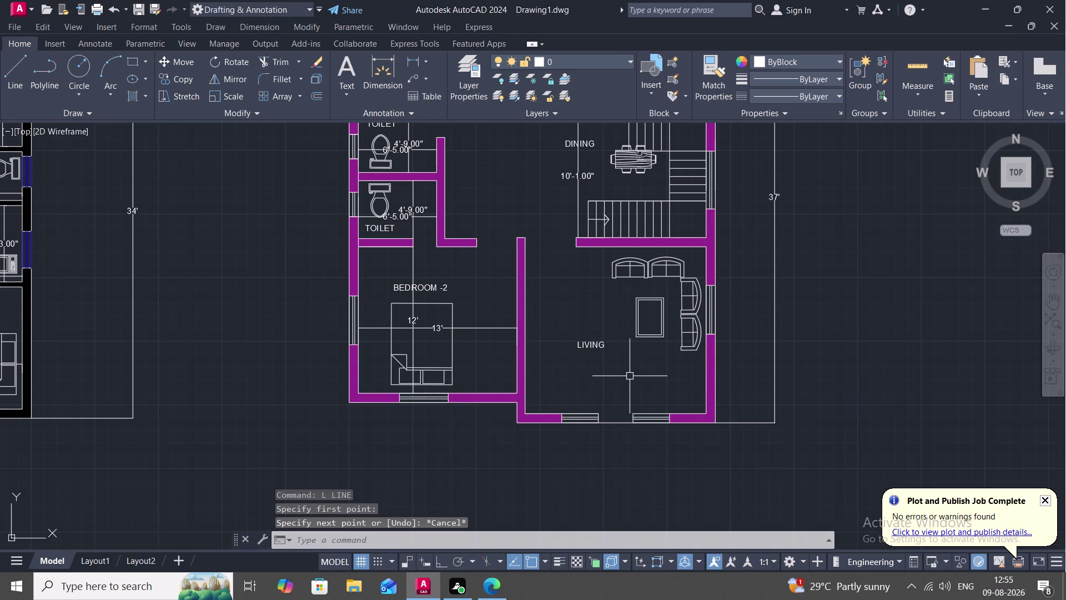
scroll(down, 3)
middle_drag(630, 376, 617, 311)
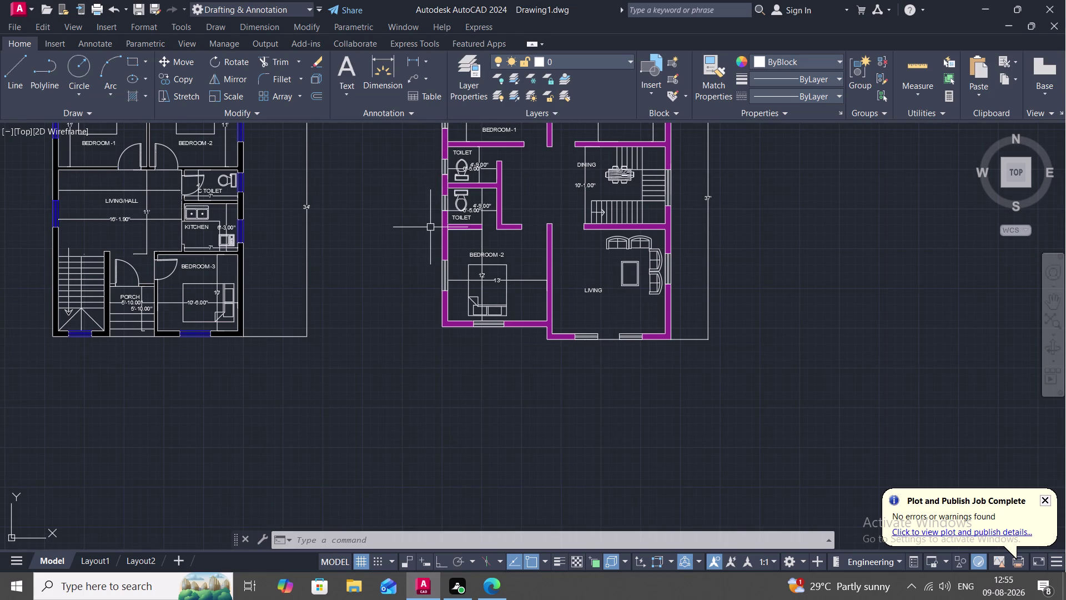
click(414, 56)
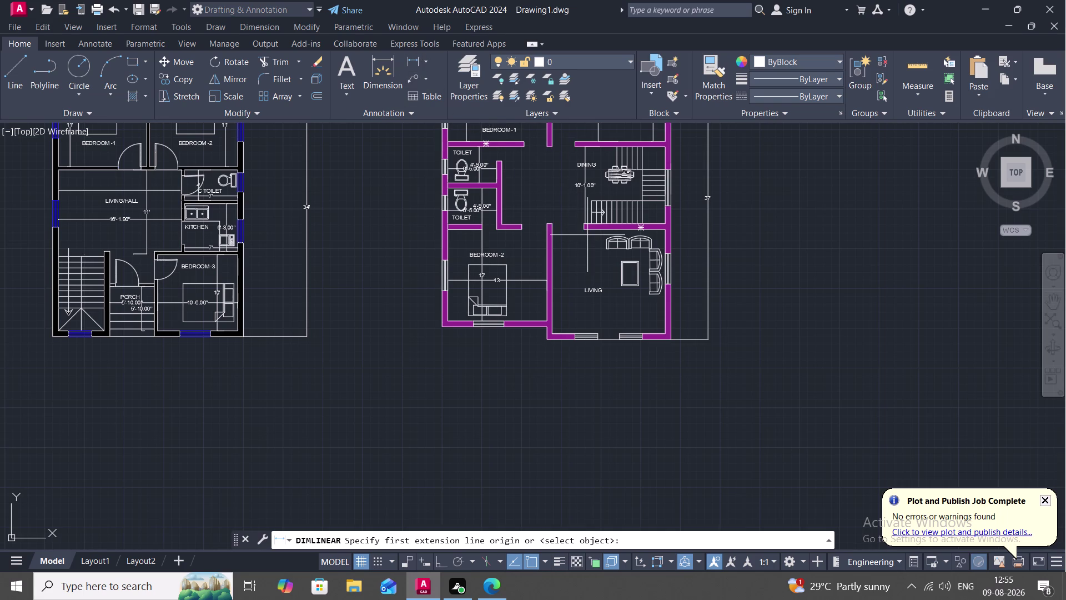
Try a 14-foot linear dimension from the living room's top wall, then cancel it.
click(582, 232)
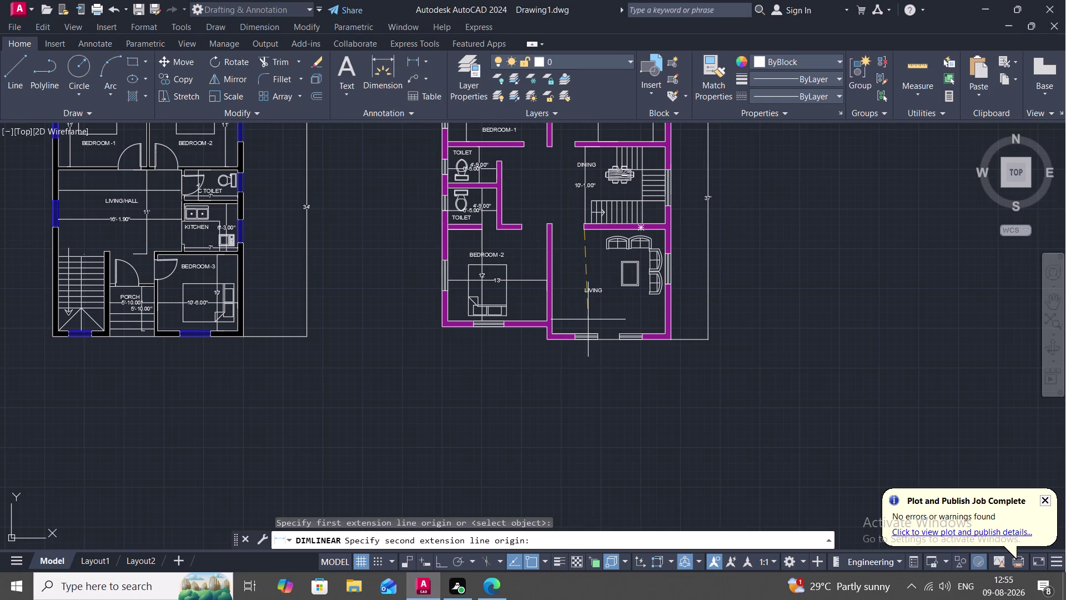
text(14)
key(apostrophe)
key(space)
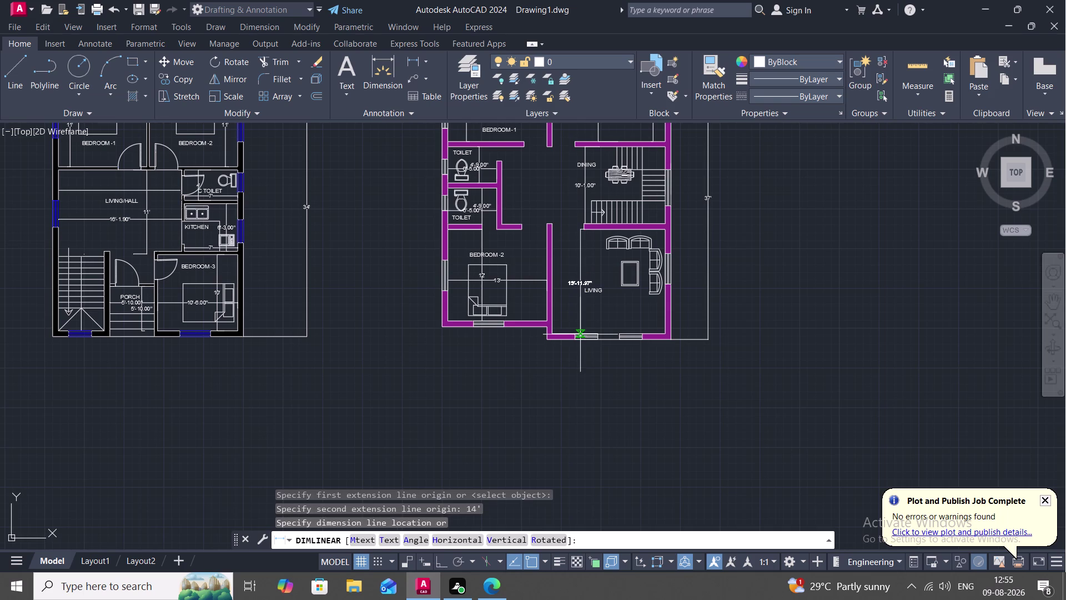
scroll(up, 3)
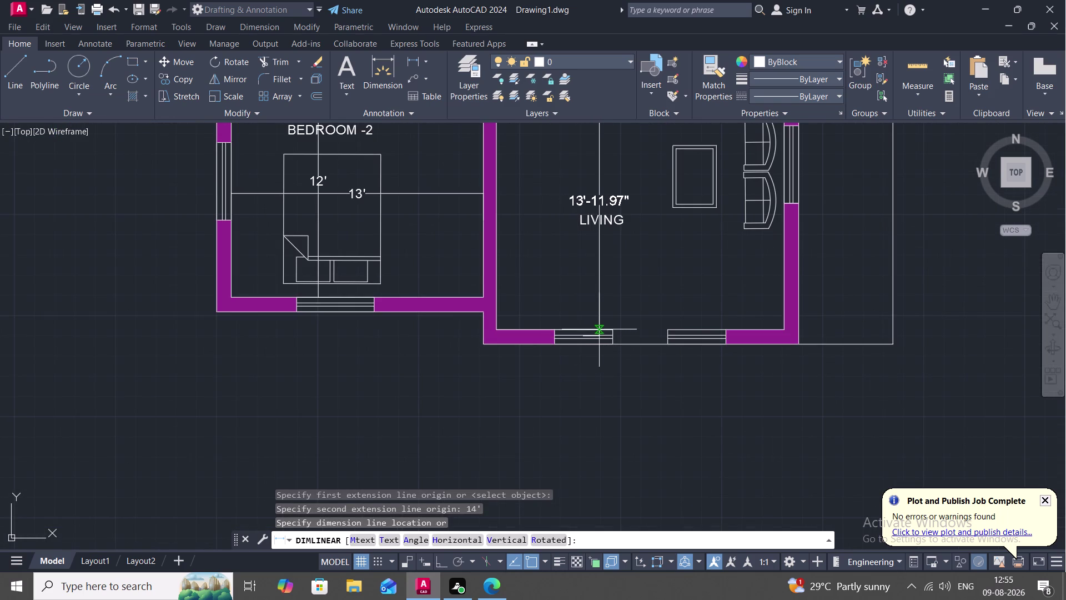
key(Escape)
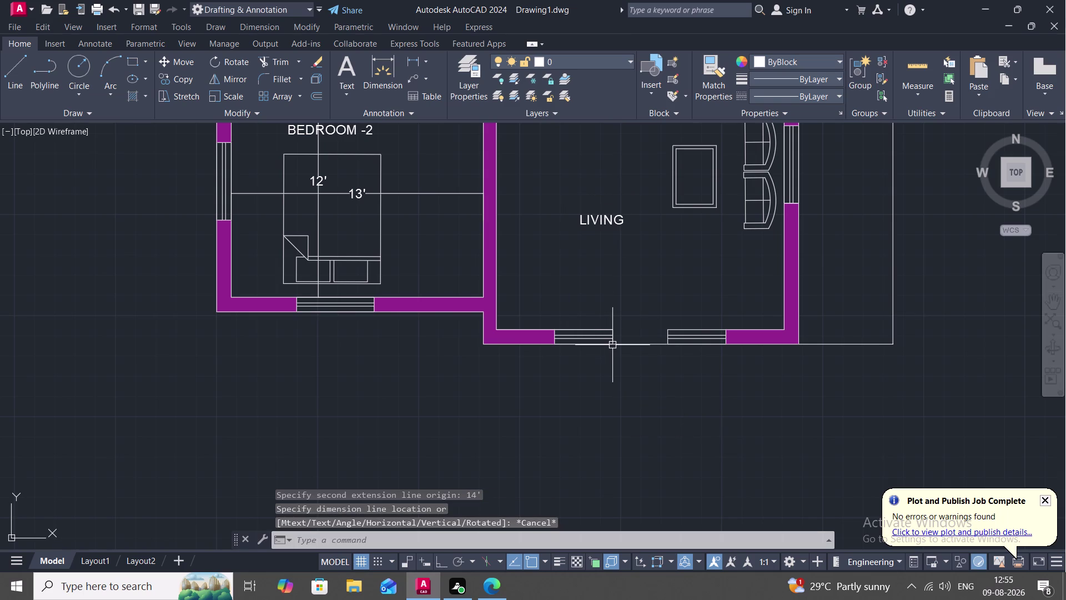
Trial-measure the living room from its bottom wall to its top wall, then cancel.
key(space)
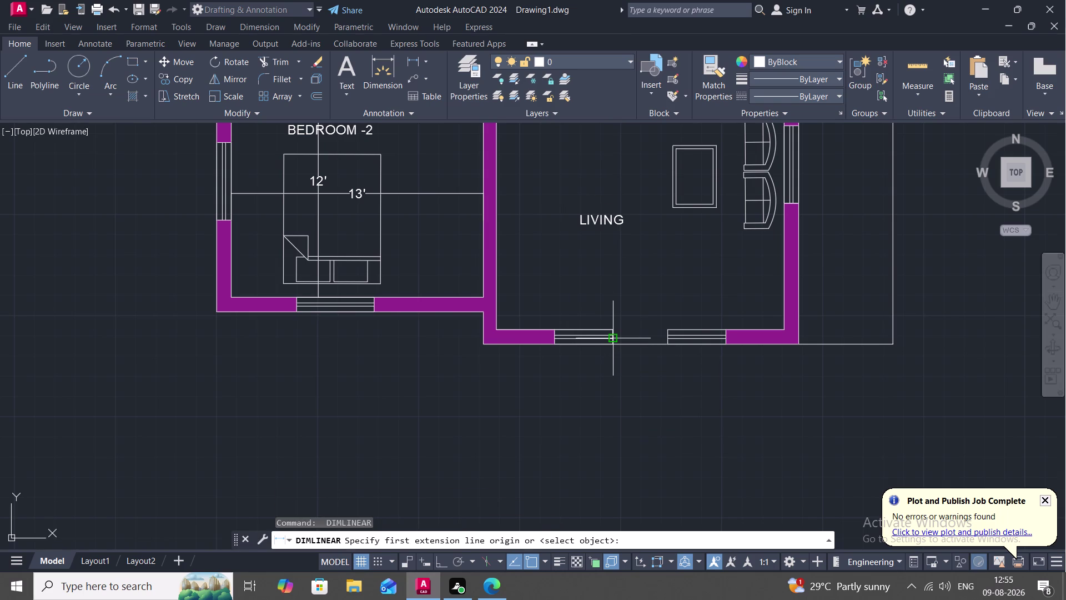
click(611, 336)
middle_drag(599, 203, 600, 365)
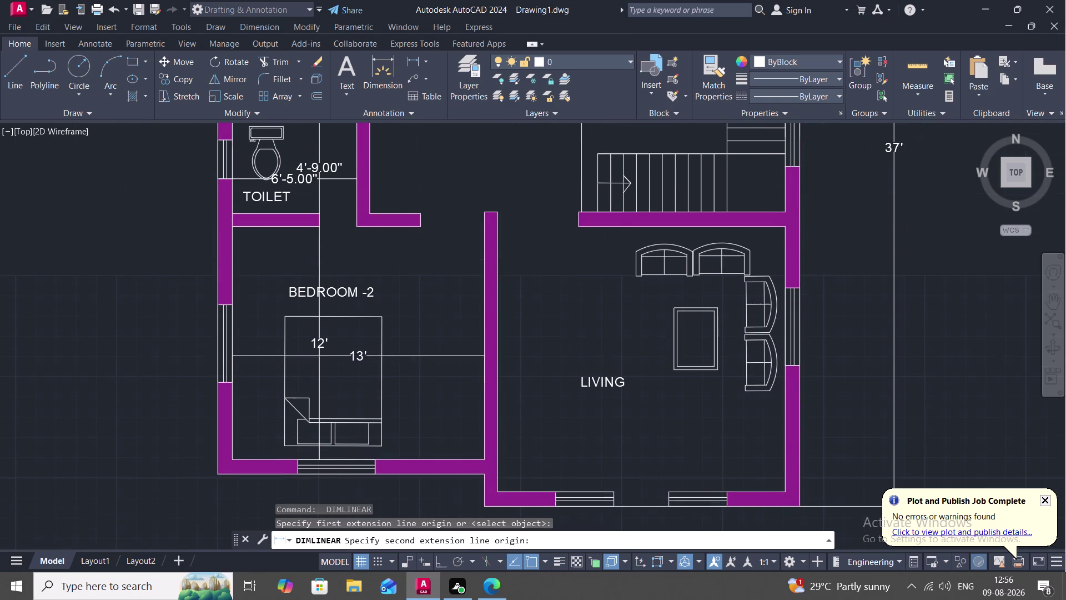
click(610, 227)
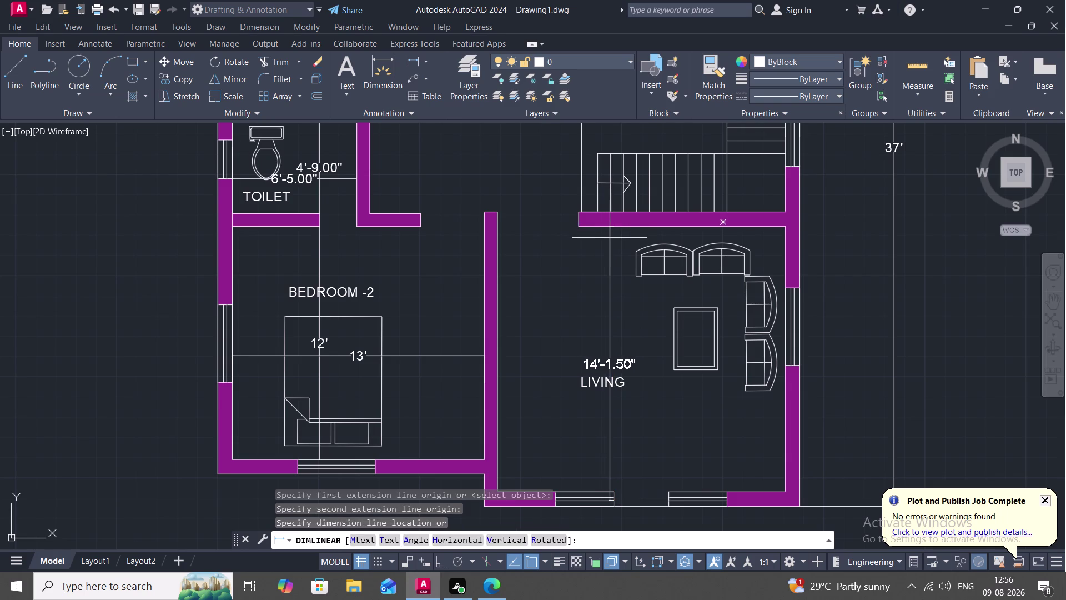
key(Escape)
Retry the living room measurement to the opposite wall and abandon it.
key(space)
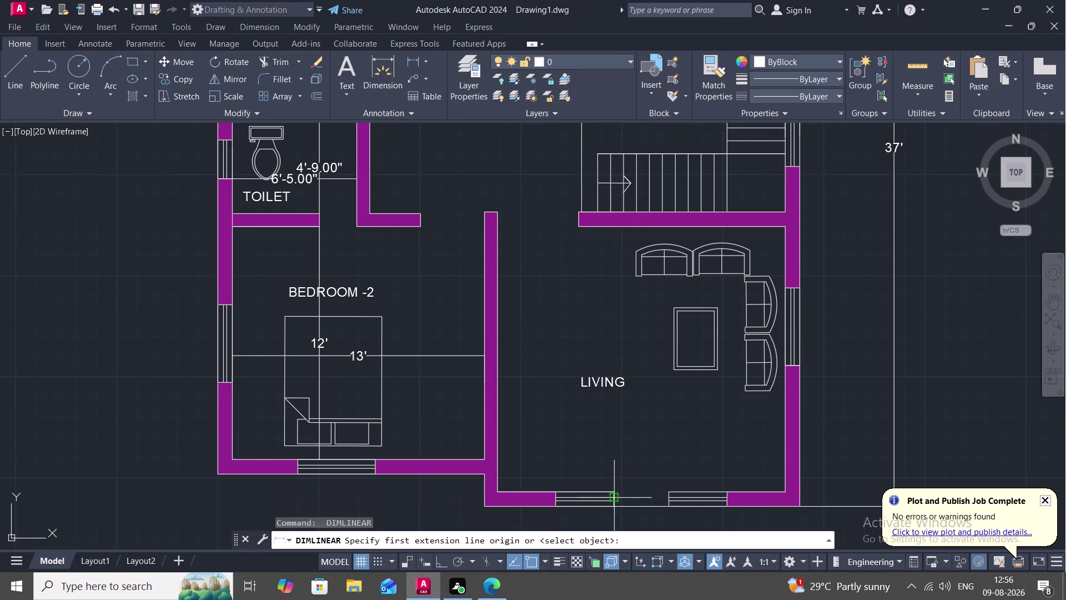
scroll(up, 3)
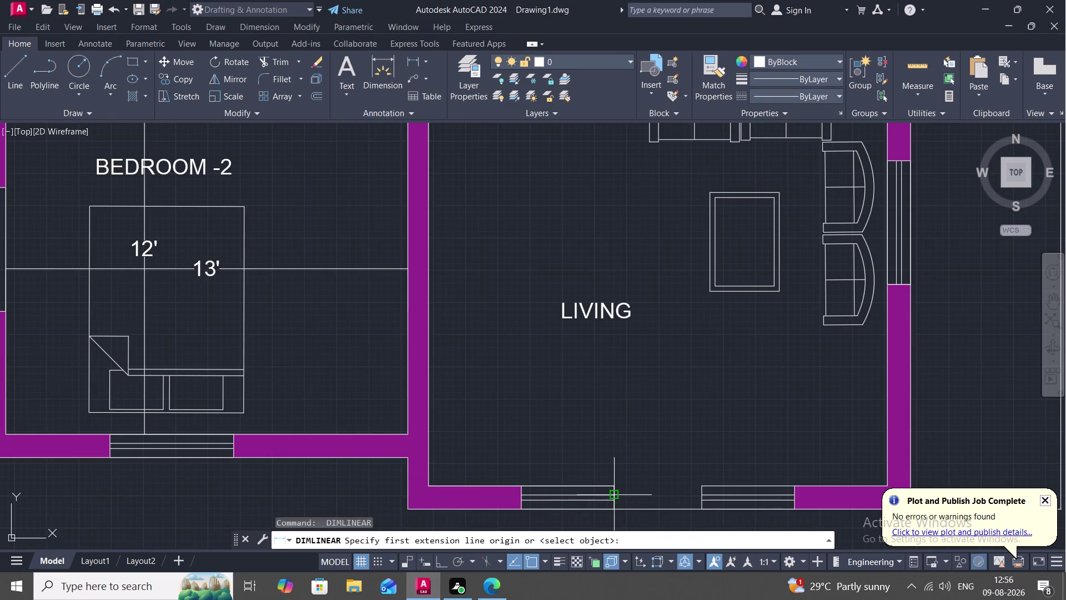
scroll(up, 3)
click(608, 499)
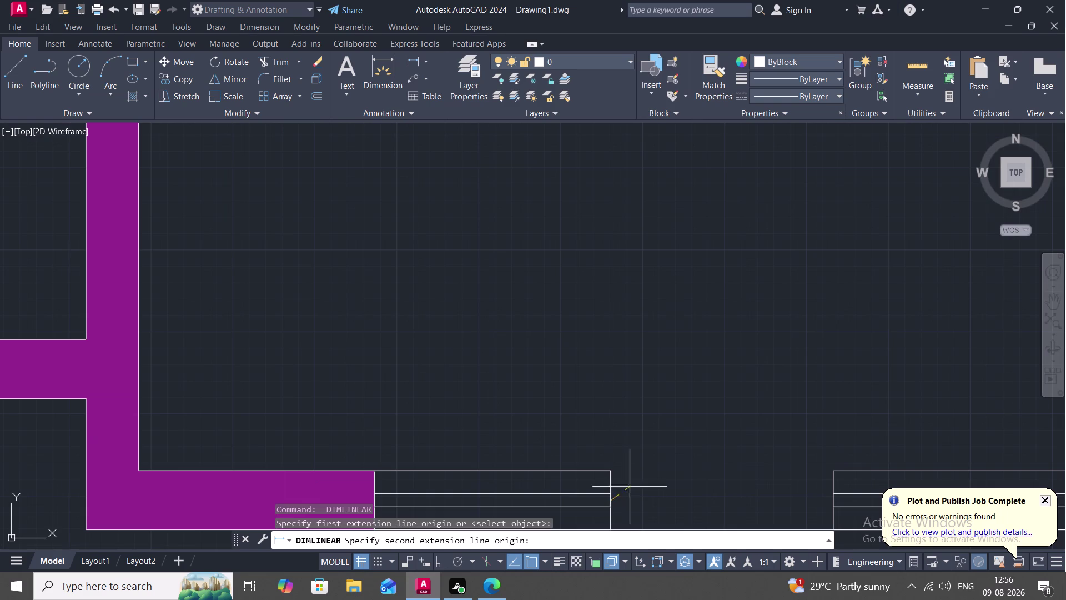
middle_drag(605, 307, 611, 358)
scroll(down, 3)
scroll(down, 3)
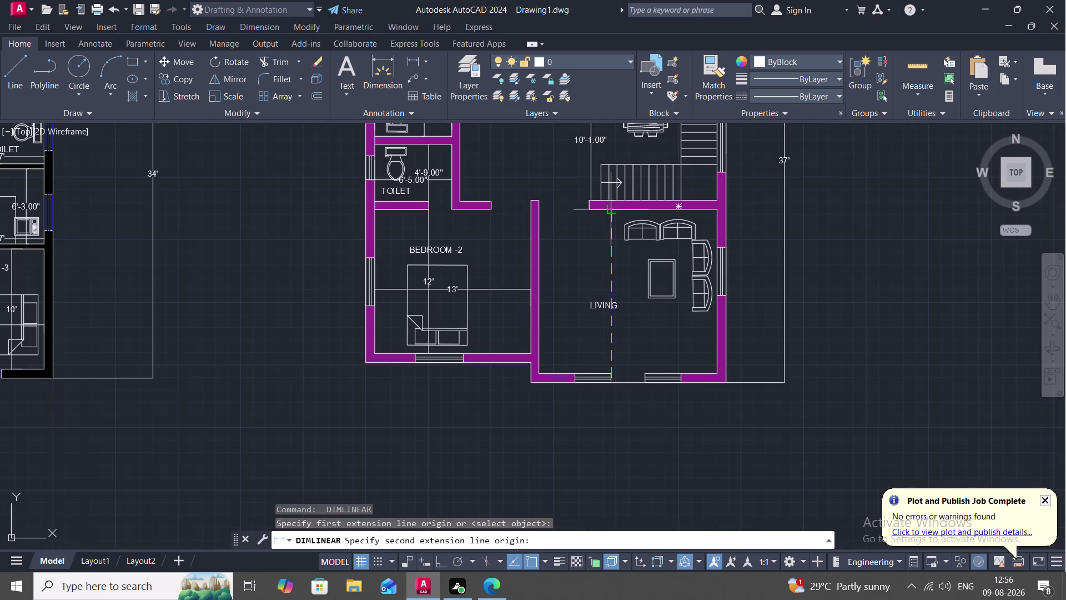
click(613, 211)
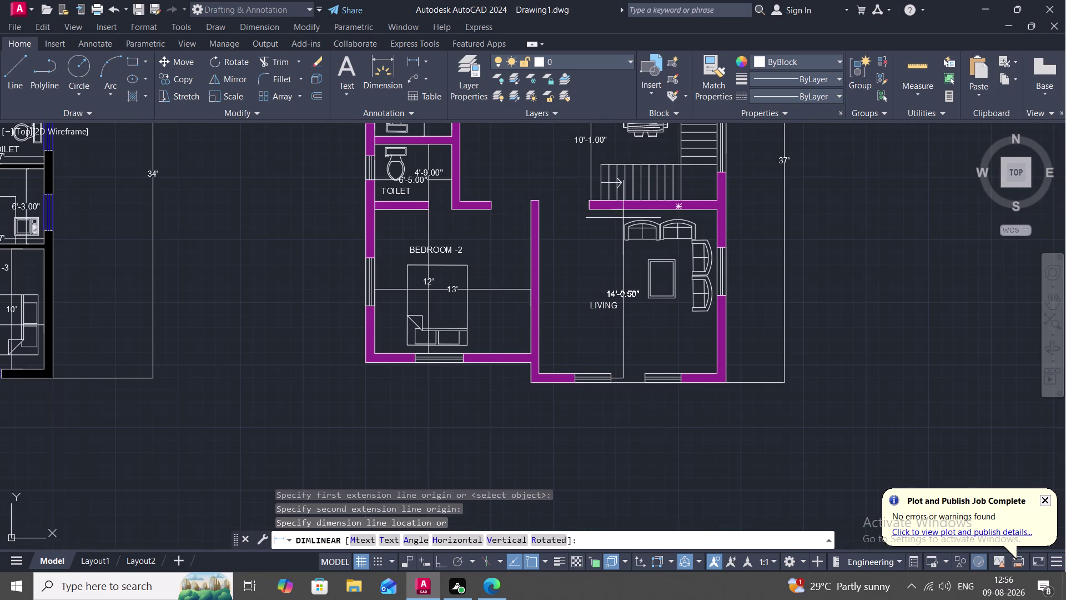
key(Escape)
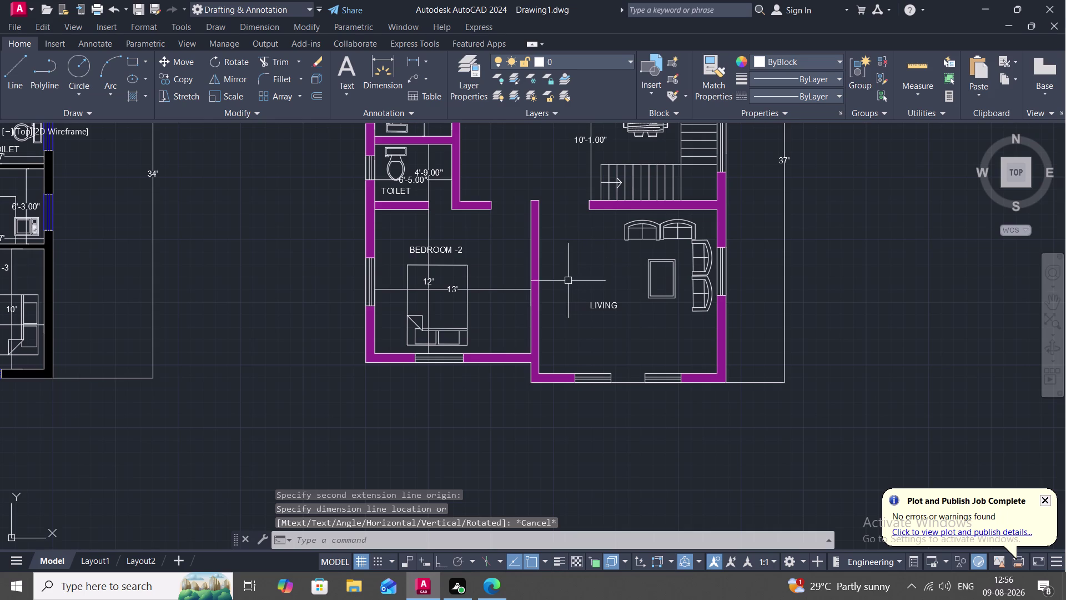
Measure the living room width wall to wall, about 14'-10", without placing it.
key(space)
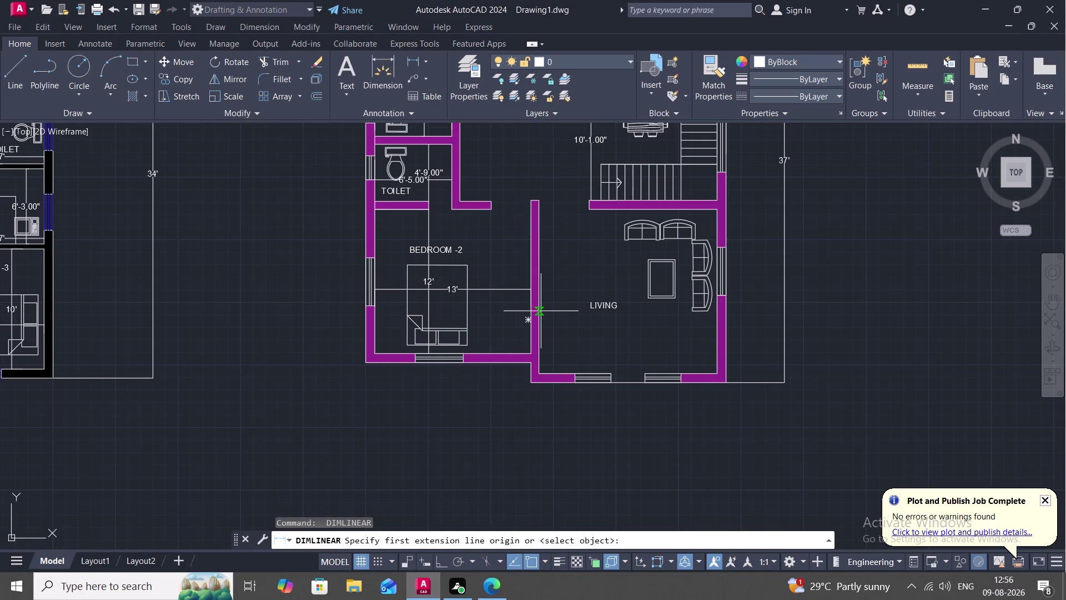
click(540, 316)
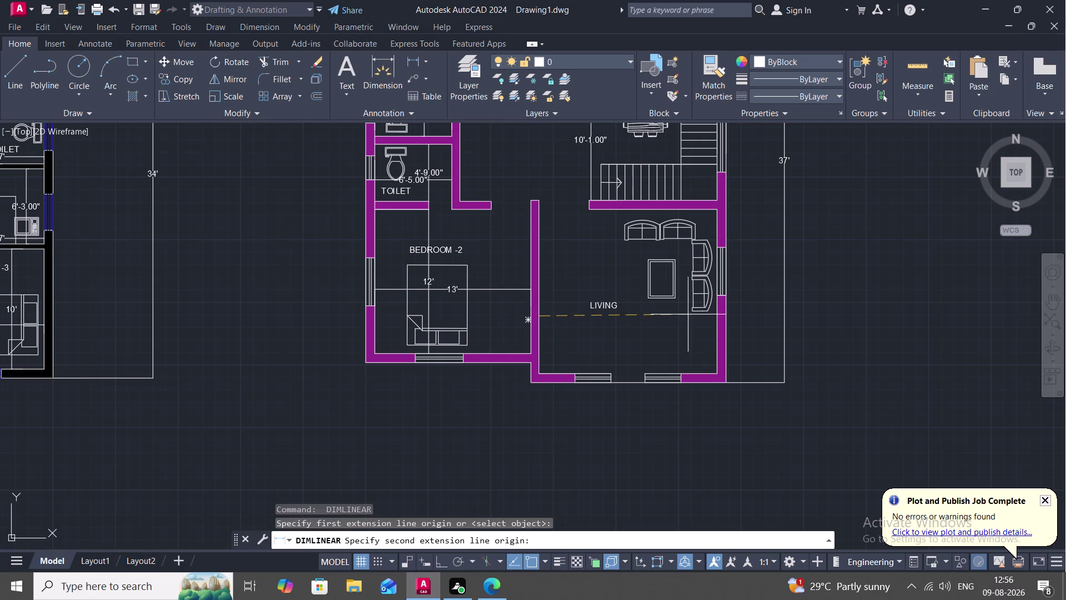
click(714, 319)
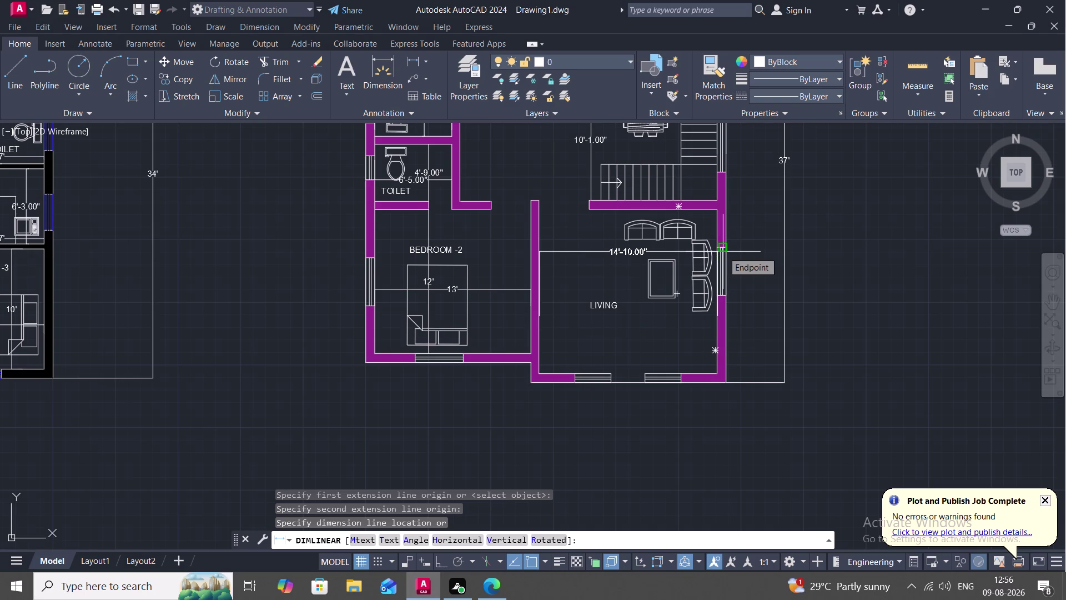
key(Escape)
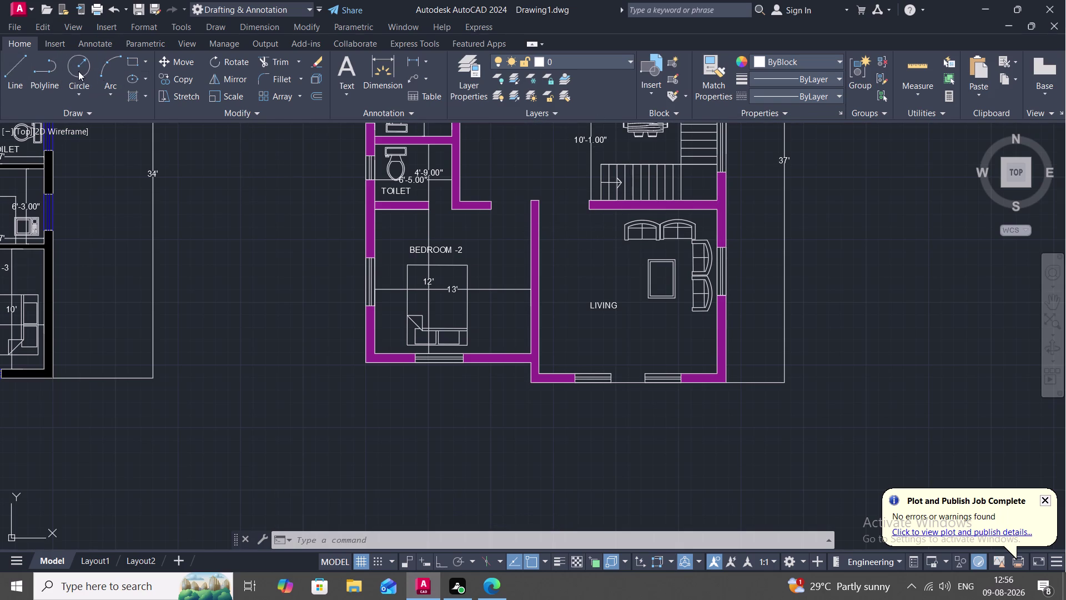
Measure the living room depth, about 14'-5", without placing the dimension.
click(421, 56)
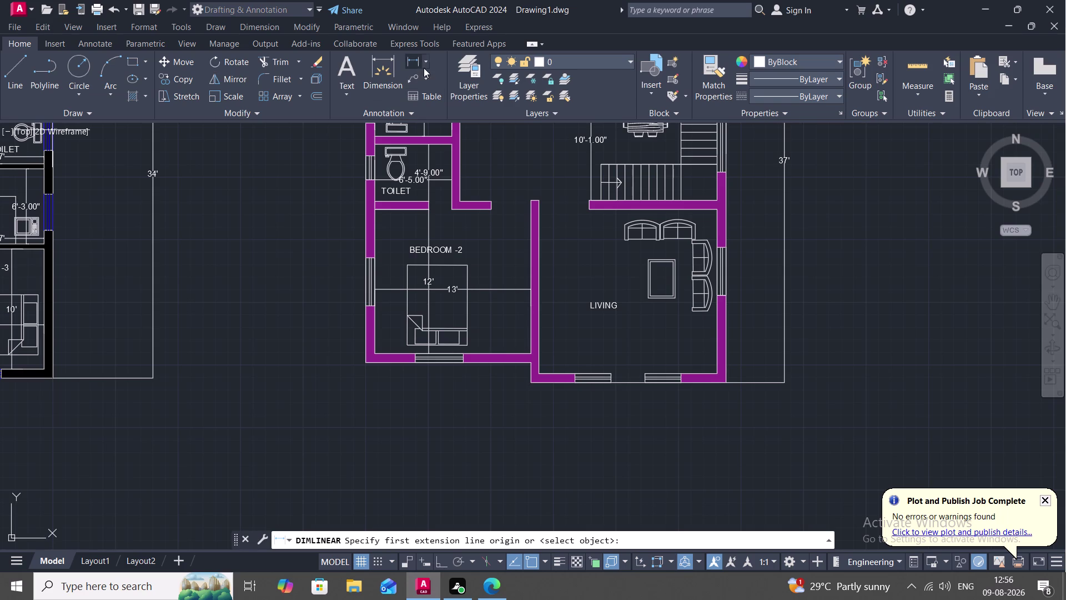
click(540, 203)
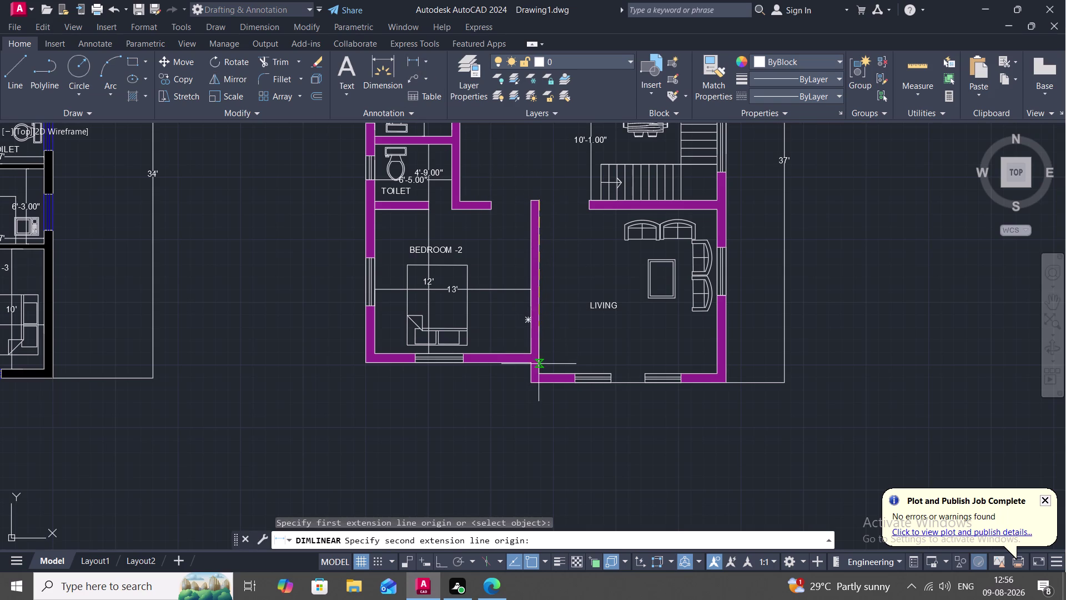
click(539, 369)
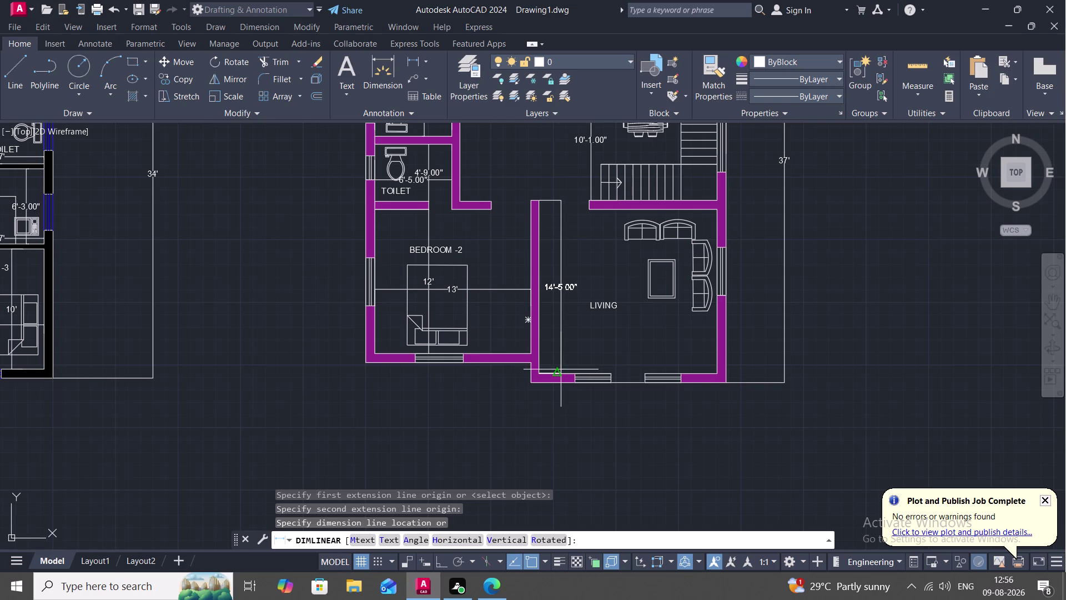
key(Escape)
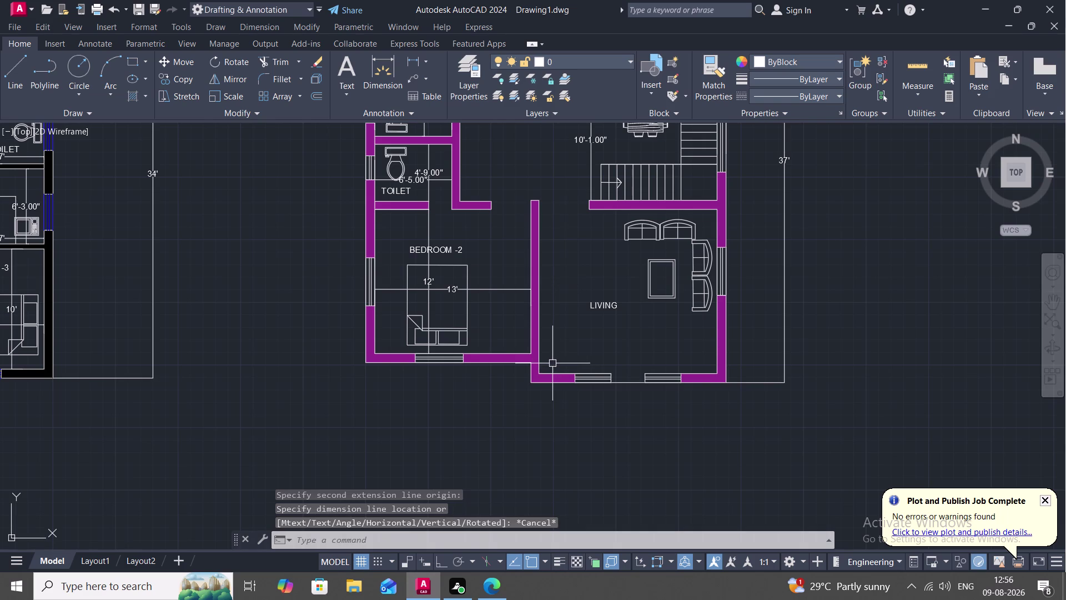
double_click(605, 305)
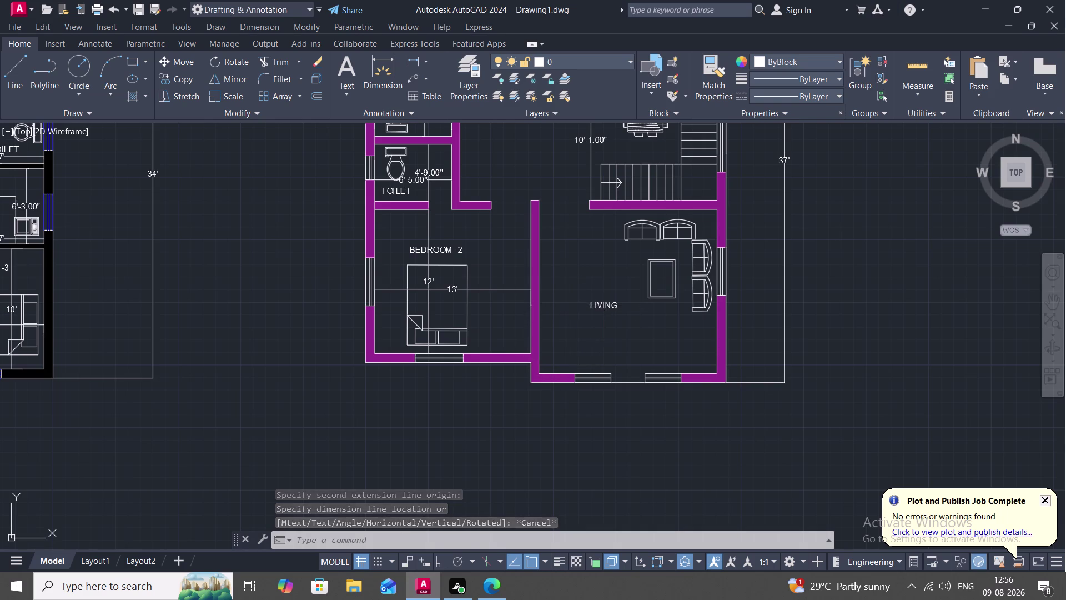
click(619, 306)
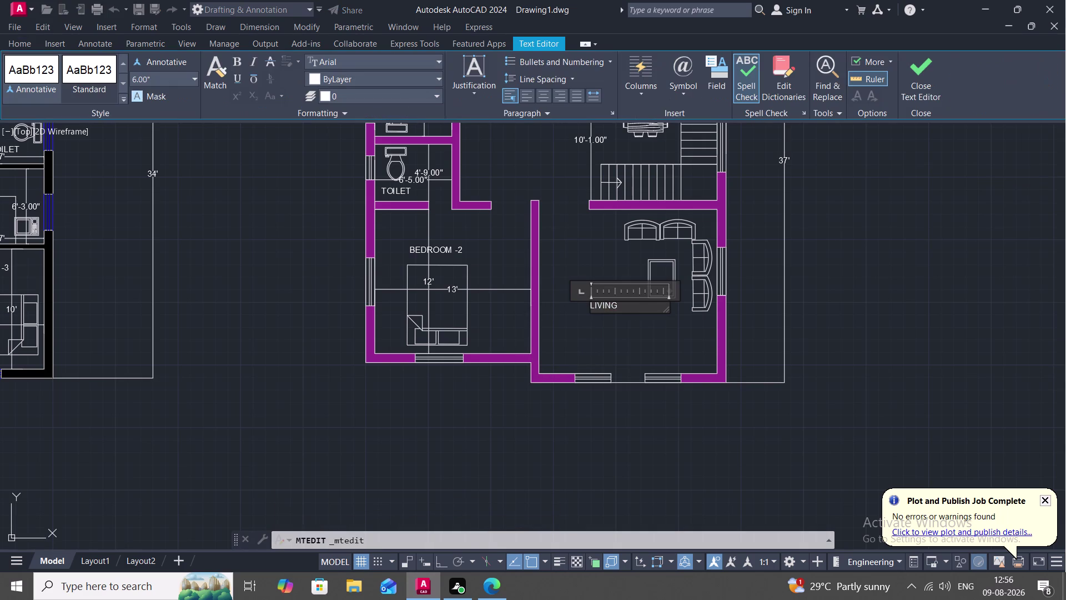
key(BackSpace)
key(g)
key(Return)
key(Return)
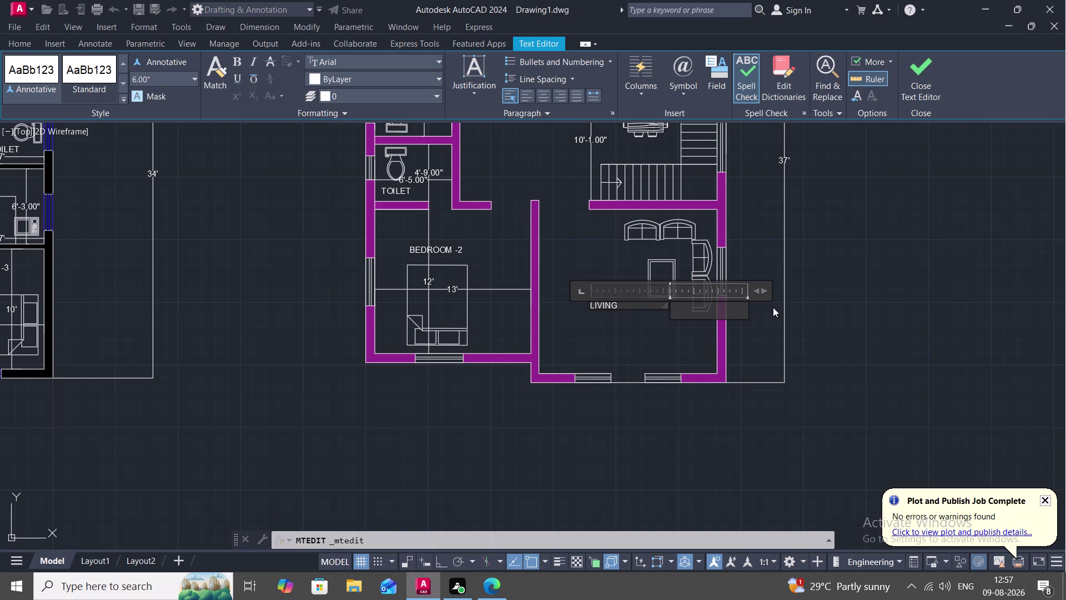
key(BackSpace)
key(BackSpace)
key(BackSpace)
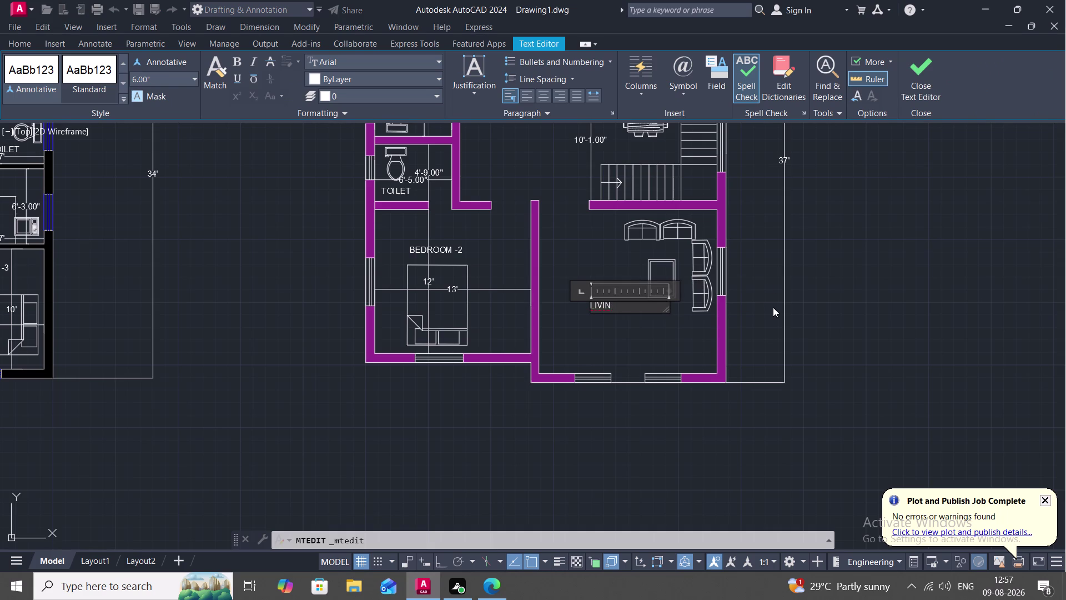
key(g)
key(Return)
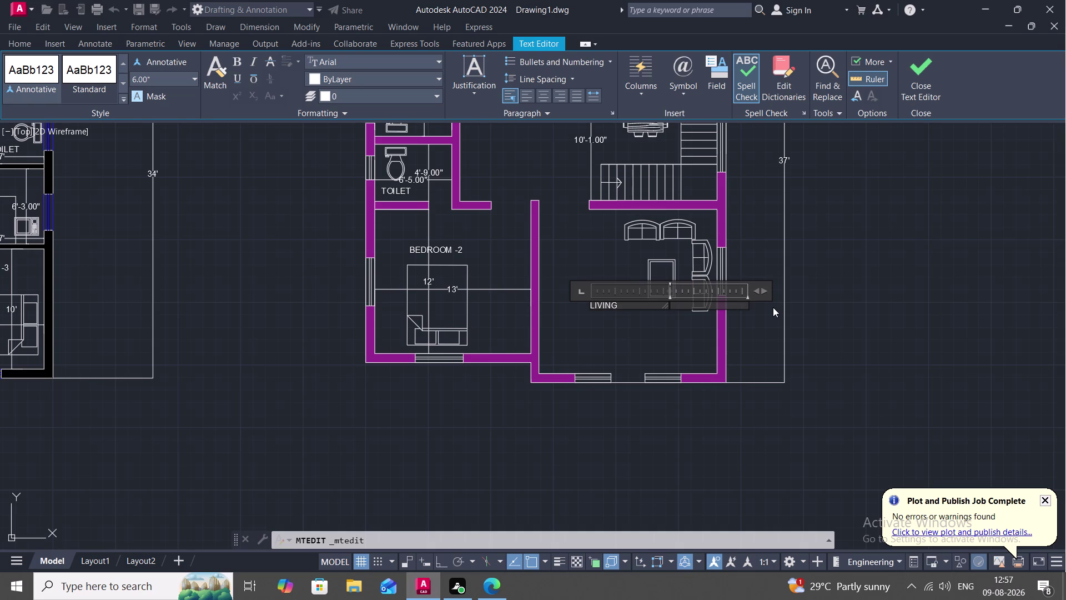
key(Return)
key(1)
text(5')
key(period)
key(BackSpace)
text(1")
text(X)
key(space)
key(1)
text(4')
click(681, 355)
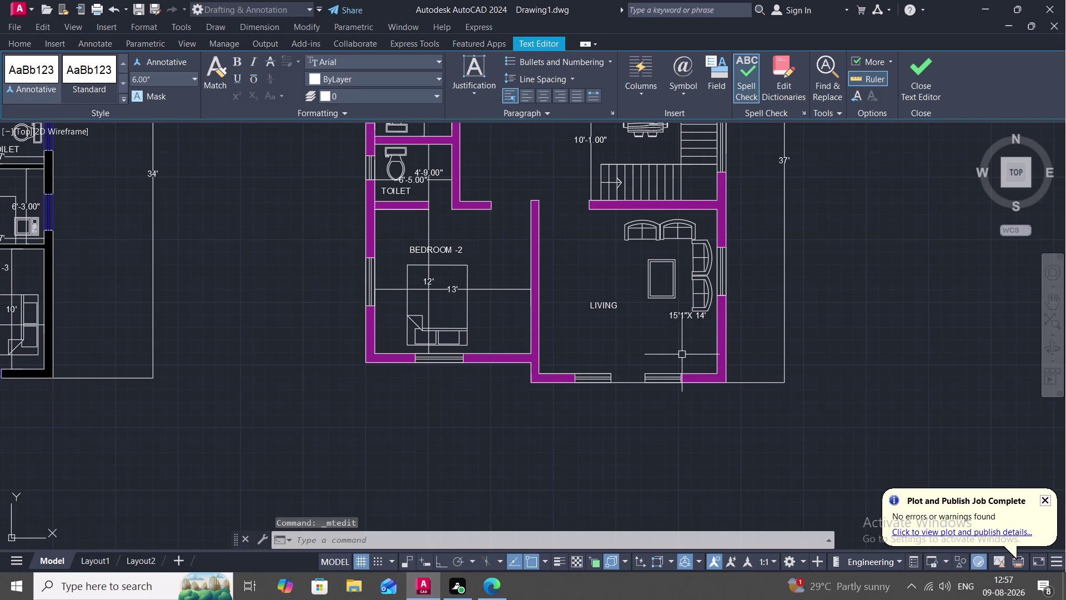
key(m)
click(692, 312)
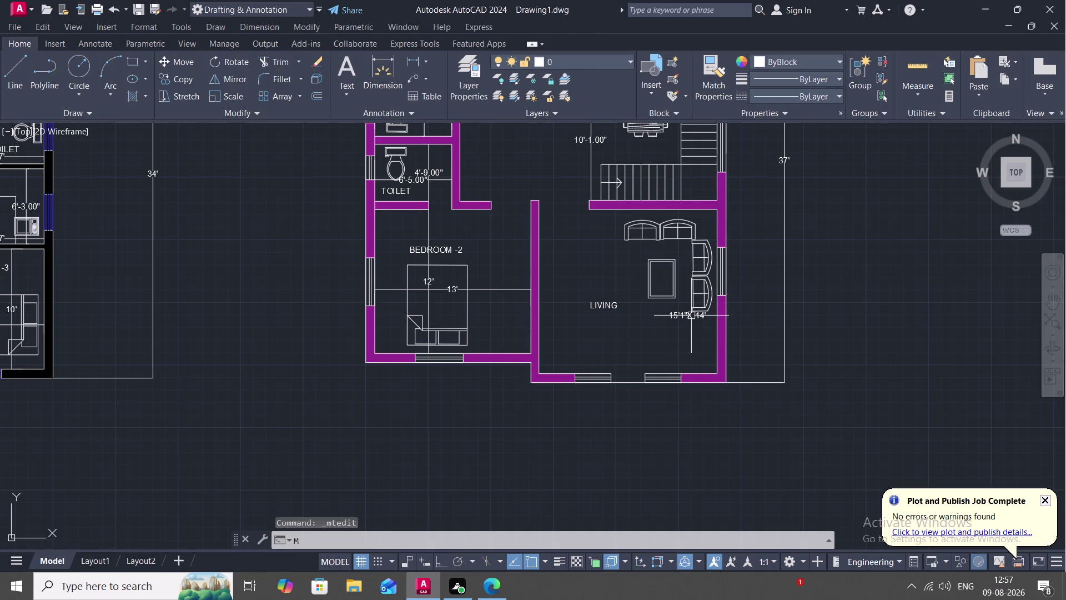
click(691, 315)
double_click(682, 316)
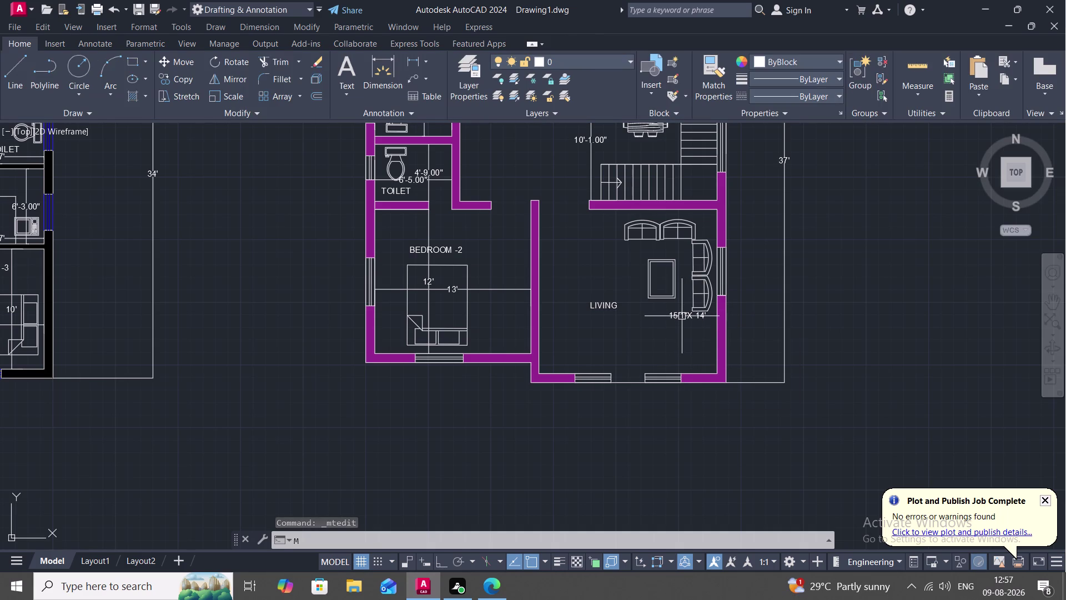
key(Escape)
click(680, 312)
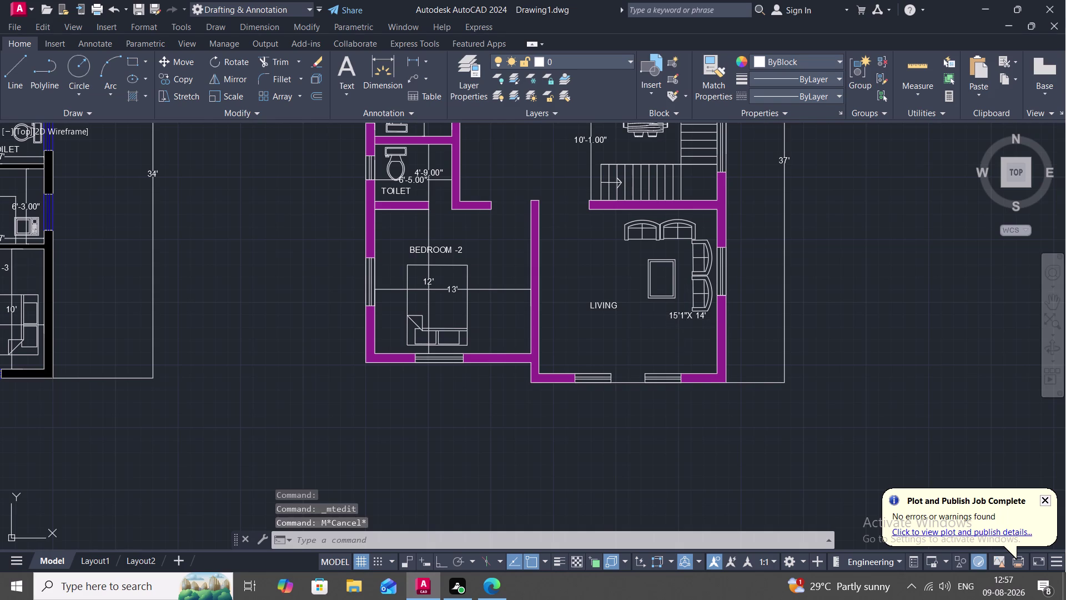
click(676, 317)
click(684, 318)
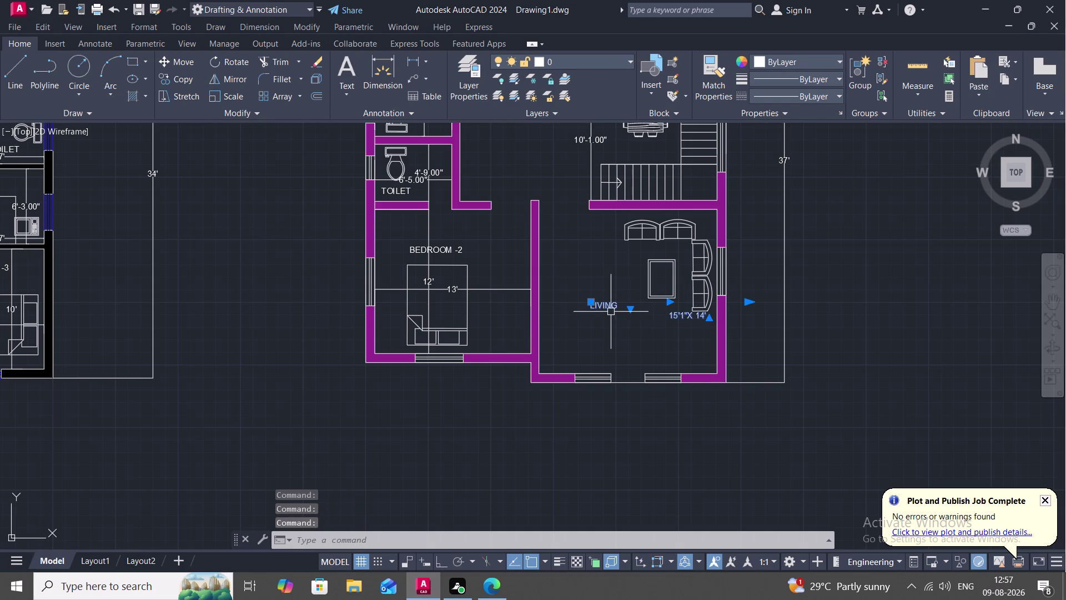
click(611, 311)
key(Escape)
double_click(604, 305)
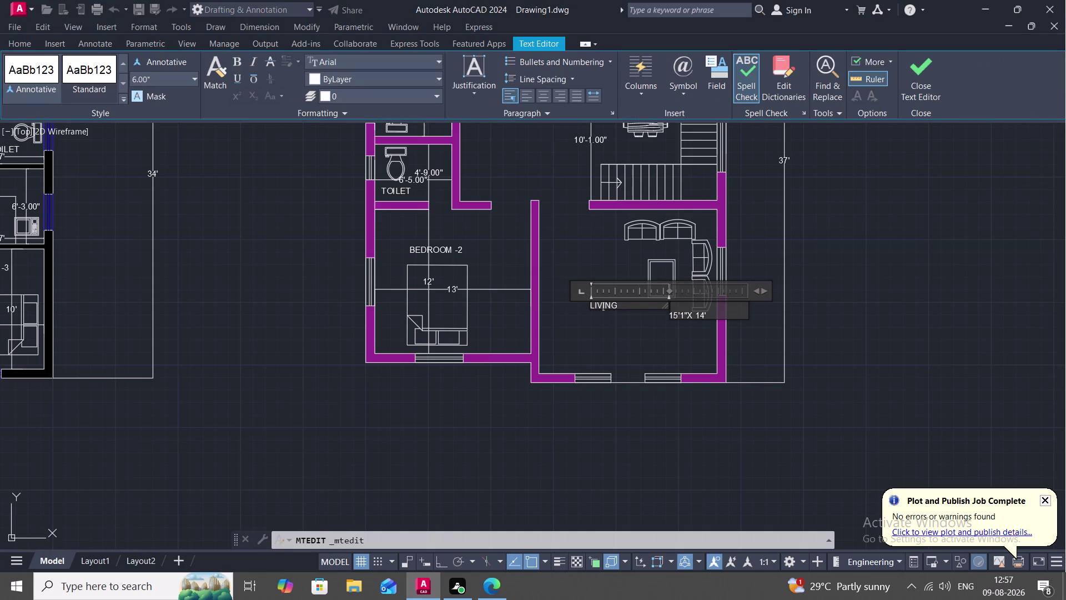
key(backslash)
key(BackSpace)
key(BackSpace)
key(BackSpace)
key(BackSpace)
key(BackSpace)
key(BackSpace)
key(BackSpace)
key(BackSpace)
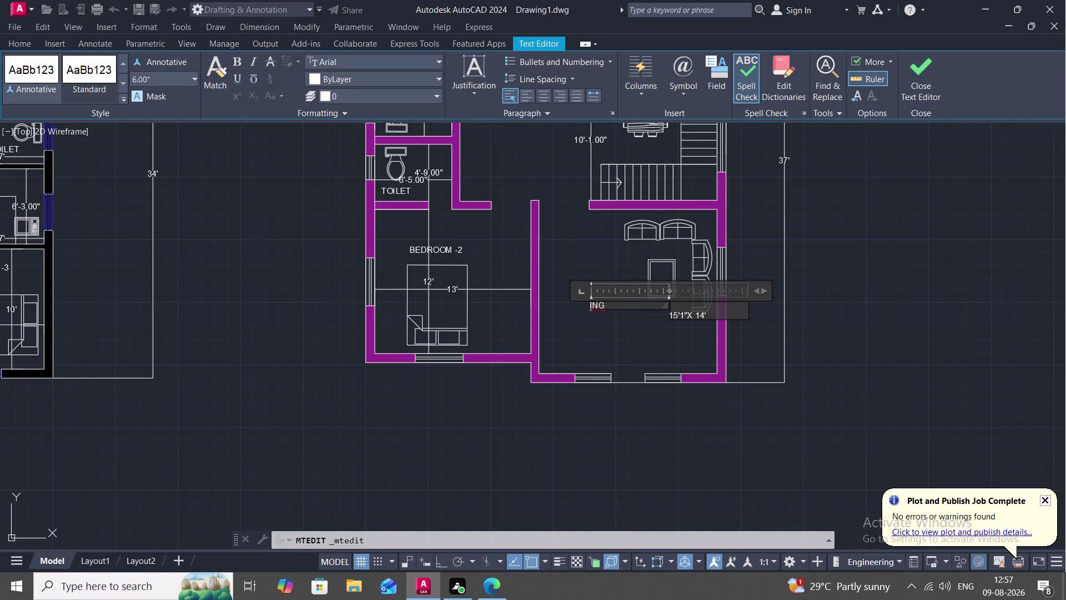
click(707, 317)
key(BackSpace)
key(BackSpace)
key(BackSpace)
key(BackSpace)
key(BackSpace)
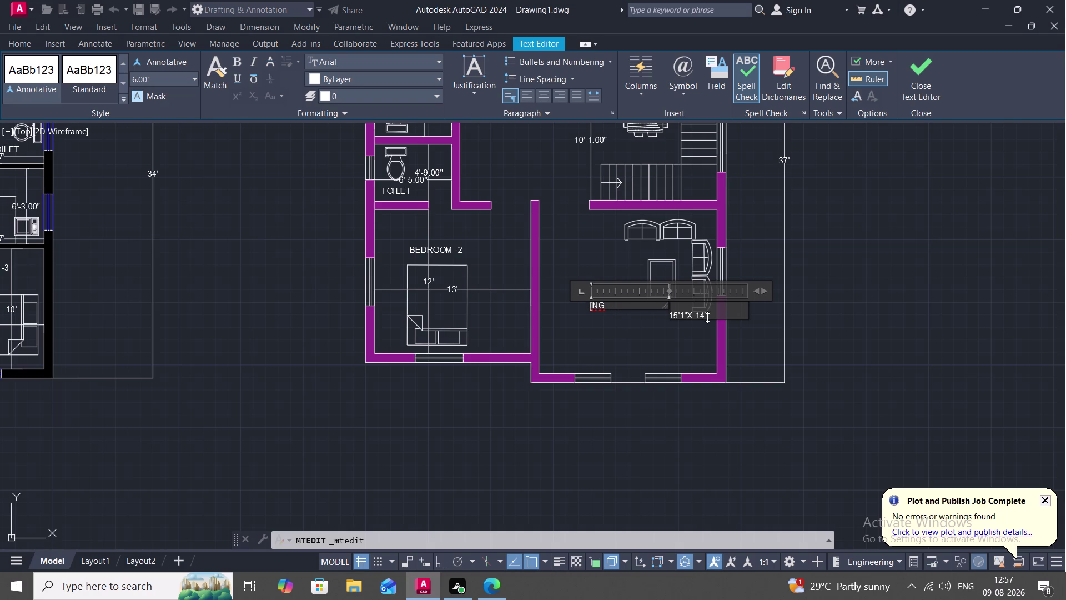
click(707, 317)
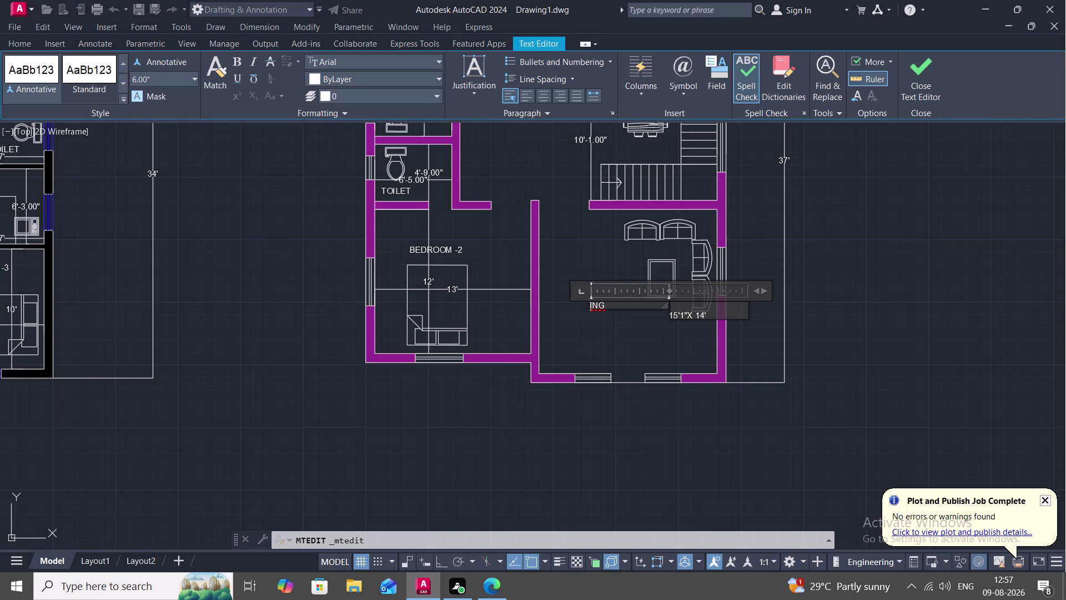
click(708, 313)
key(BackSpace)
key(BackSpace)
key(BackSpace)
text(LIVI)
text(NG)
click(672, 346)
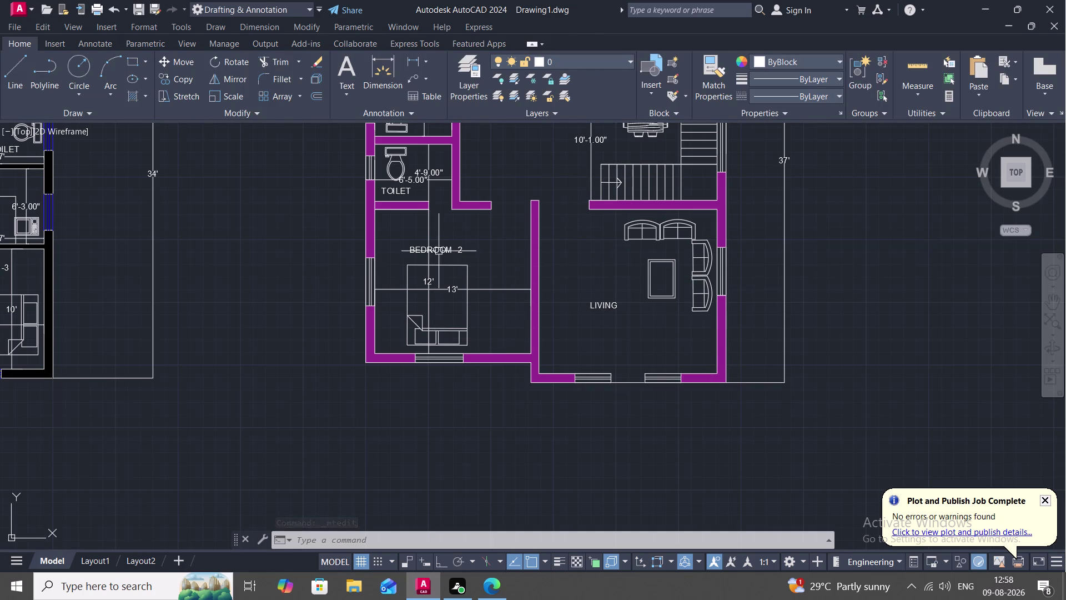
Copy the BEDROOM -2 label to just below the LIVING label.
key(c)
text(O)
key(space)
click(441, 252)
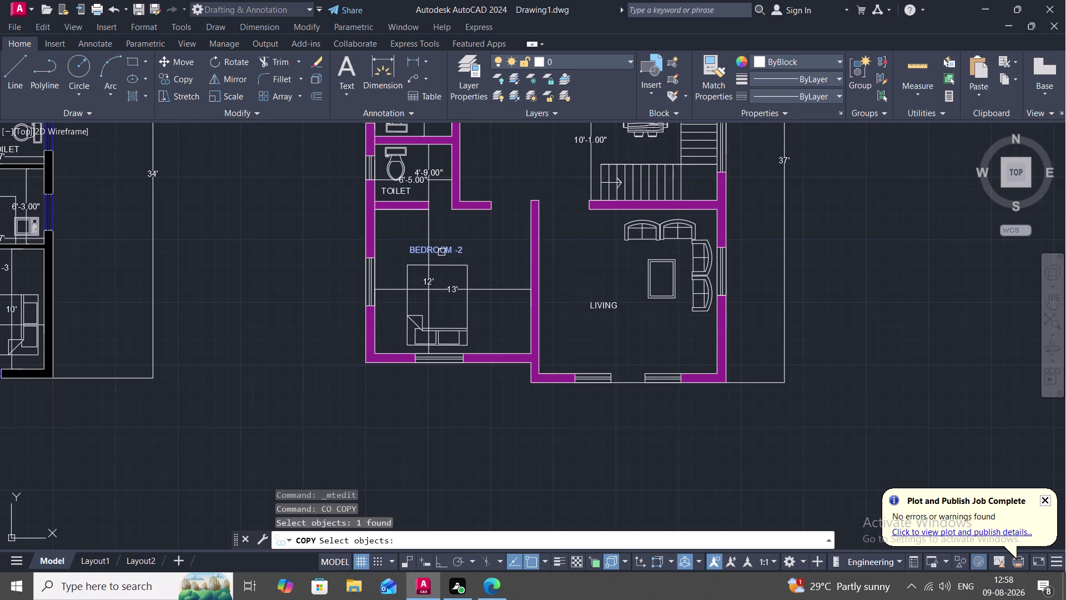
right_click(441, 252)
click(441, 252)
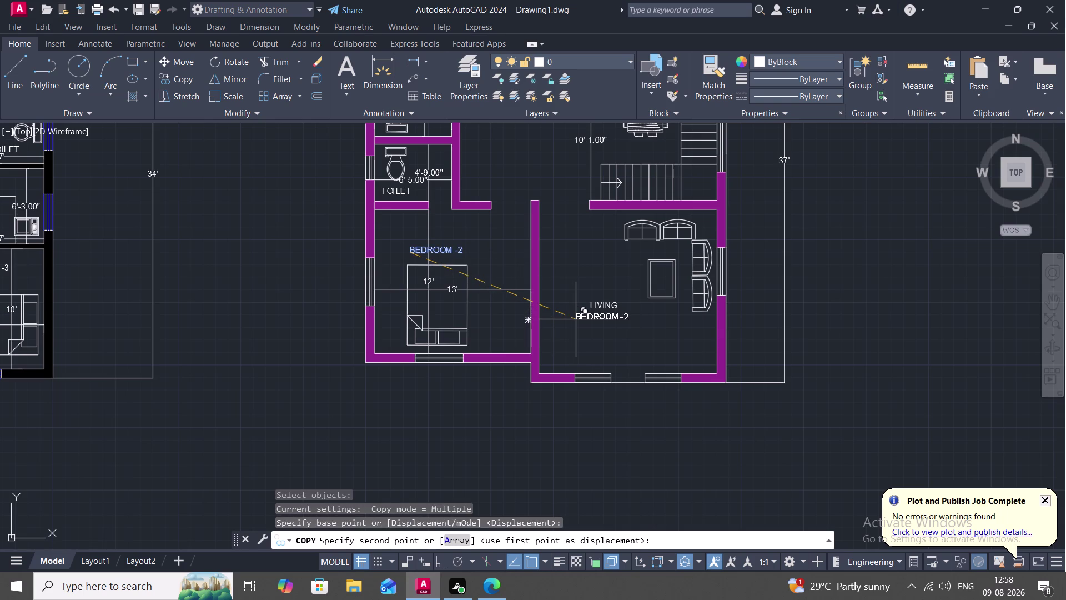
click(577, 320)
key(Escape)
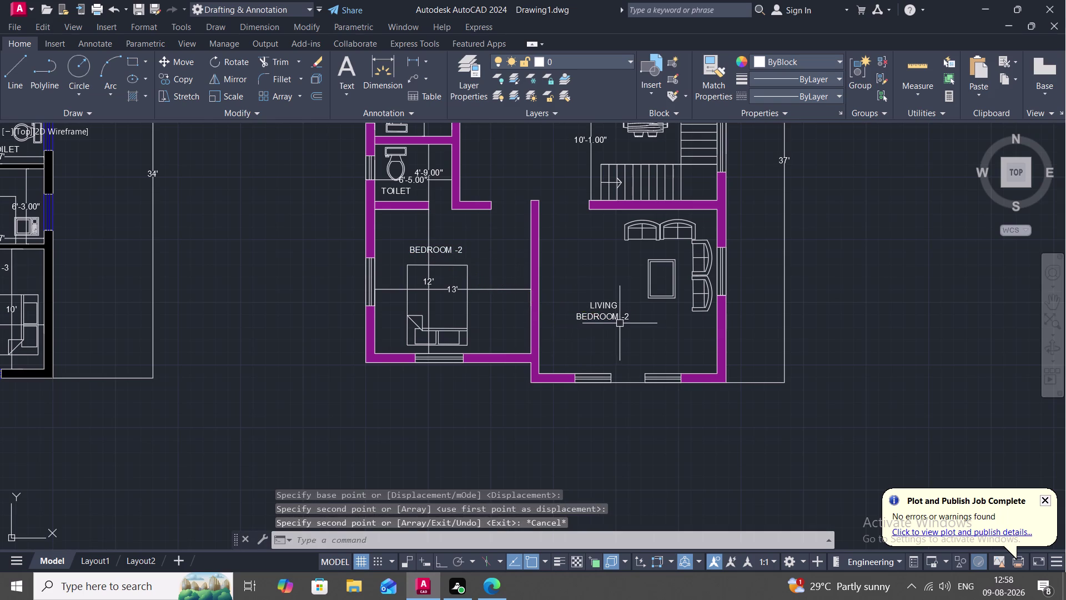
Replace the copied label's text with the living room size 15'1" X 14'.
double_click(615, 318)
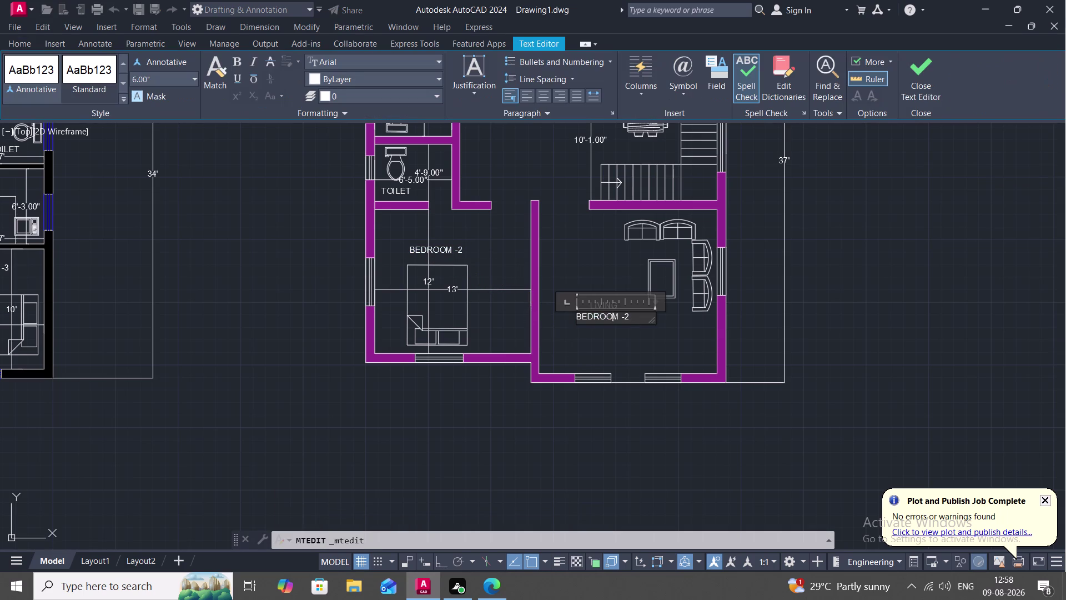
click(631, 317)
key(BackSpace)
key(BackSpace)
key(BackSpace)
key(BackSpace)
key(BackSpace)
key(BackSpace)
key(BackSpace)
key(BackSpace)
key(BackSpace)
key(BackSpace)
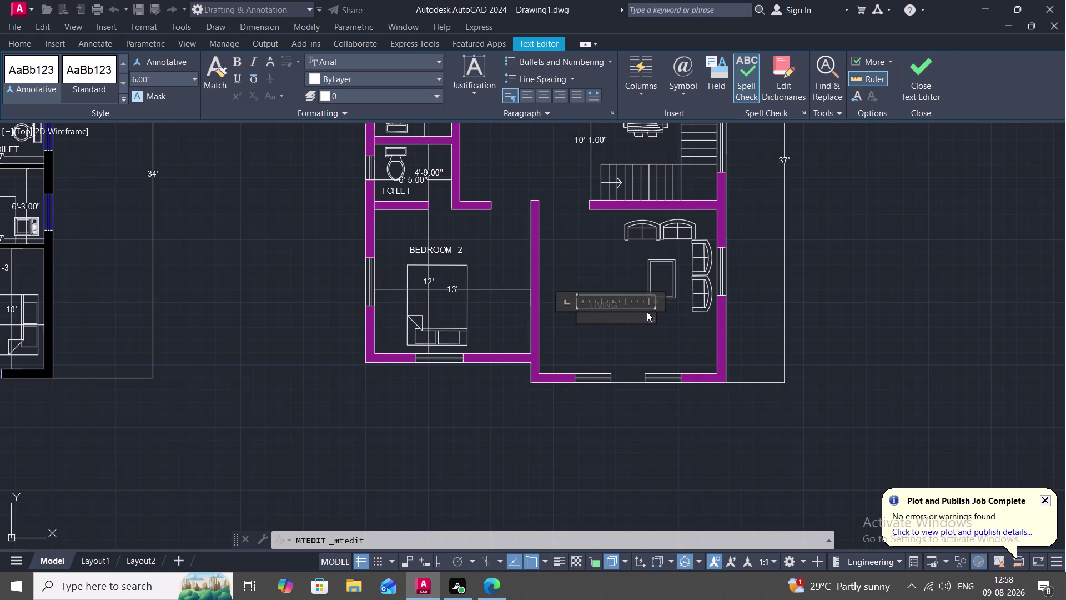
text(15')
key(1)
key(shift+quotedbl)
key(space)
text(X)
key(space)
key(1)
text(4')
click(641, 336)
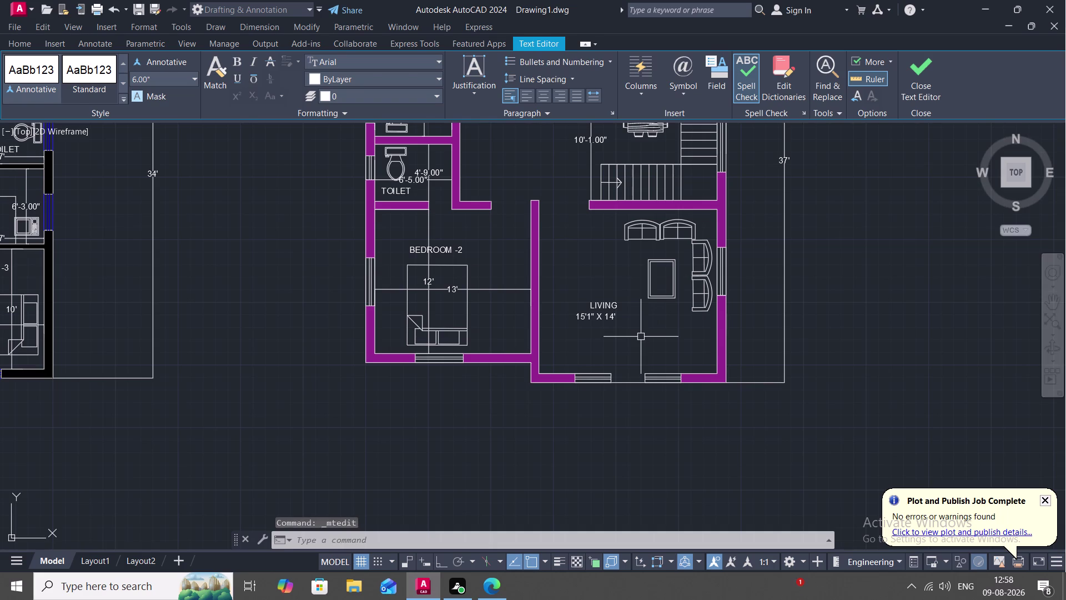
Move the LIVING label twice to centre it inside the living room.
text(M)
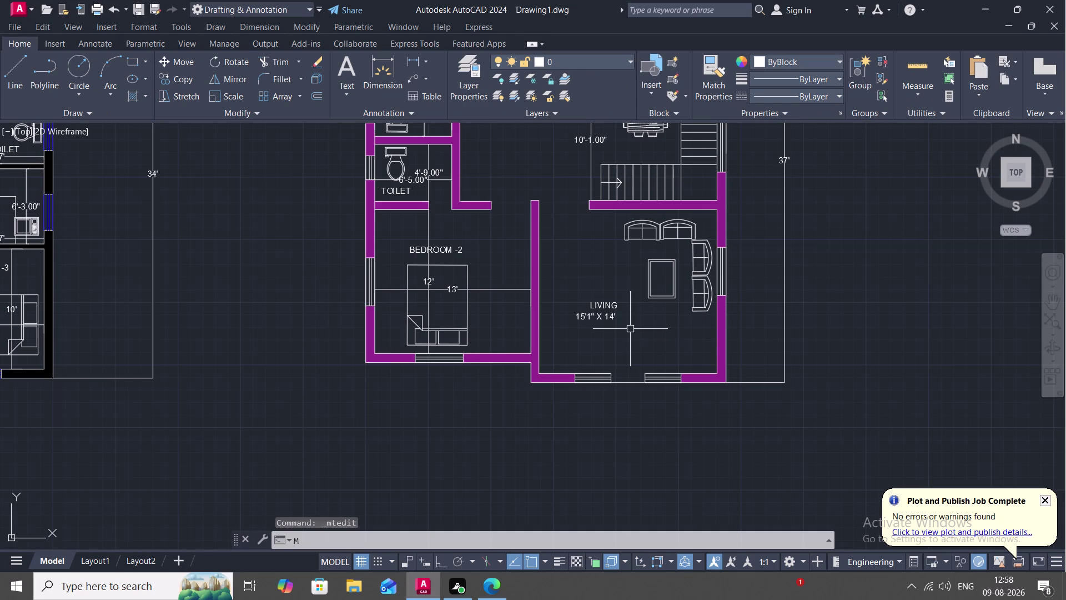
key(space)
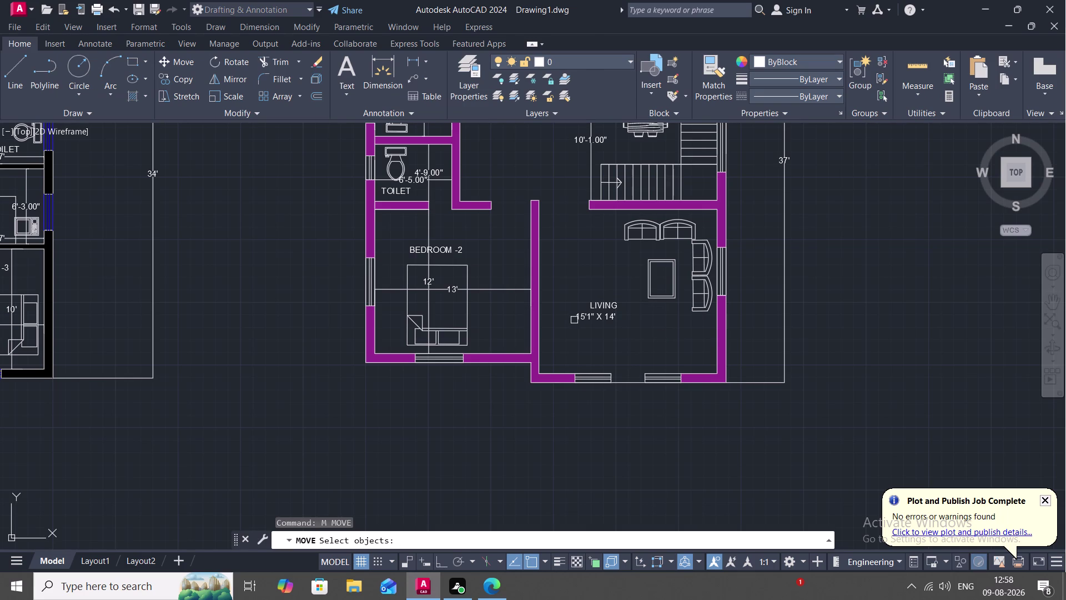
click(576, 317)
right_click(576, 318)
click(575, 317)
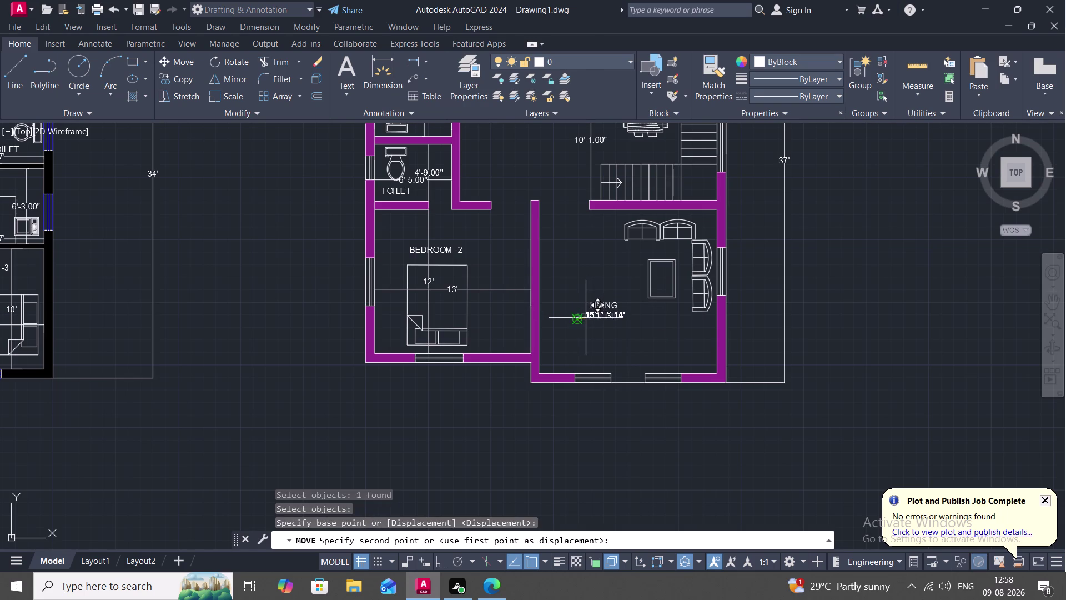
click(586, 318)
key(m)
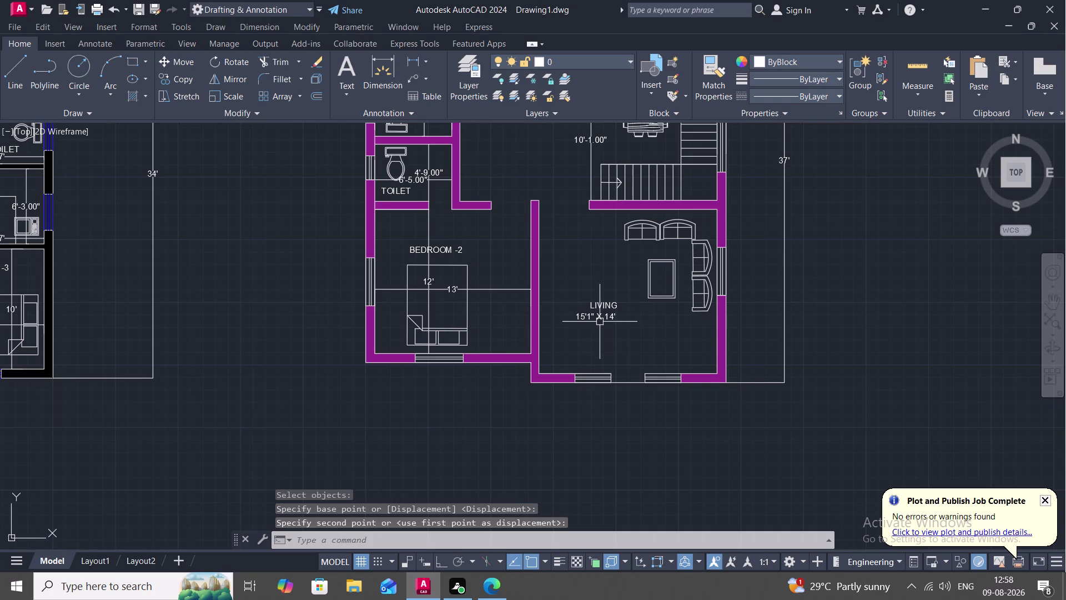
key(space)
click(604, 318)
right_click(605, 319)
click(605, 319)
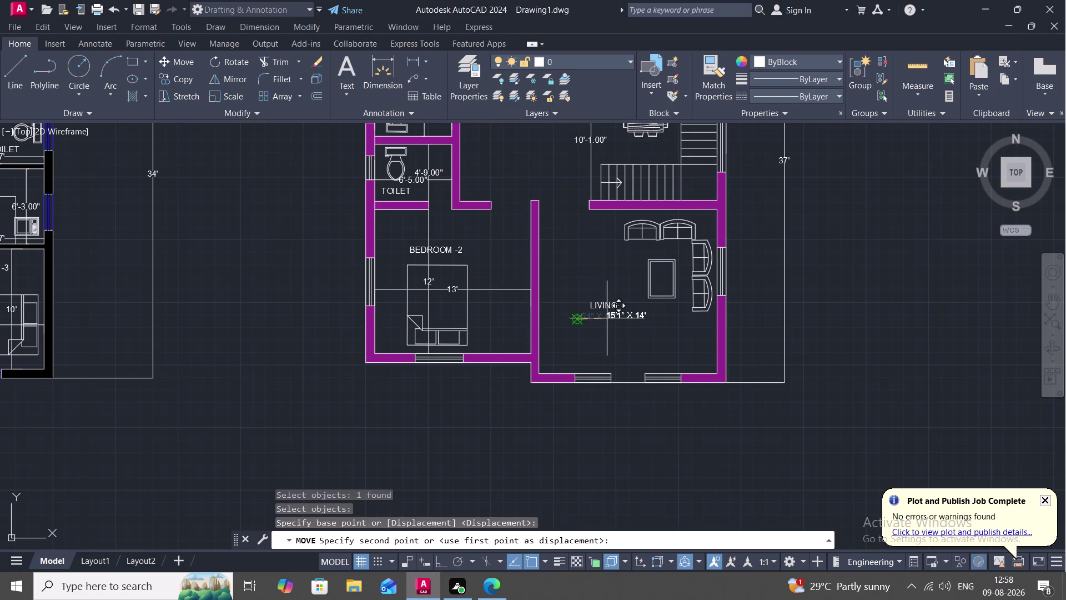
click(589, 320)
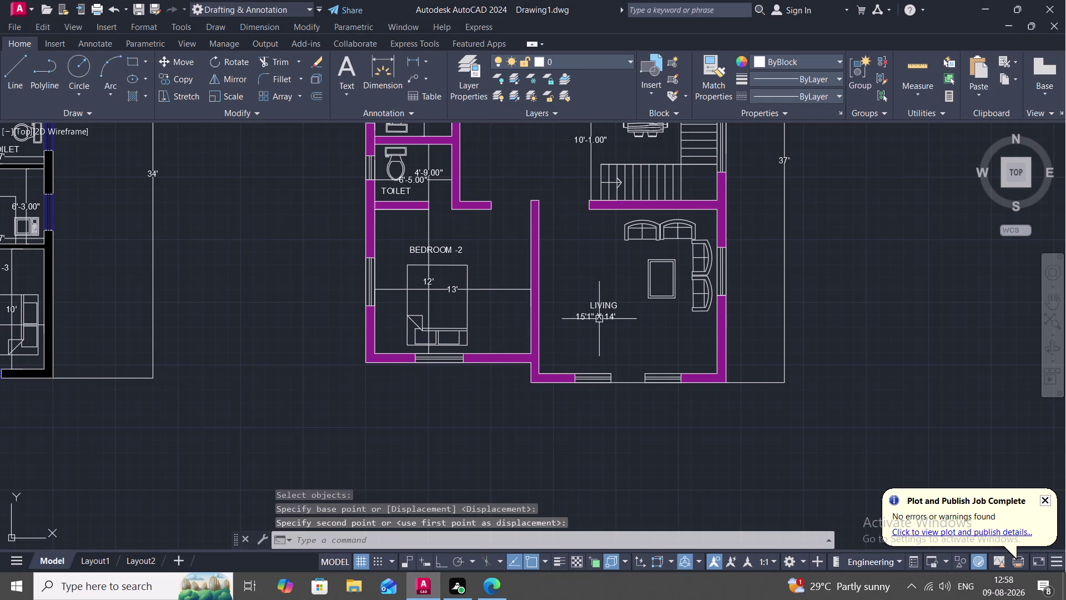
scroll(down, 3)
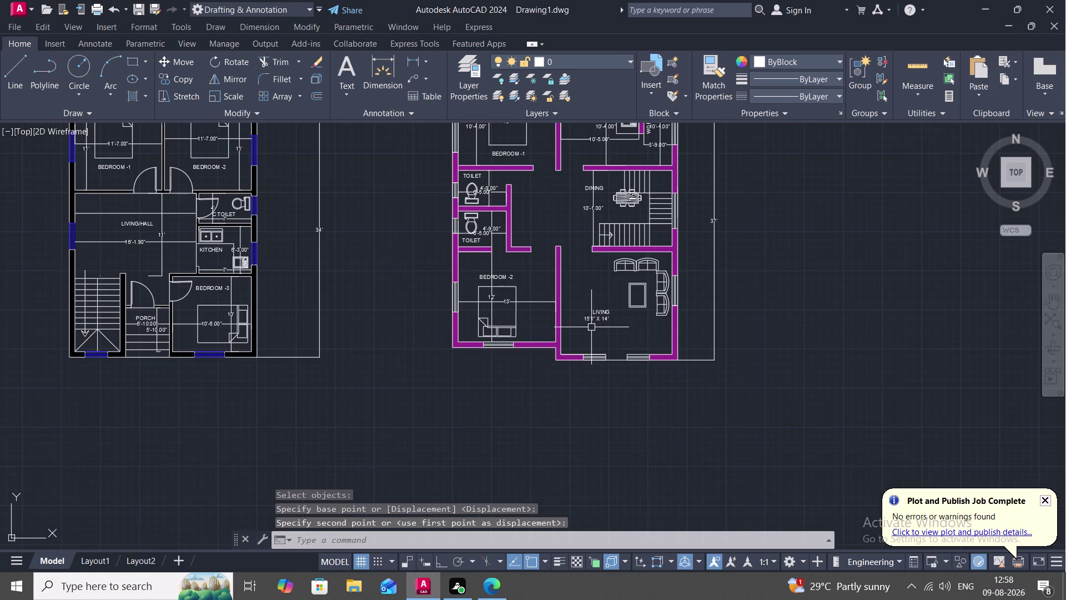
Copy the BEDROOM -2 label to a spot above the magenta-walled plan.
scroll(down, 3)
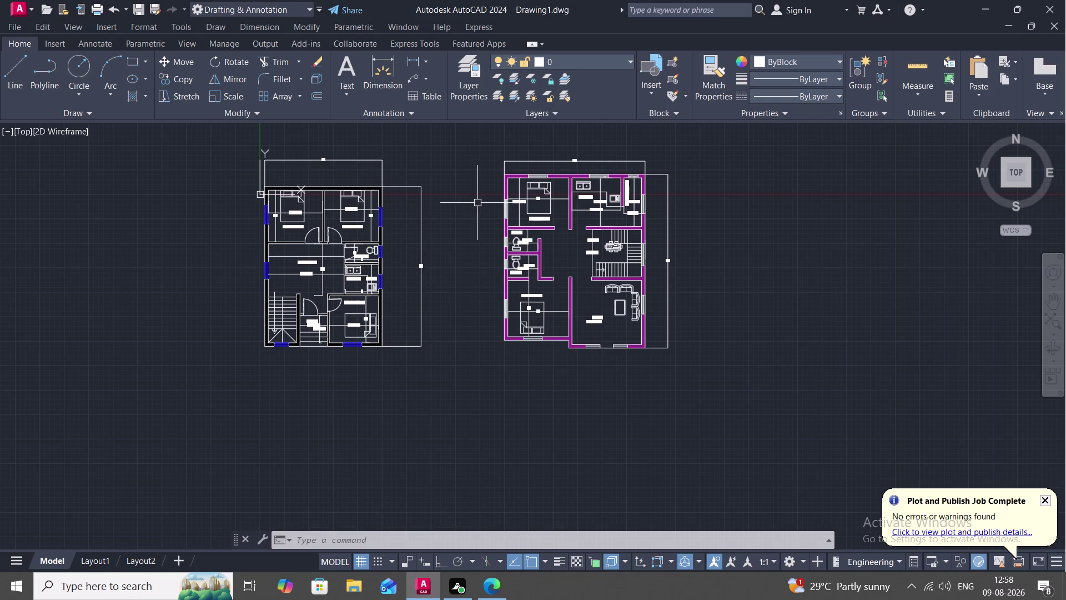
middle_drag(480, 202, 499, 277)
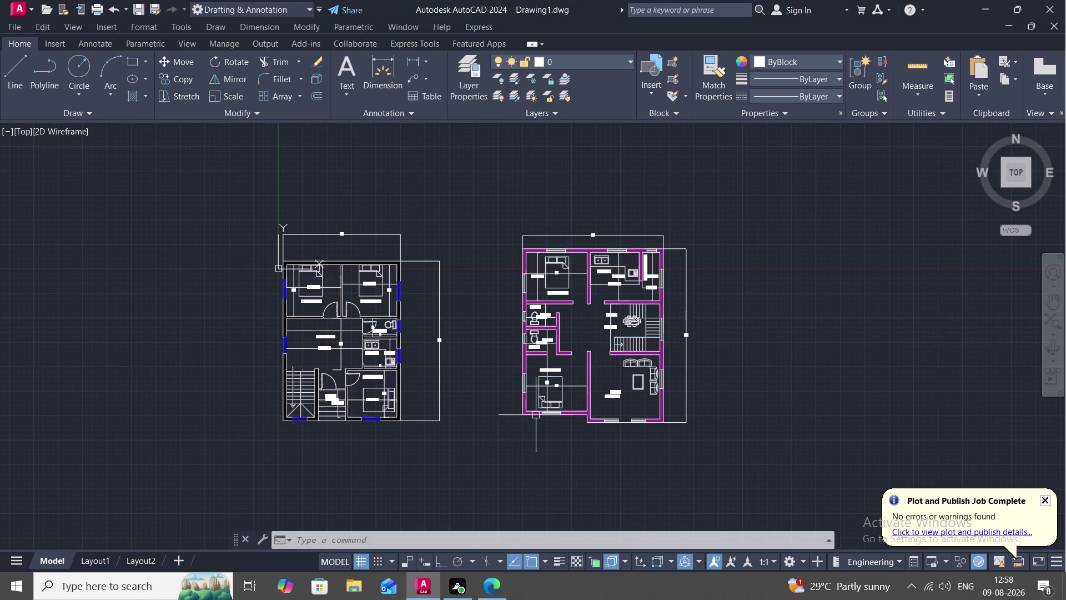
scroll(up, 3)
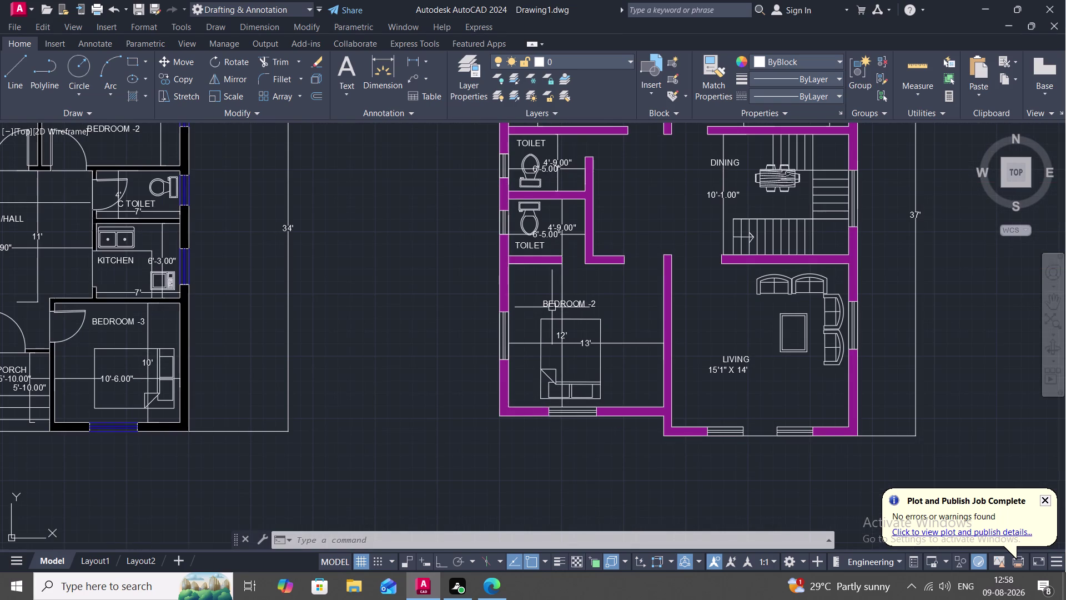
key(c)
text(O)
key(space)
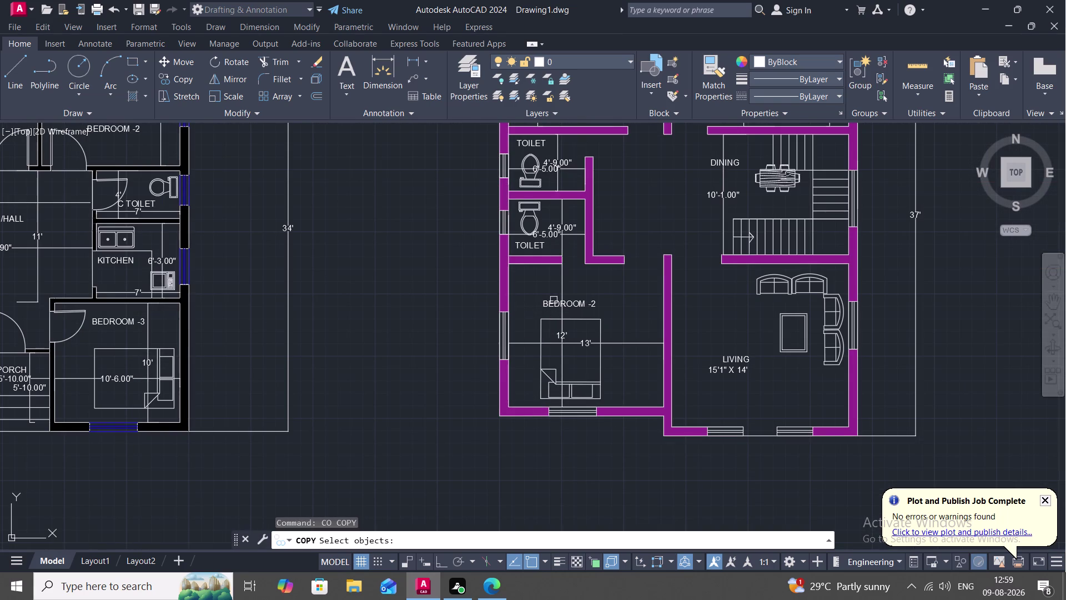
click(555, 302)
right_click(555, 302)
click(555, 302)
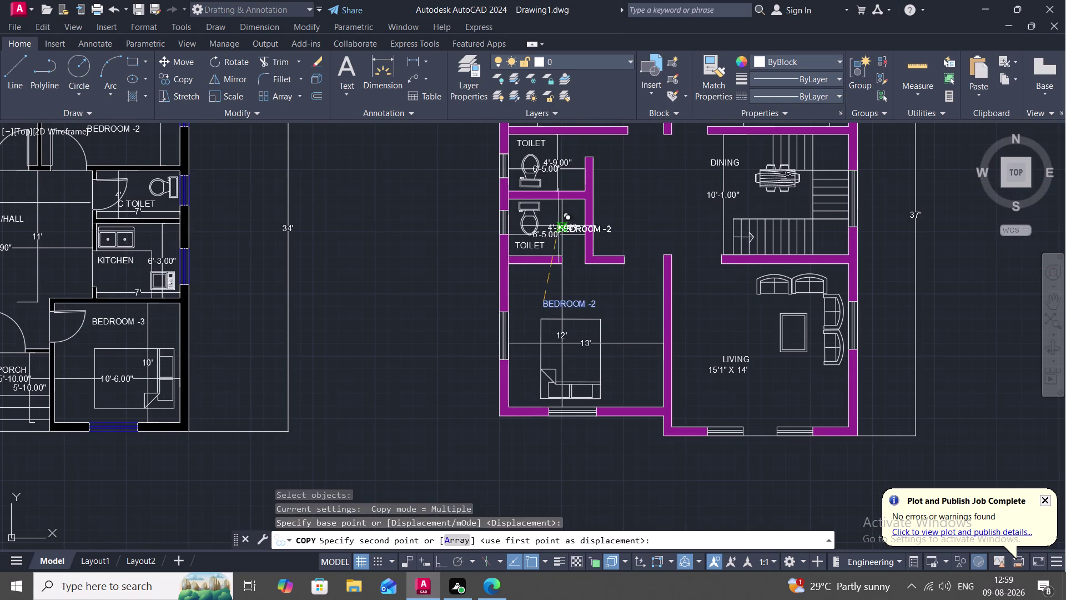
middle_drag(563, 208, 540, 426)
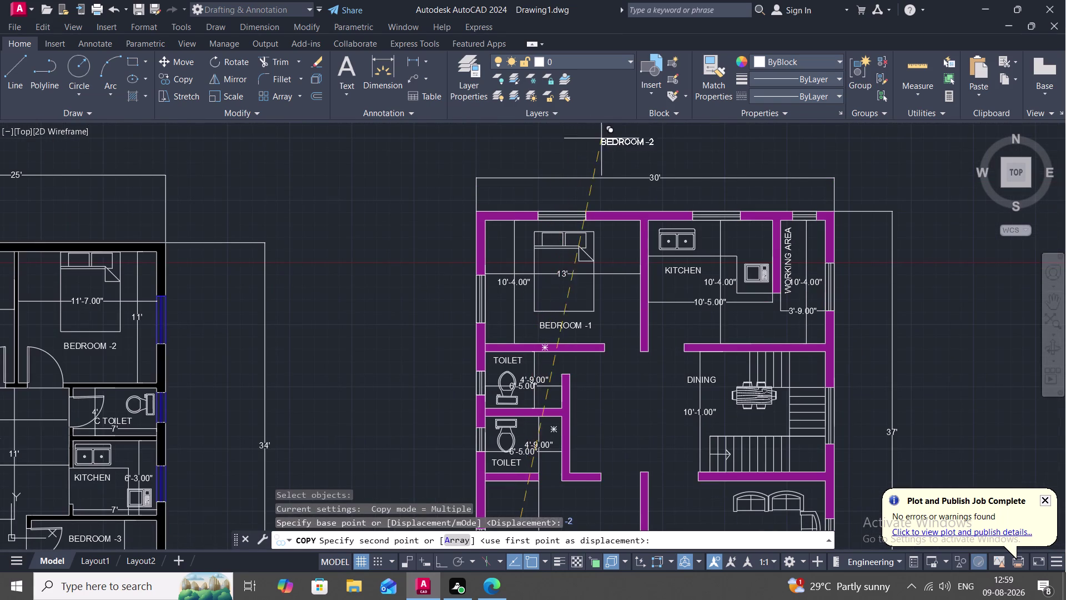
click(622, 138)
key(Escape)
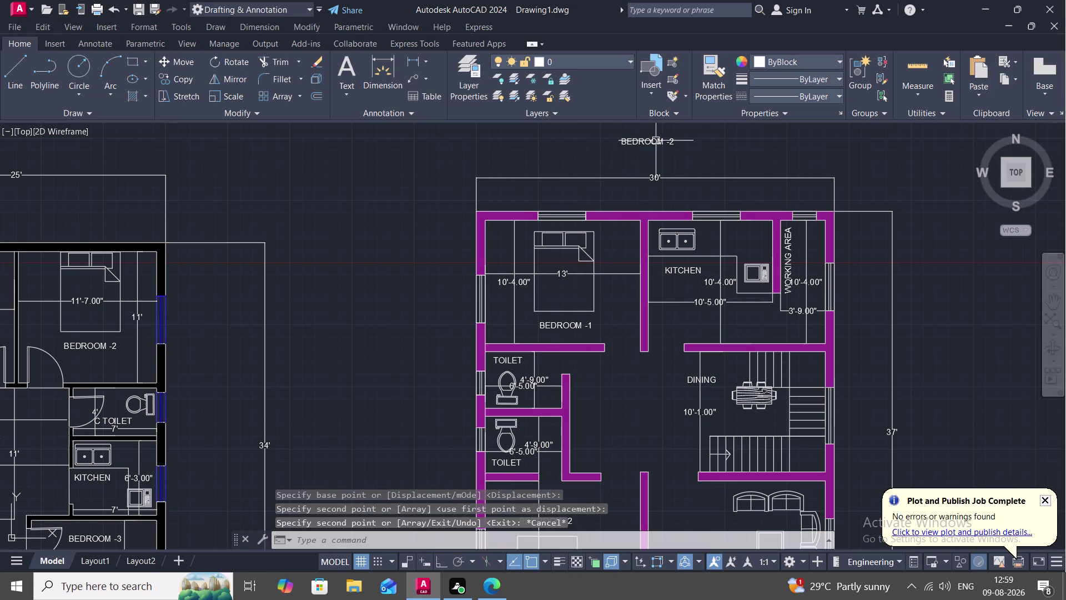
Delete the copied label's old wording and set its text height to 1'.
double_click(647, 139)
click(674, 141)
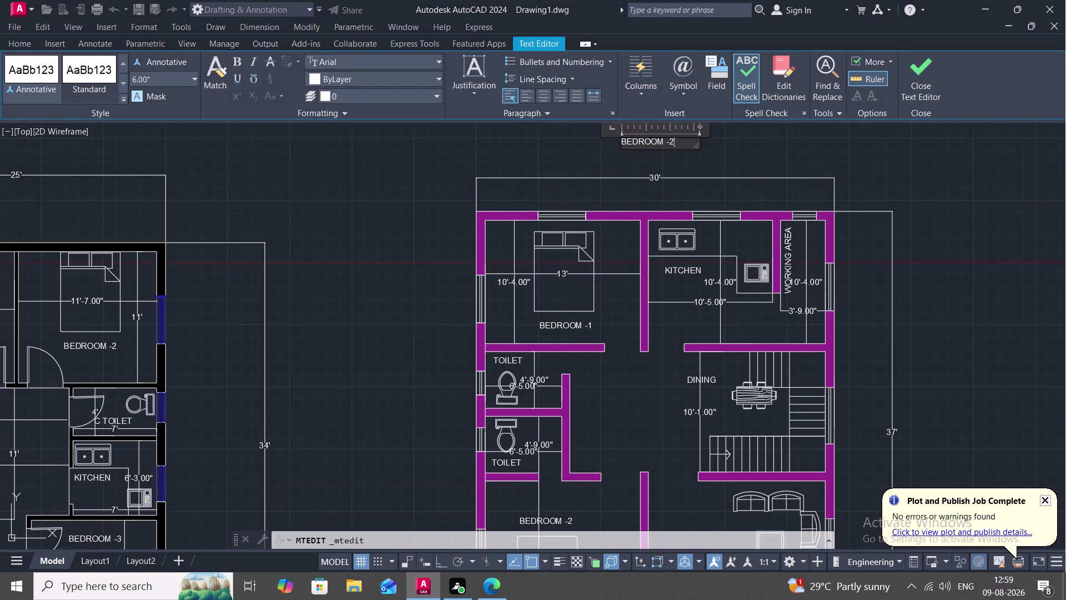
key(BackSpace)
key(BackSpace)
key(BackSpace)
key(BackSpace)
key(BackSpace)
key(BackSpace)
key(BackSpace)
key(BackSpace)
key(BackSpace)
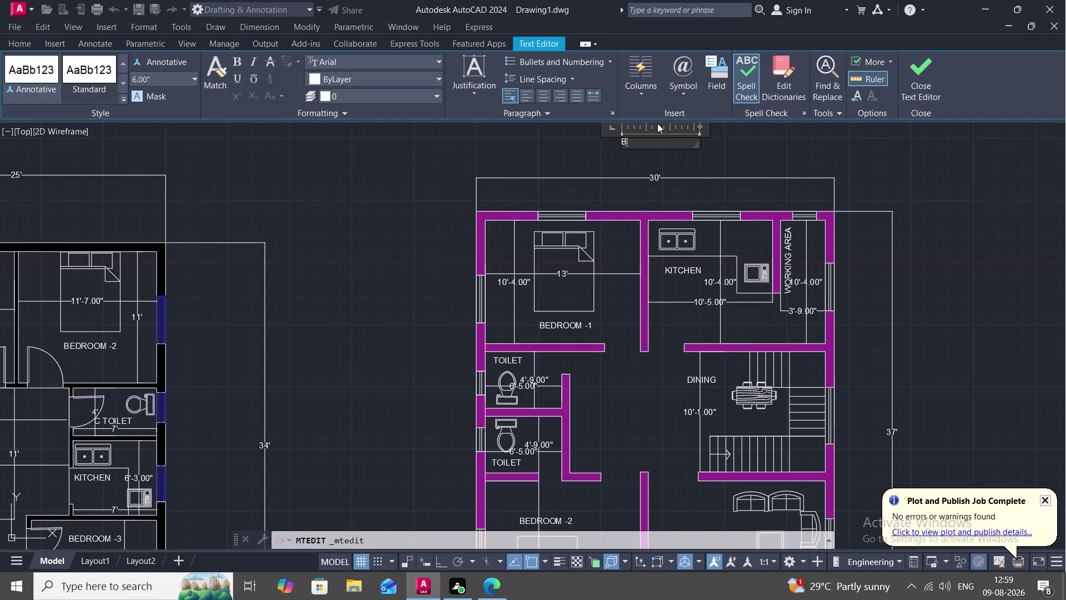
double_click(623, 139)
click(156, 75)
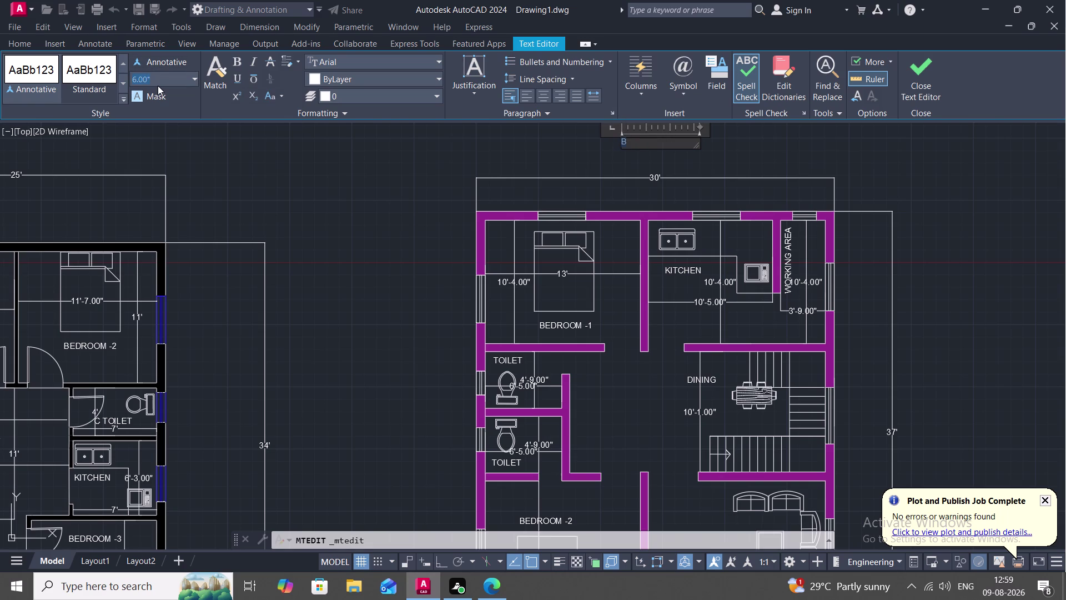
key(BackSpace)
text(1')
key(Return)
key(Escape)
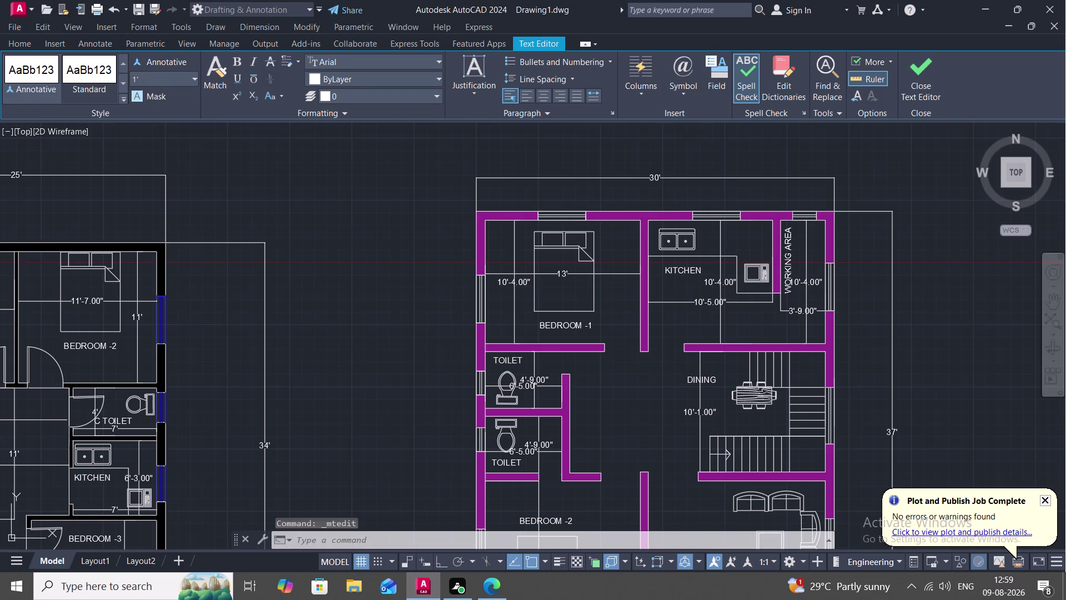
Enter 'EAST FACING HOUSE PLAN' and widen the text box to one line.
double_click(624, 143)
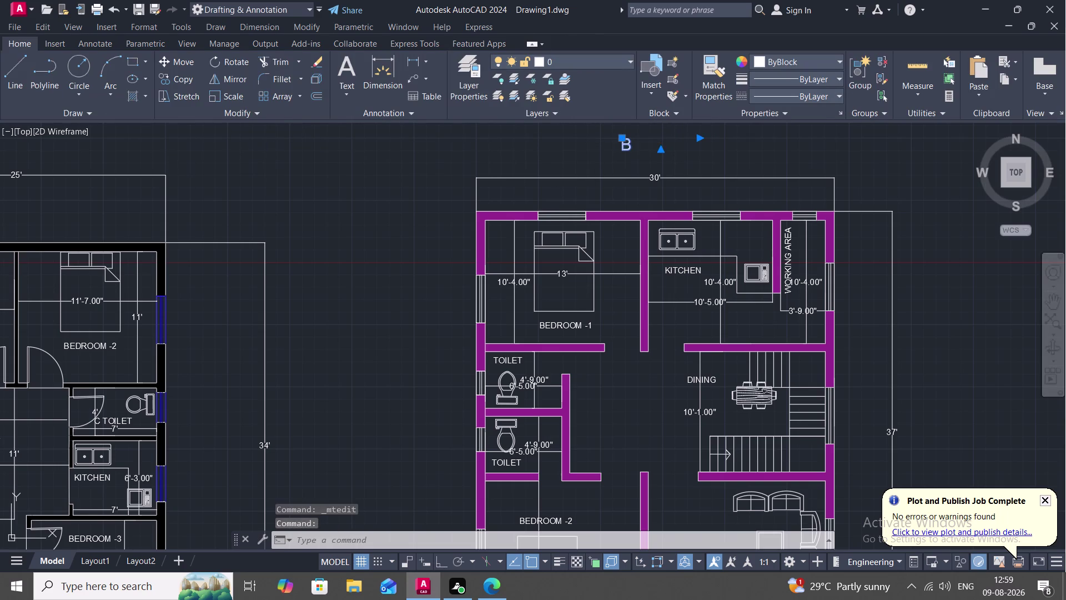
click(636, 144)
key(BackSpace)
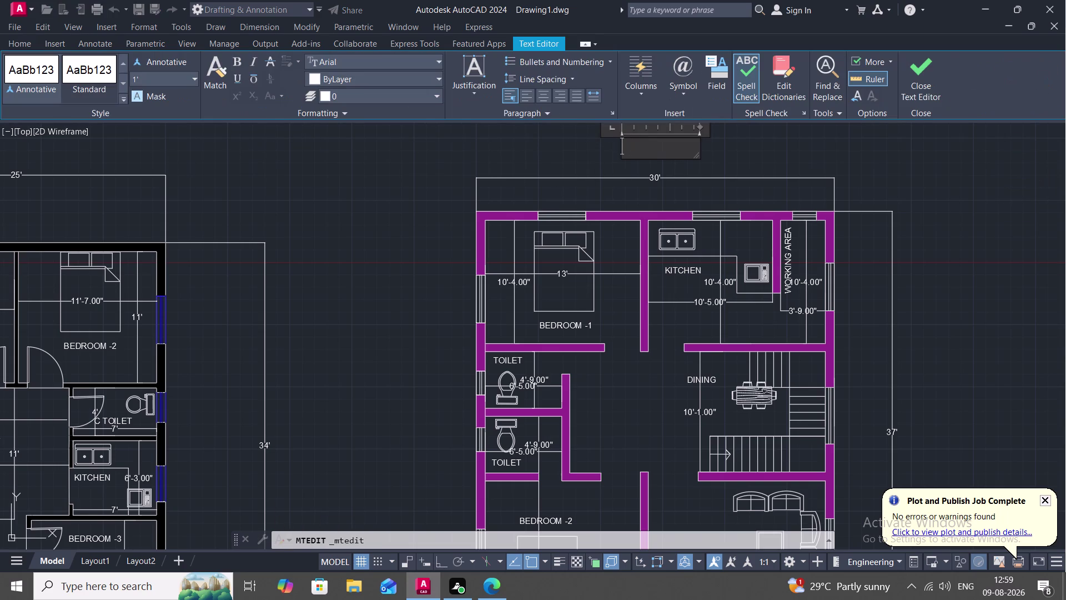
text(EA)
text(ST)
key(space)
text(F)
text(ACING)
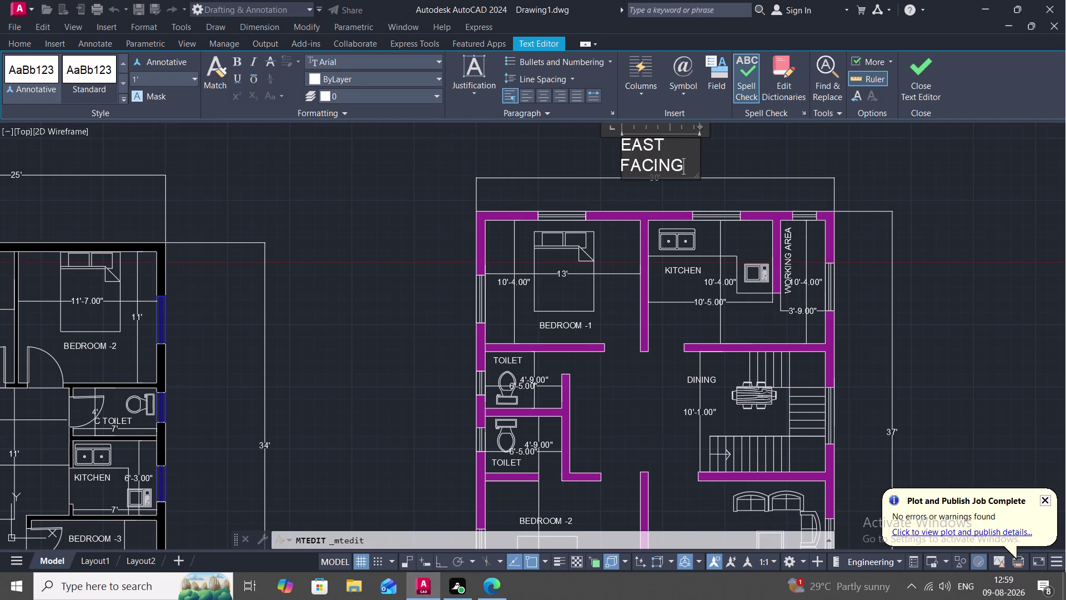
key(space)
text(HOUS)
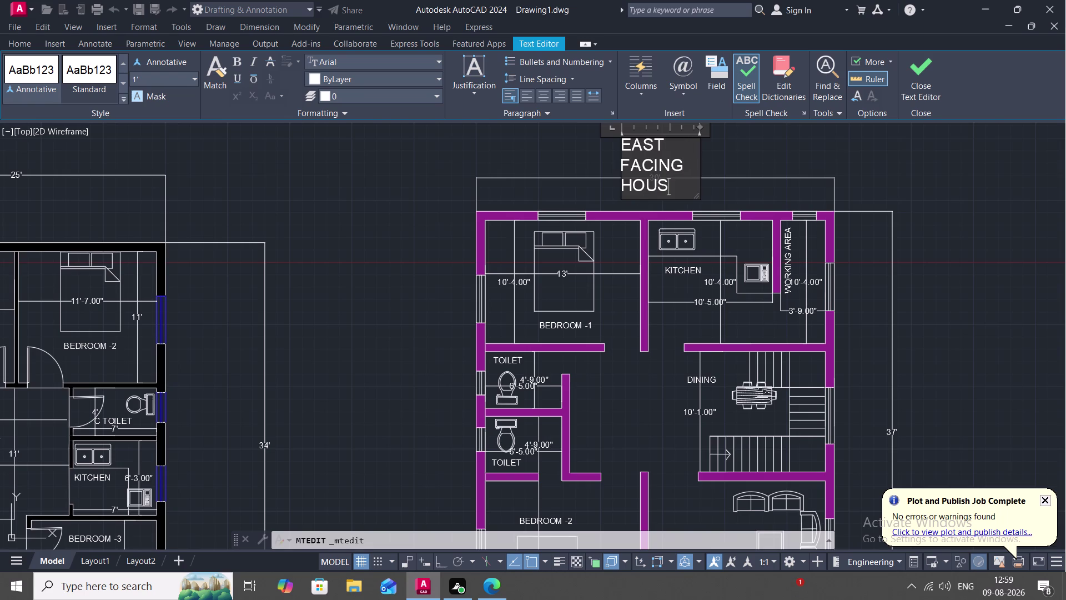
text(E)
key(space)
text(PLAN)
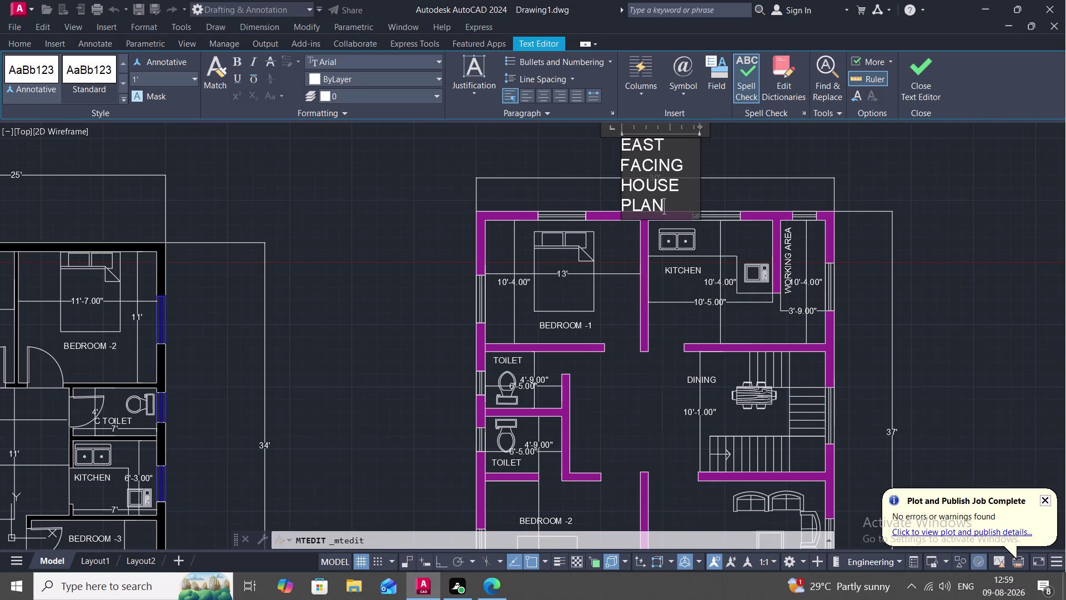
key(space)
drag(698, 130, 706, 128)
drag(706, 128, 768, 121)
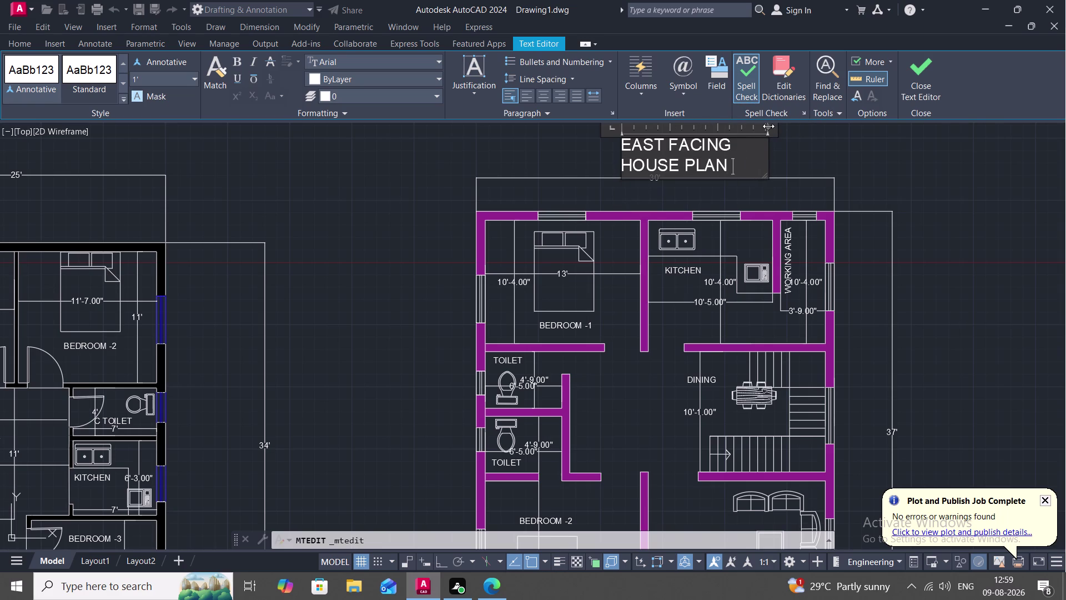
drag(769, 126, 877, 120)
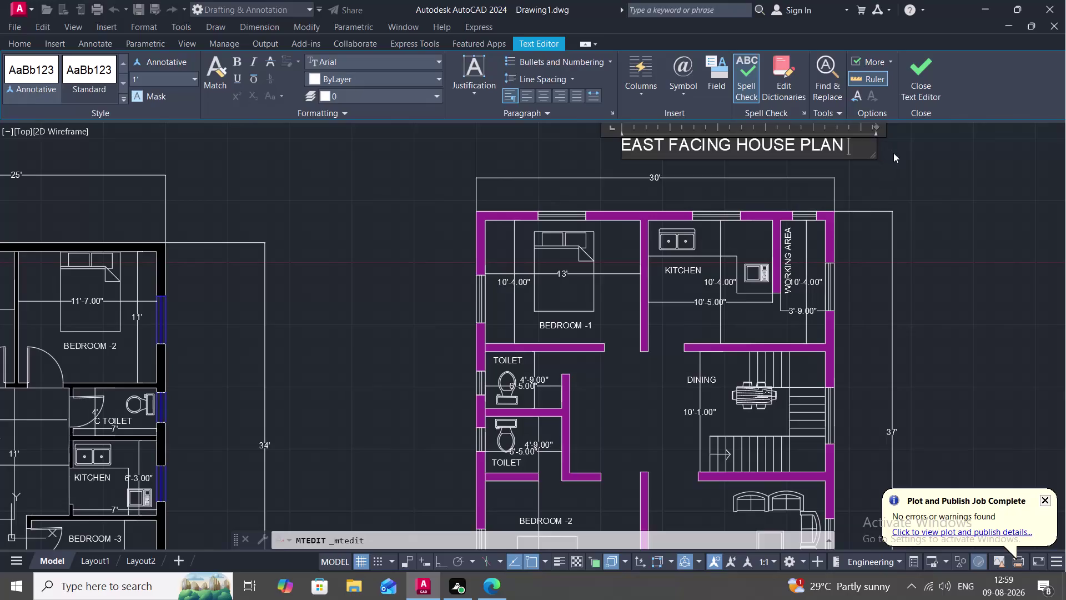
click(896, 160)
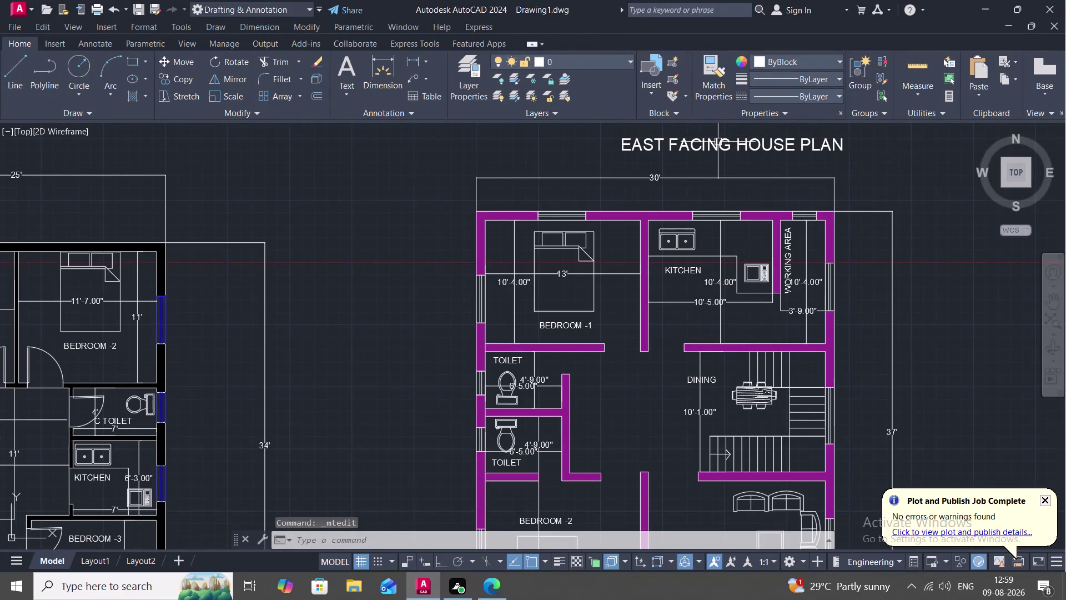
Move the EAST FACING HOUSE PLAN title to centre it above its plan.
key(m)
key(space)
click(700, 138)
right_click(700, 139)
click(700, 139)
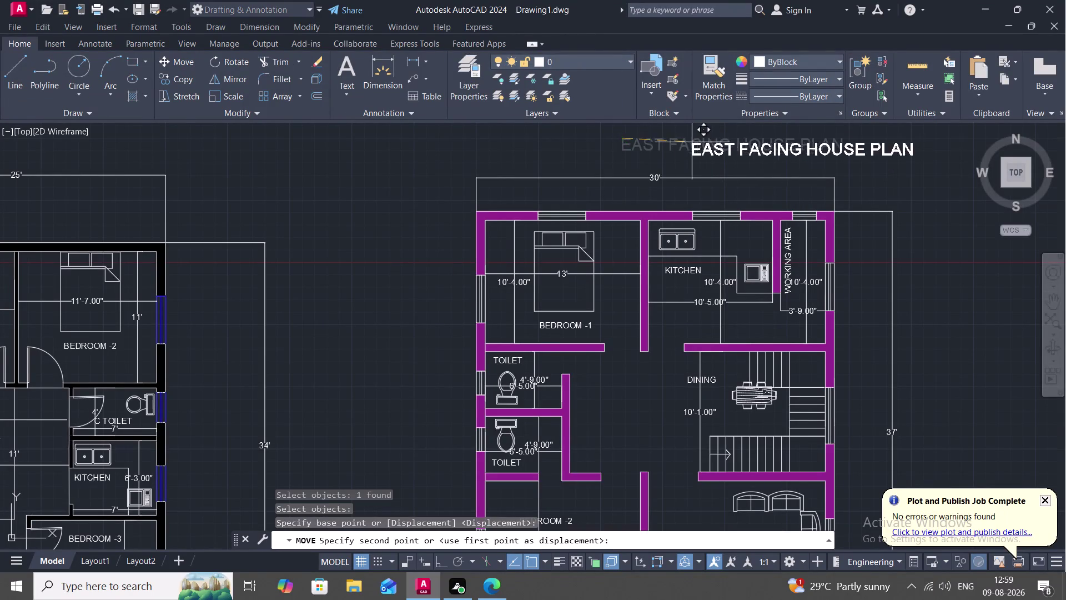
click(560, 142)
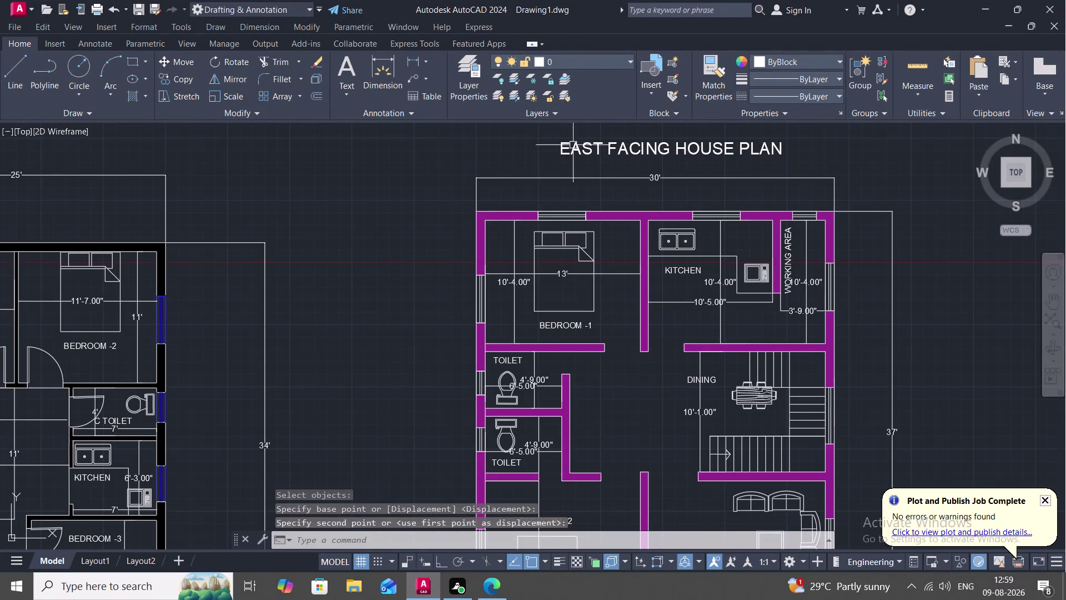
click(584, 147)
click(583, 147)
right_click(583, 148)
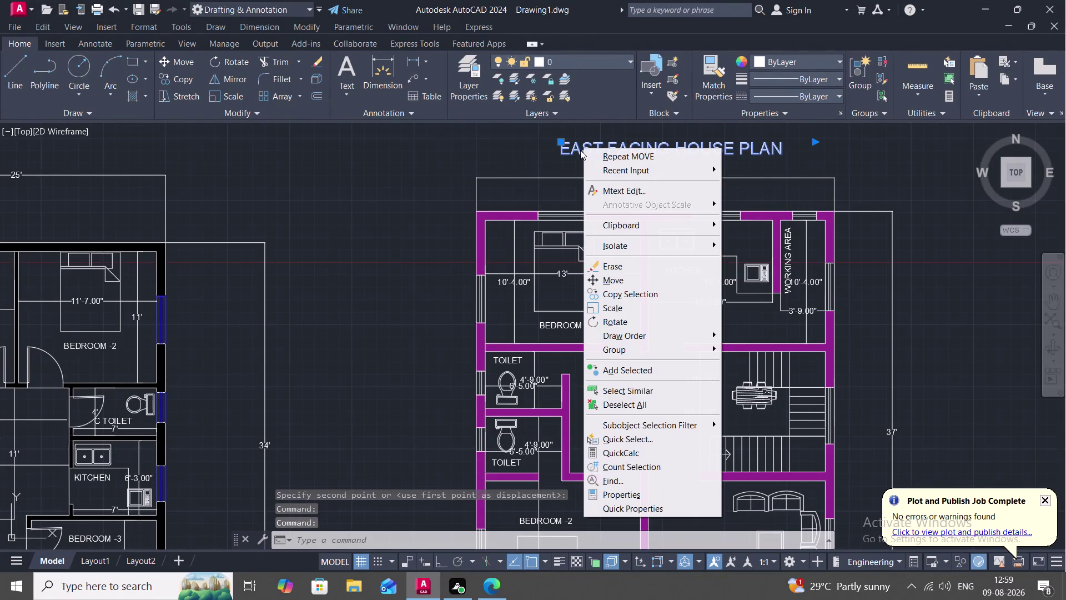
key(Escape)
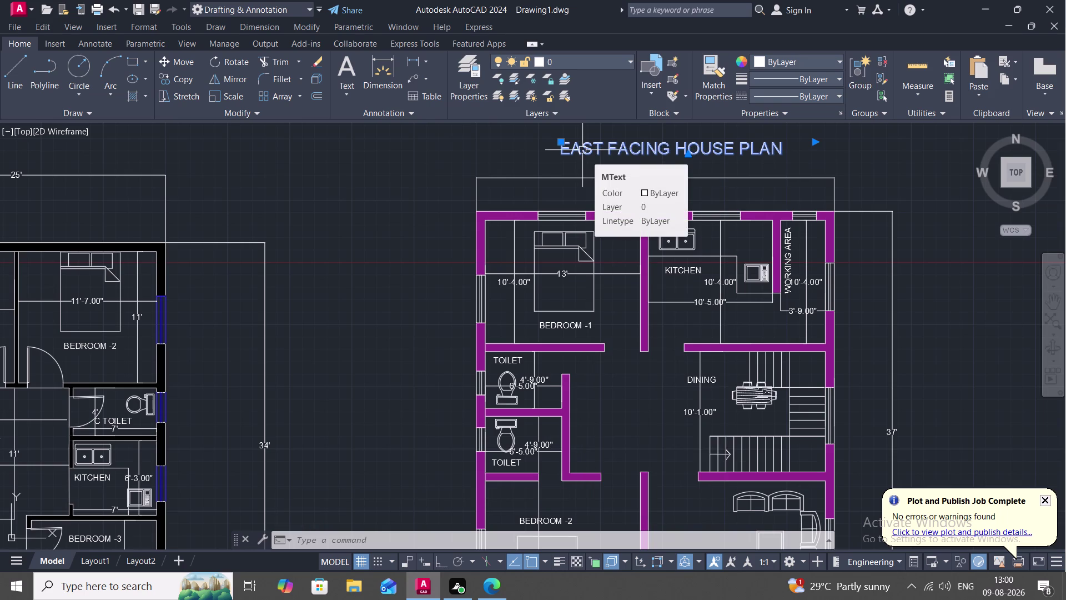
key(Escape)
Copy the title above the left floor plan and open the copy for editing.
text(CO)
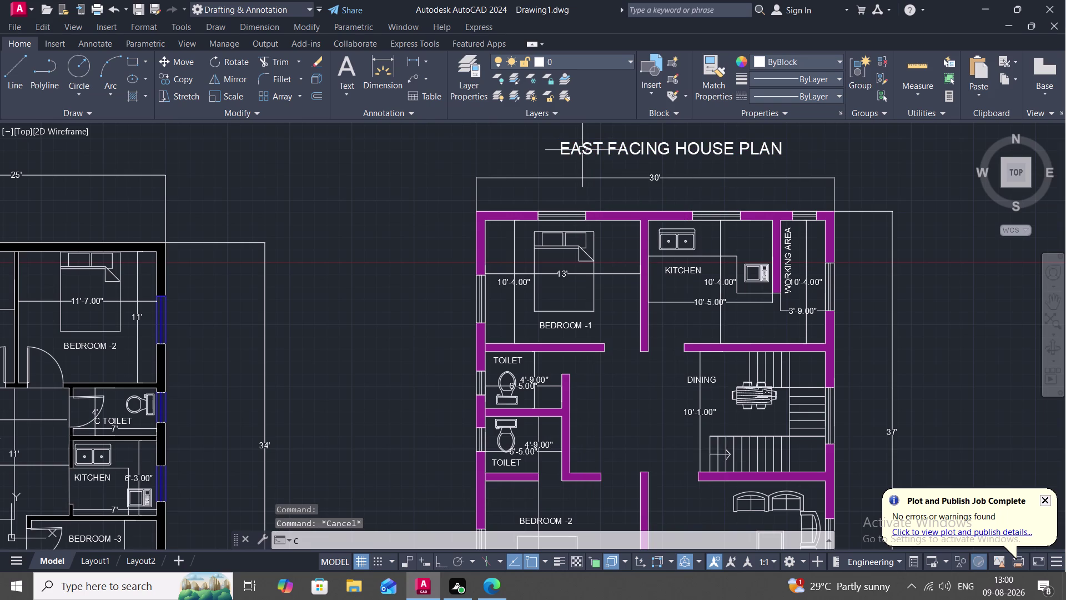
key(space)
click(596, 145)
right_click(597, 146)
click(597, 145)
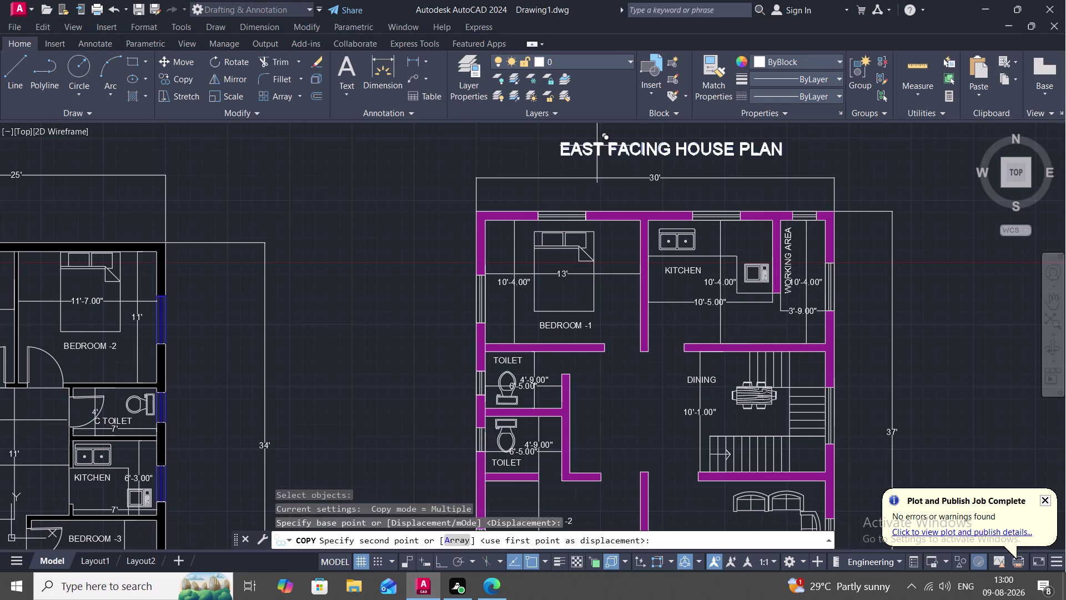
middle_drag(238, 142, 548, 149)
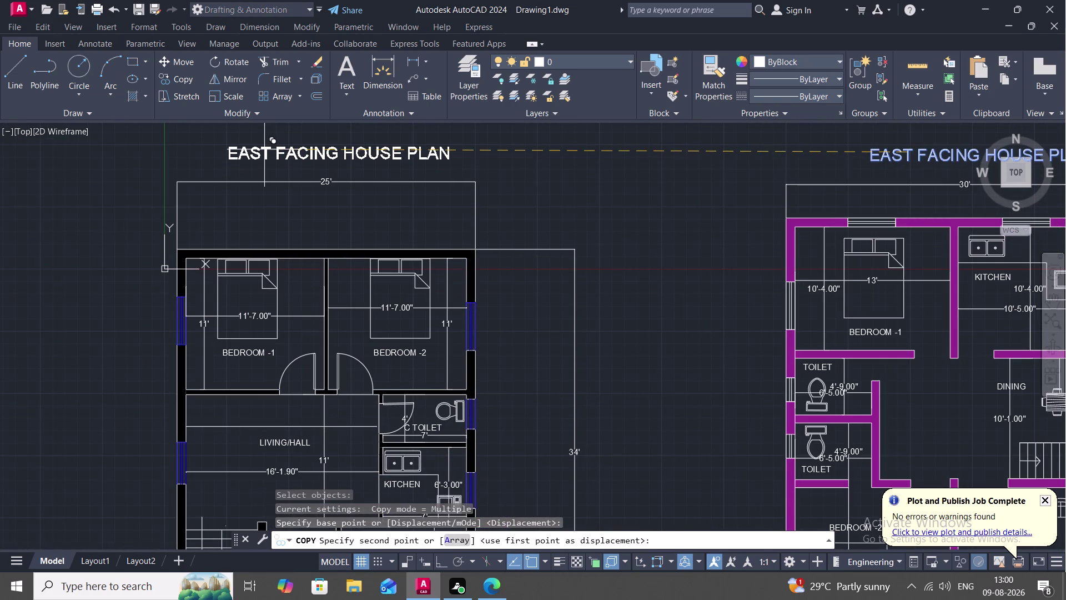
click(265, 148)
key(Escape)
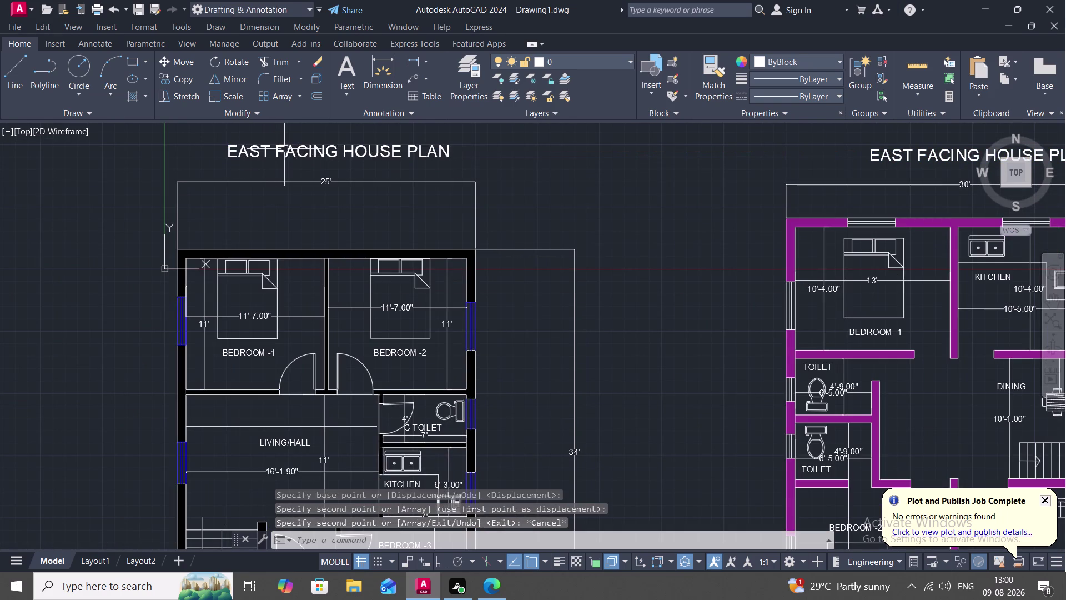
double_click(294, 149)
Replace the left plan's old heading with 'GROUND FLOOR PLAN' and close the editor.
click(450, 151)
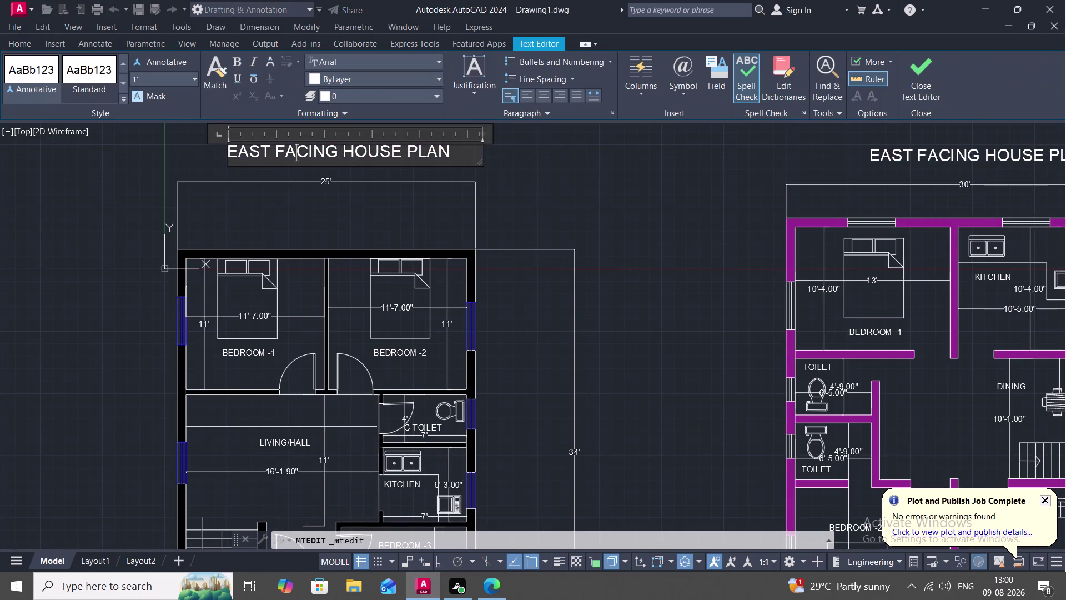
key(BackSpace)
key(BackSpace)
key(BackSpace)
key(BackSpace)
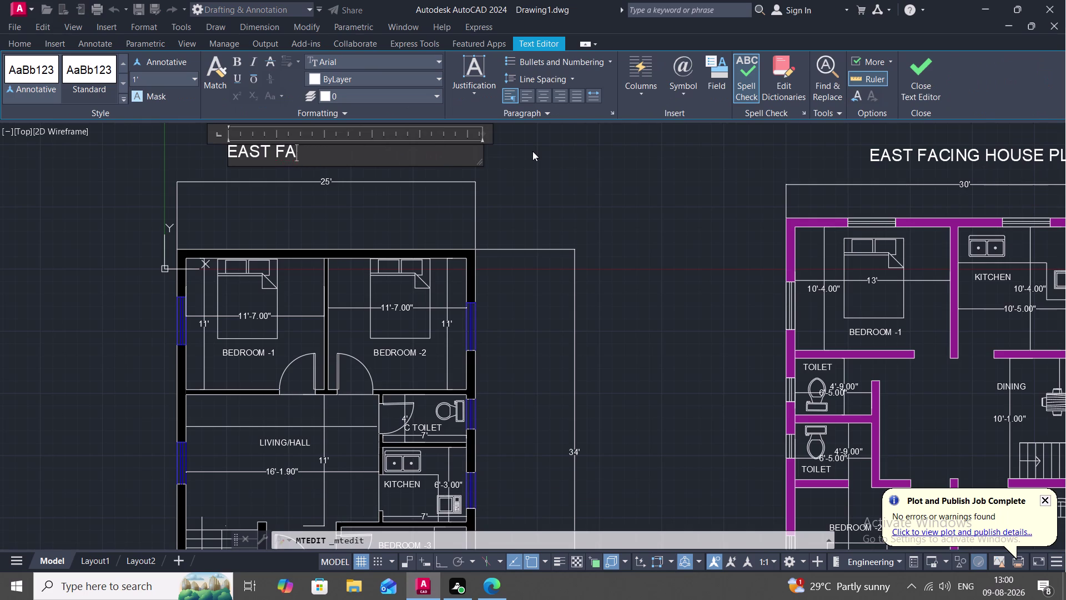
key(BackSpace)
key(BackSpace)
key(BackSpace)
key(BackSpace)
key(BackSpace)
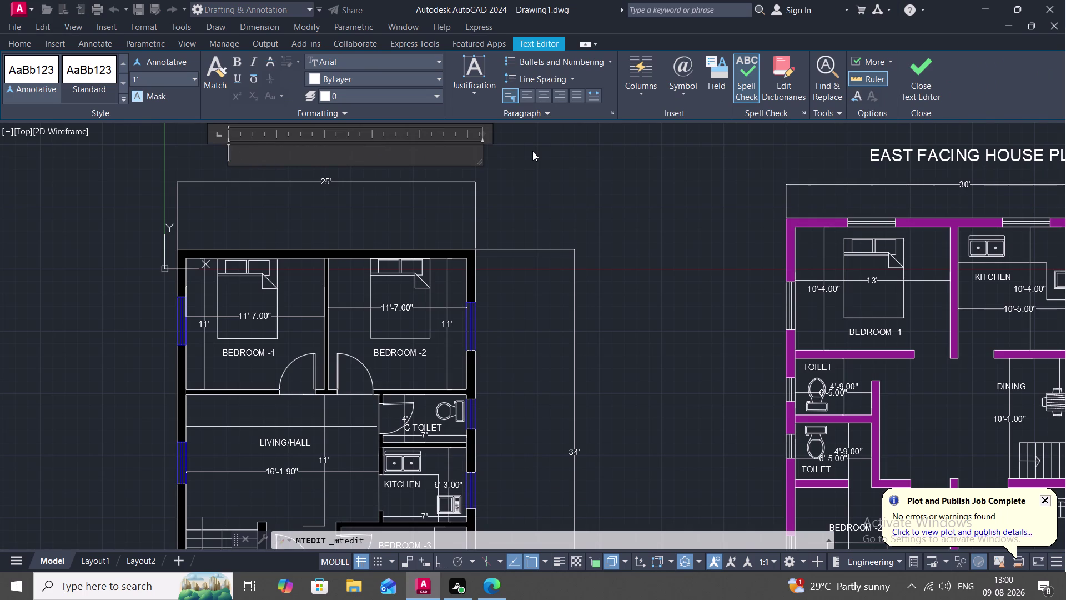
text(G)
text(ROUN)
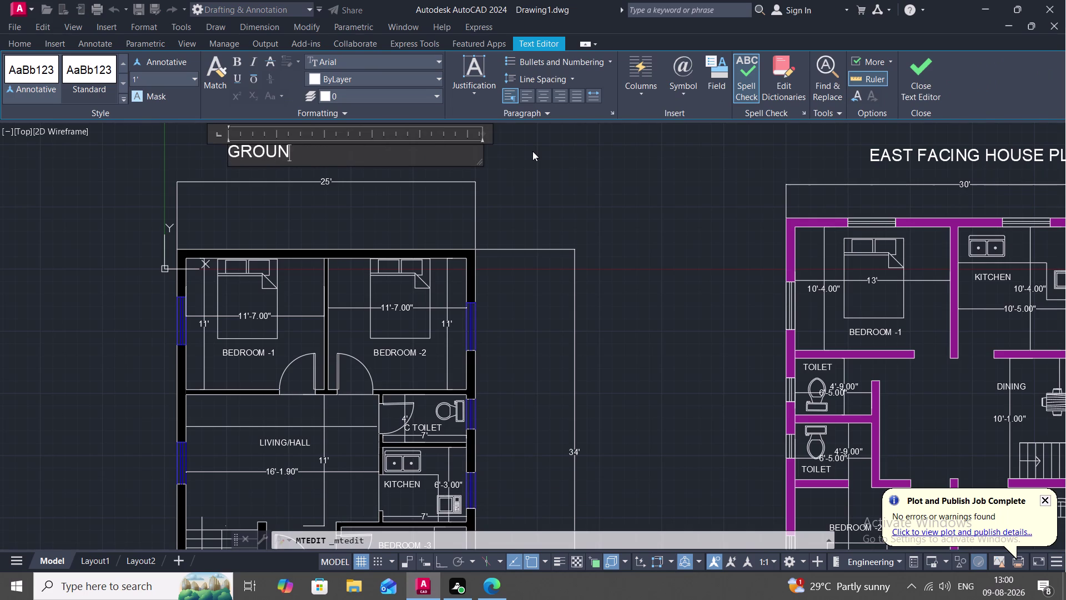
text(D FLOO)
text(R)
key(space)
text(P)
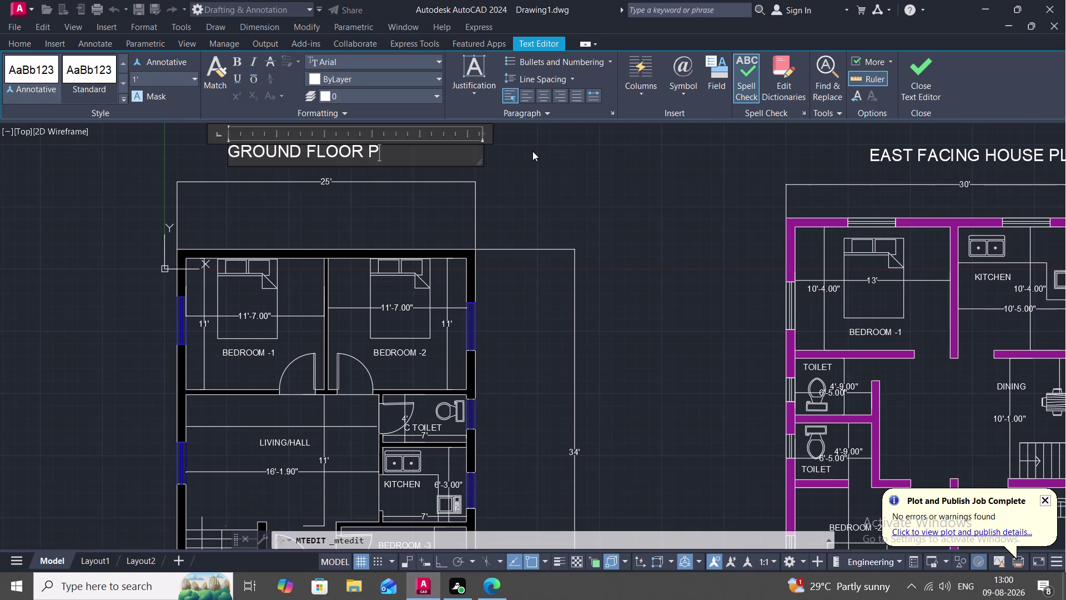
text(LAN)
click(529, 184)
scroll(down, 3)
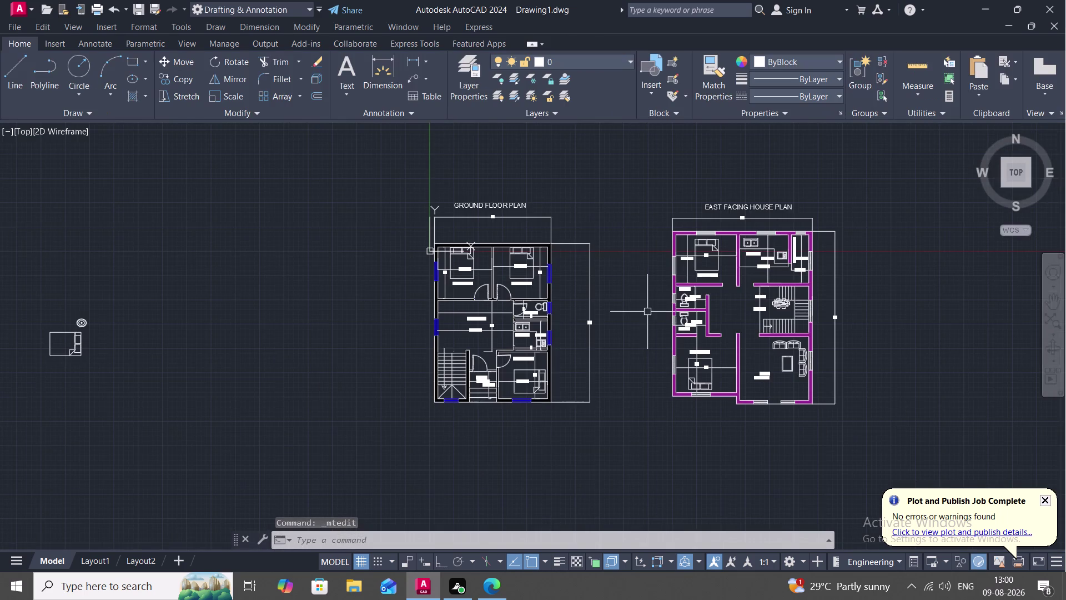
Copy the LIVING/HALL text to sit beside BEDROOM -2's right-wall window.
middle_drag(645, 312, 581, 277)
scroll(up, 3)
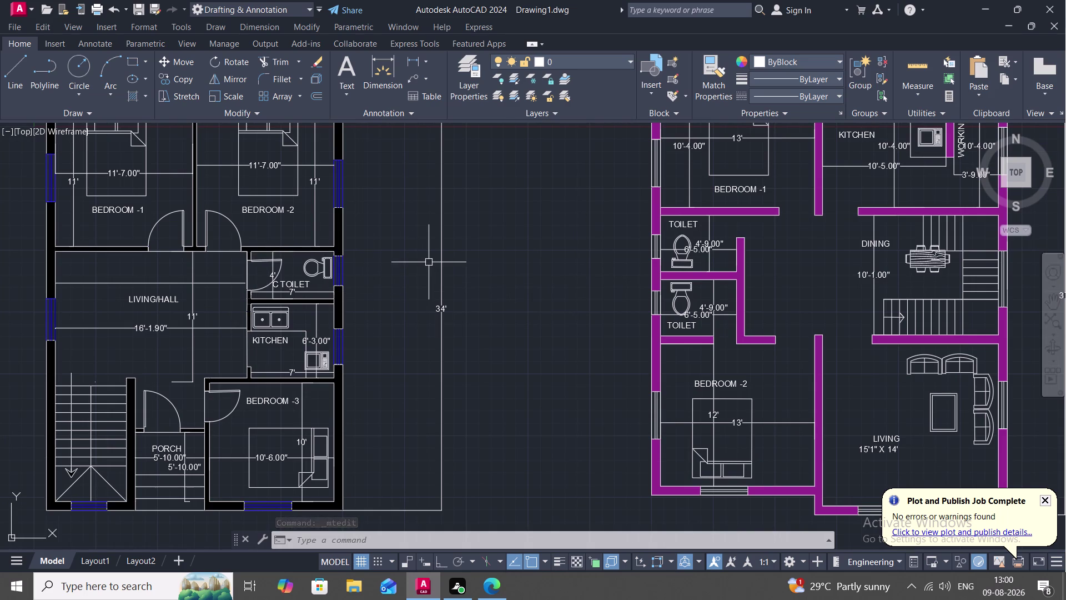
scroll(down, 3)
middle_drag(399, 265, 403, 275)
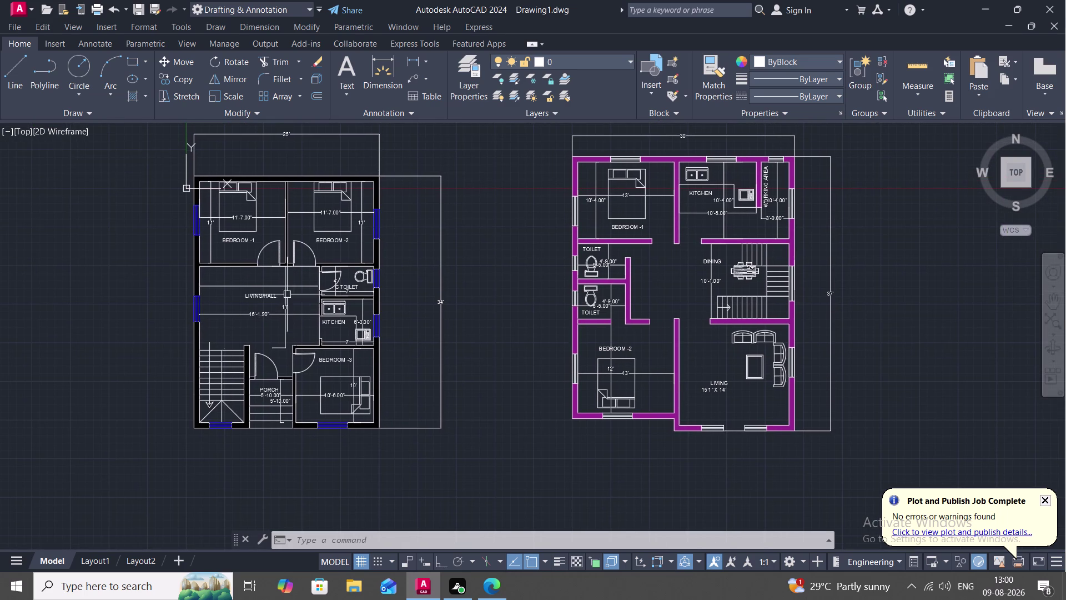
click(270, 296)
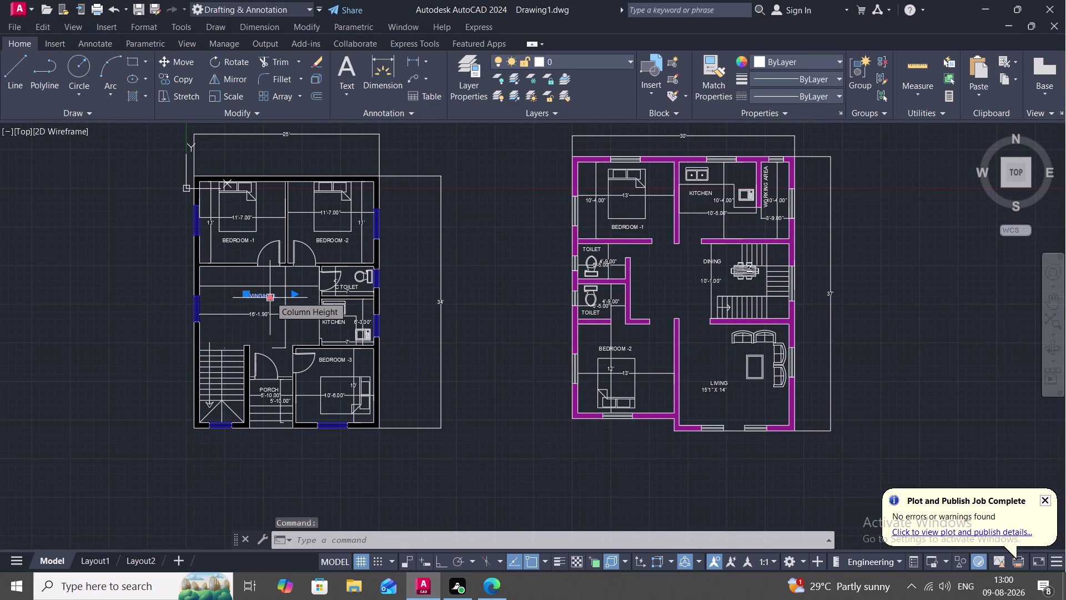
key(Escape)
text(CO)
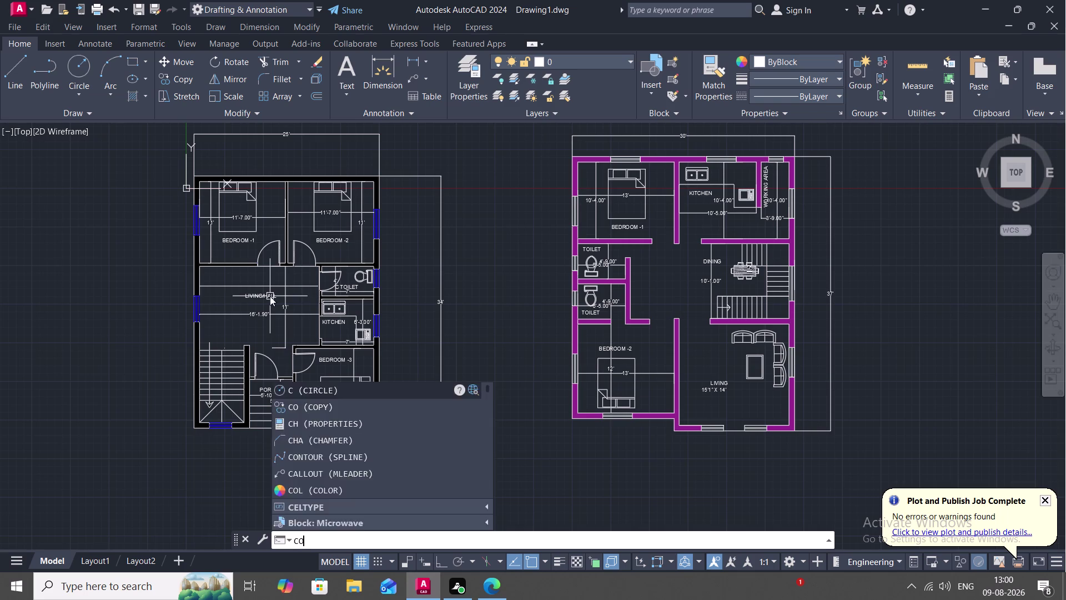
key(space)
click(263, 295)
right_click(264, 295)
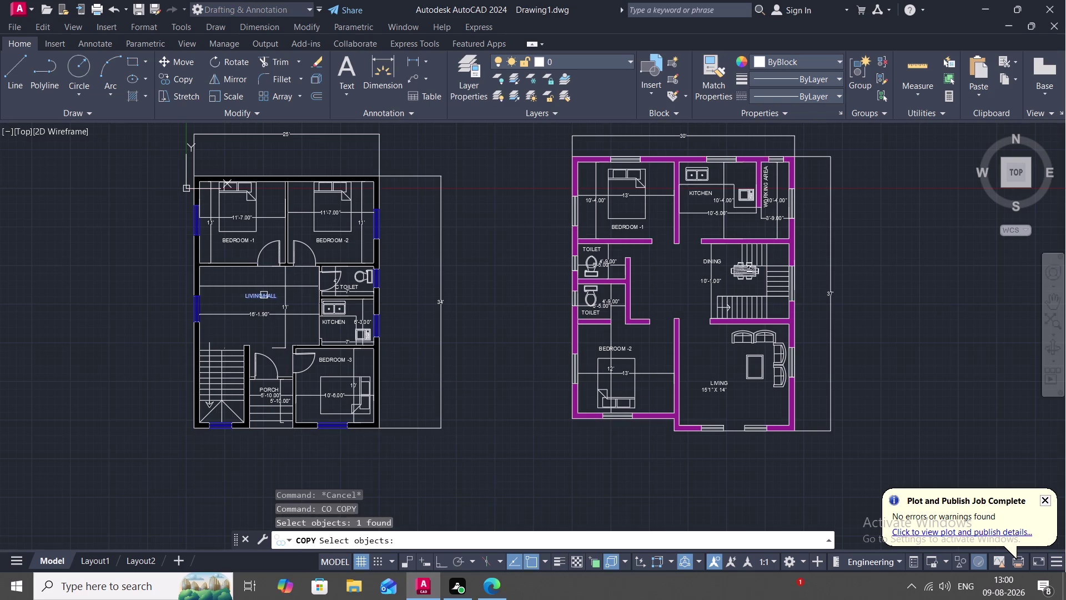
click(263, 295)
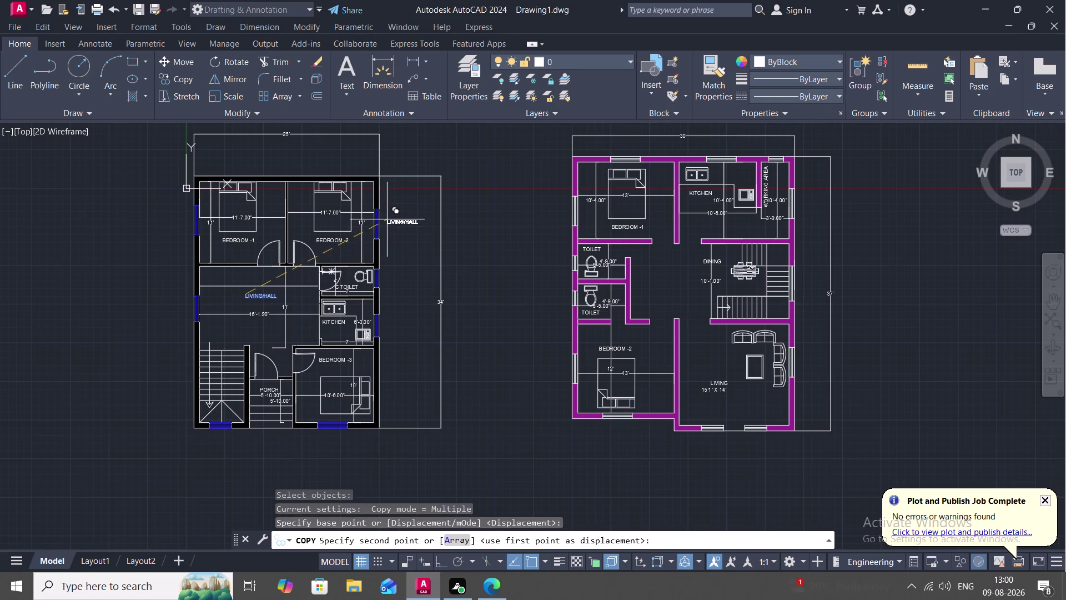
key(Escape)
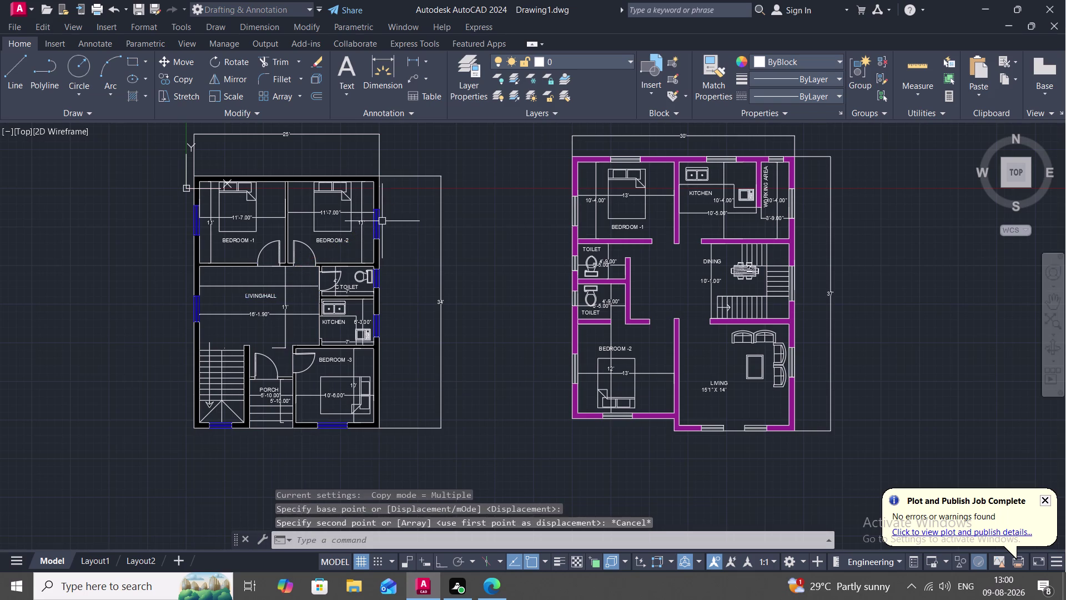
key(space)
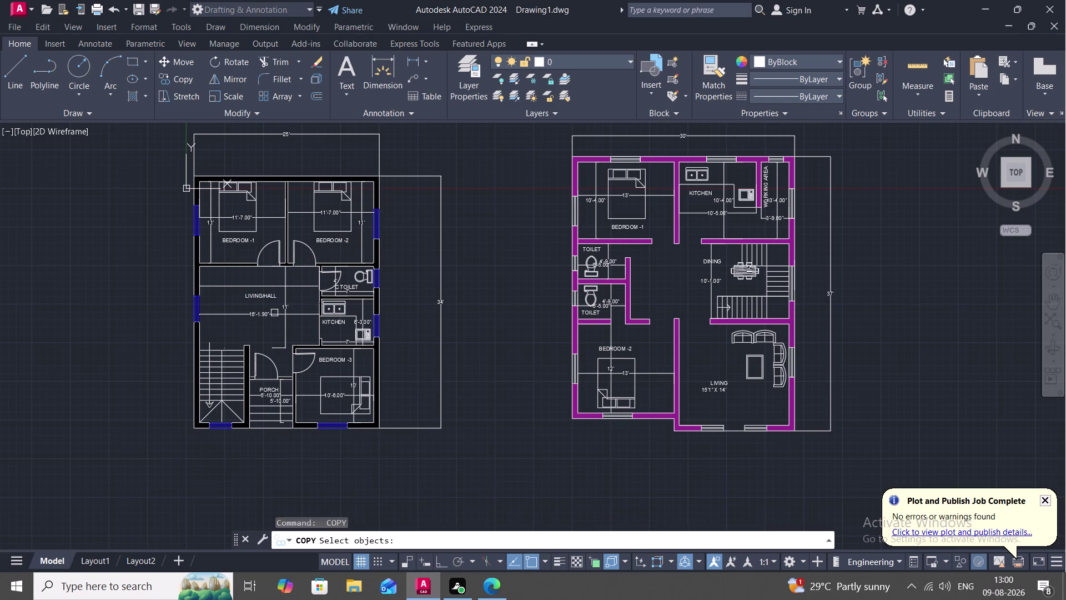
click(262, 297)
right_click(262, 297)
click(261, 297)
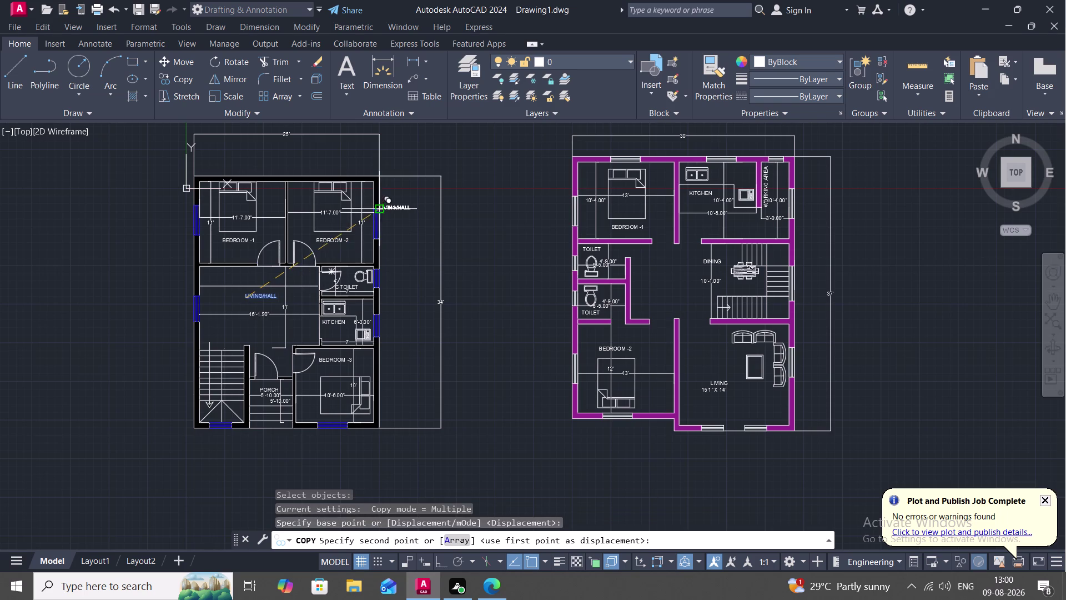
click(383, 223)
key(Escape)
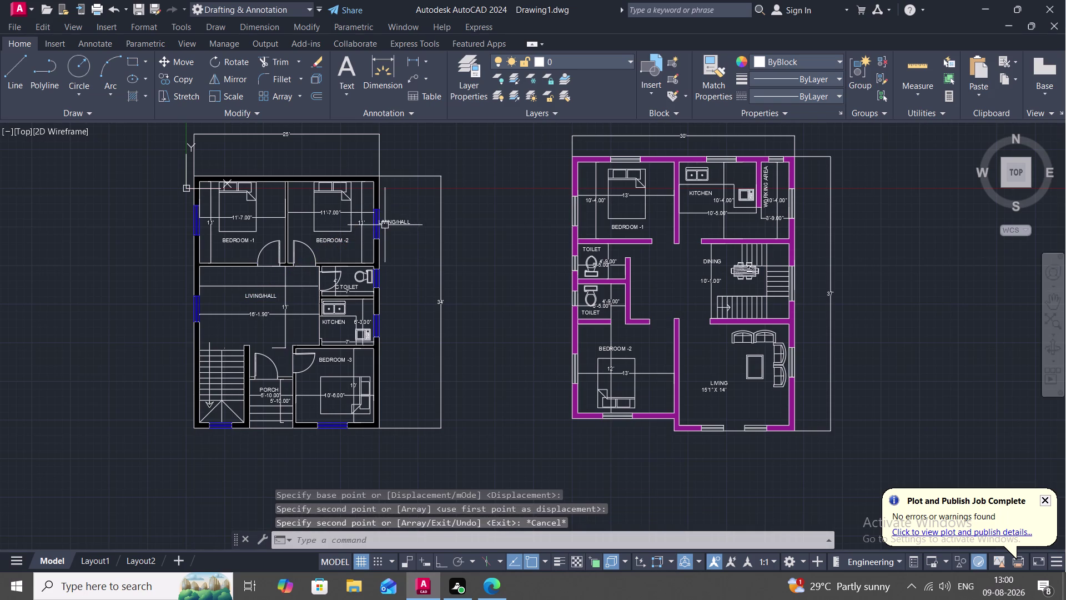
Change the copied label's text from LIVING/HALL to W.
click(393, 223)
right_click(393, 223)
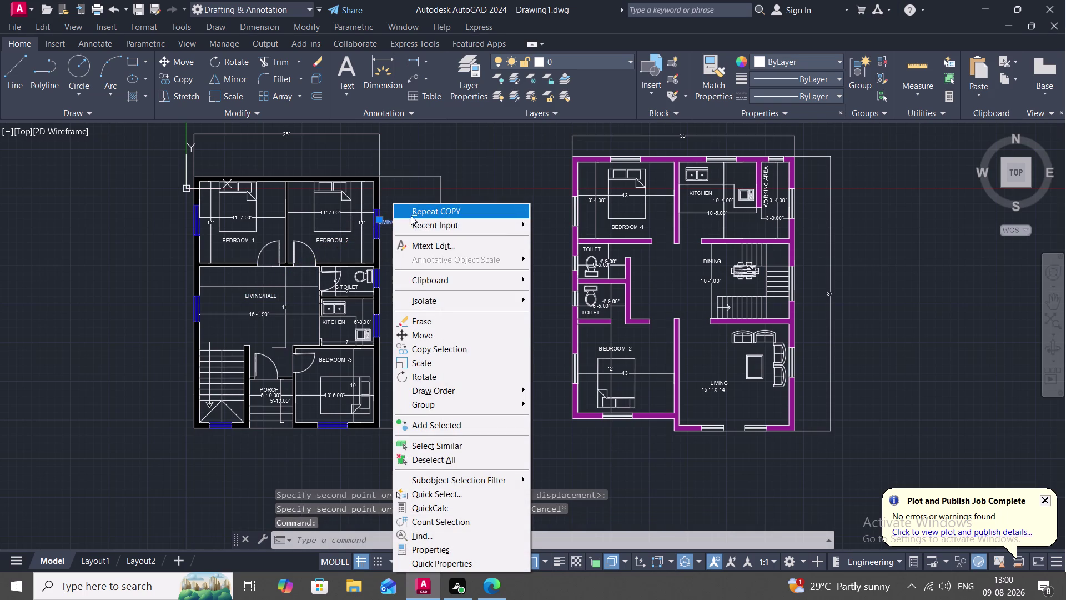
key(Escape)
click(396, 225)
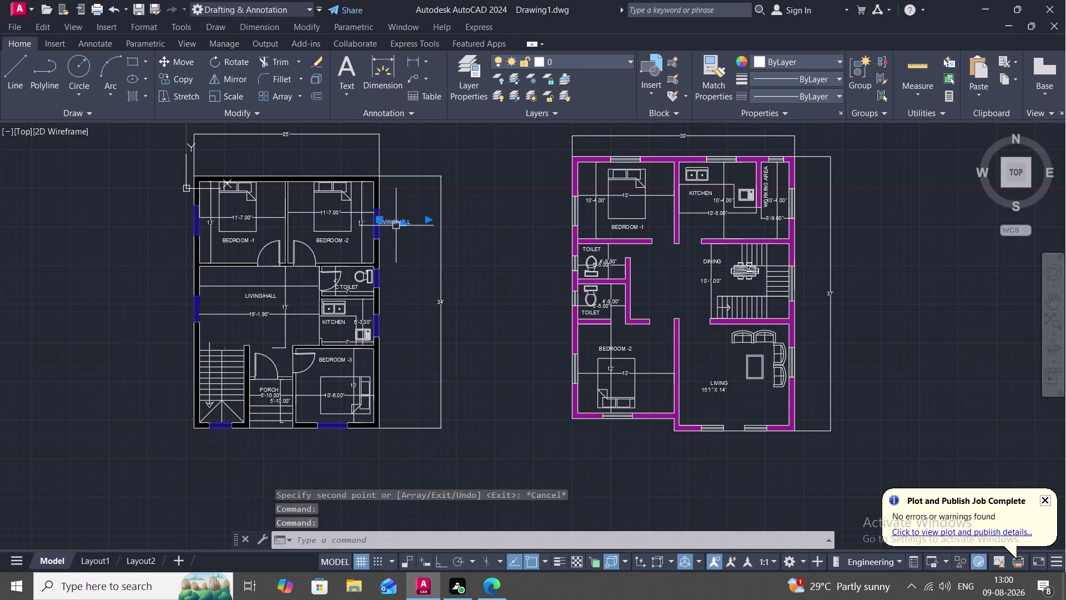
key(Escape)
click(397, 224)
right_click(396, 222)
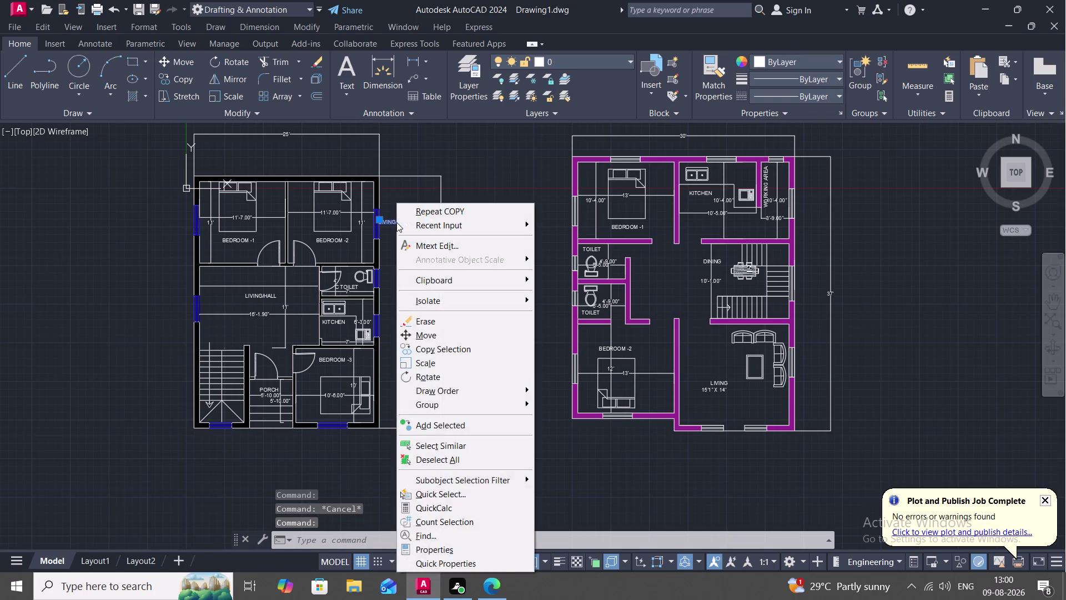
key(Escape)
double_click(395, 220)
key(Escape)
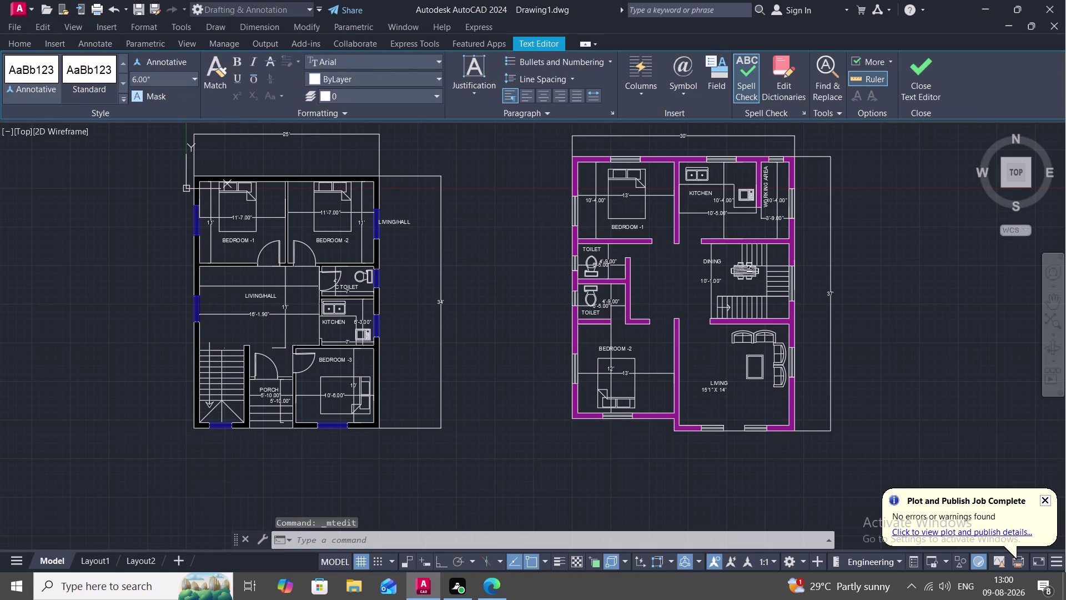
double_click(395, 222)
click(411, 221)
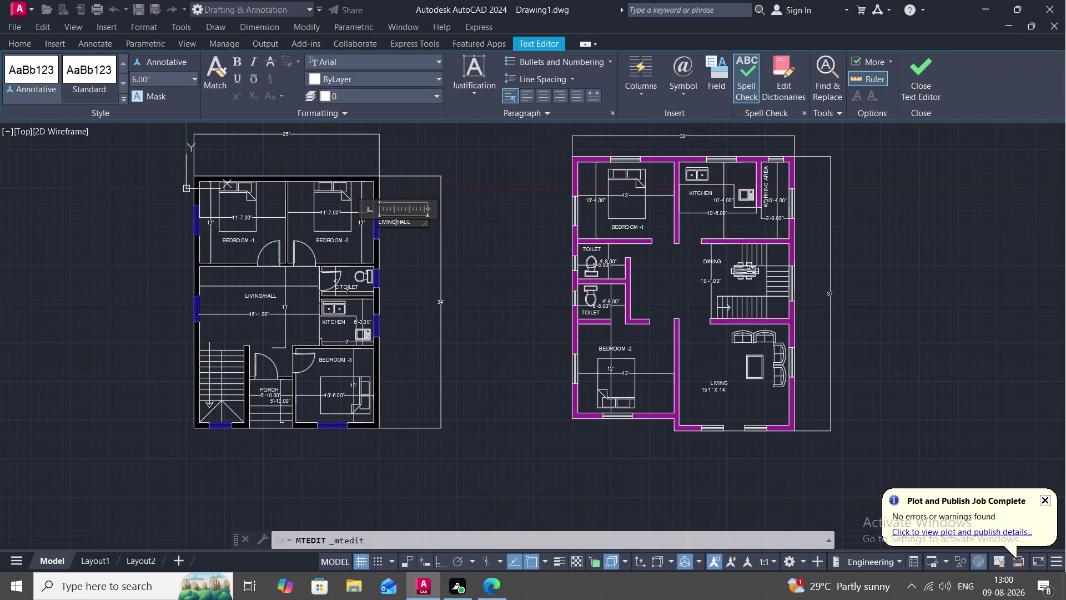
key(BackSpace)
key(BackSpace)
key(BackSpace)
key(BackSpace)
key(BackSpace)
key(BackSpace)
key(w)
click(396, 256)
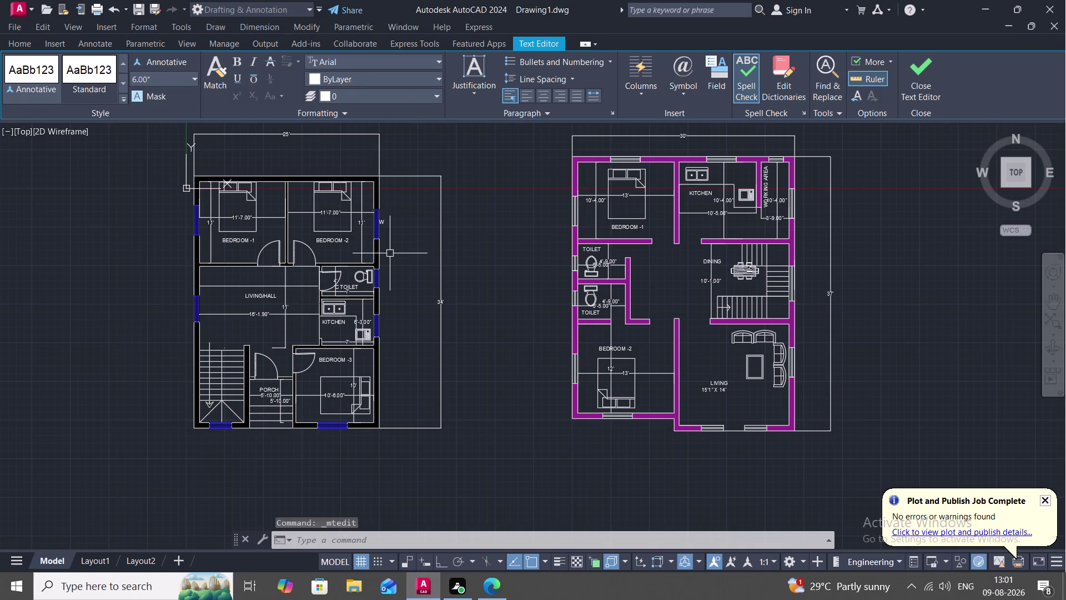
Start moving the W label, selecting it as the object to move.
key(m)
key(space)
scroll(up, 3)
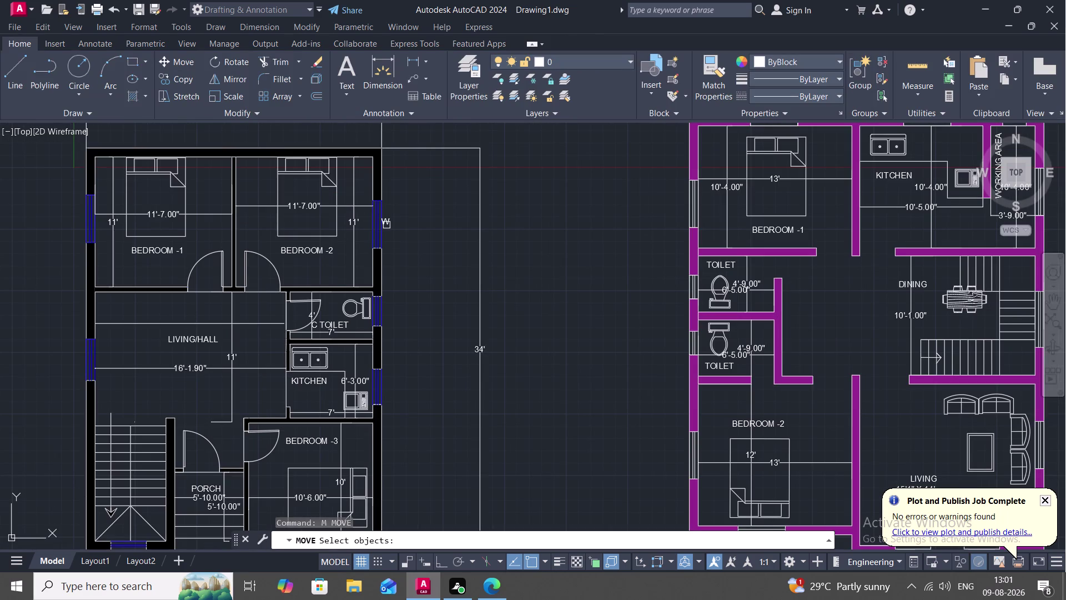
click(387, 224)
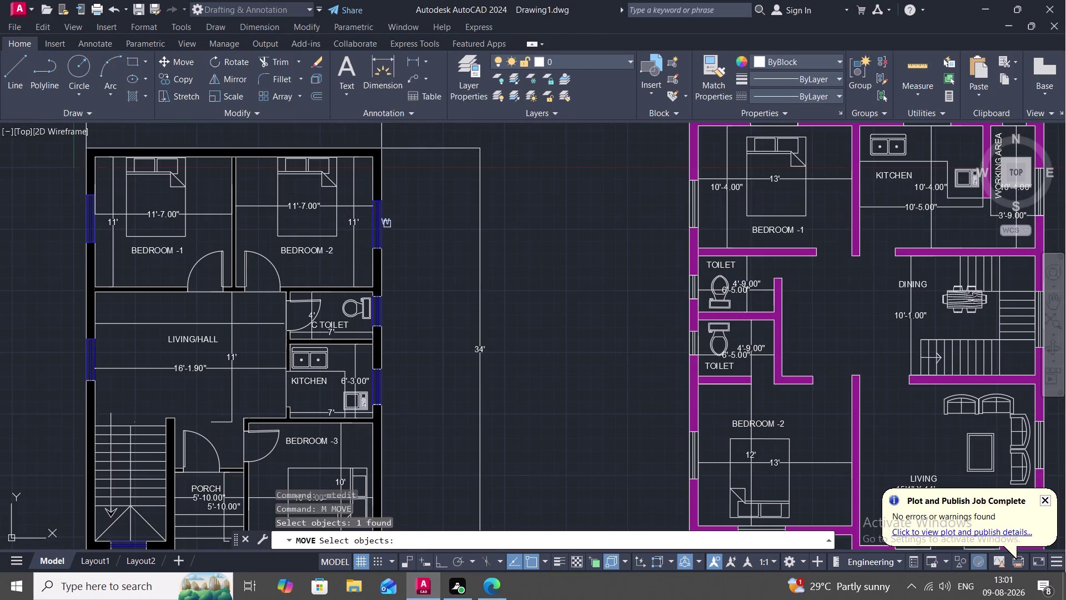
right_click(387, 224)
right_click(387, 223)
Move the W label to sit right beside the Bedroom -2 window.
click(387, 223)
key(Escape)
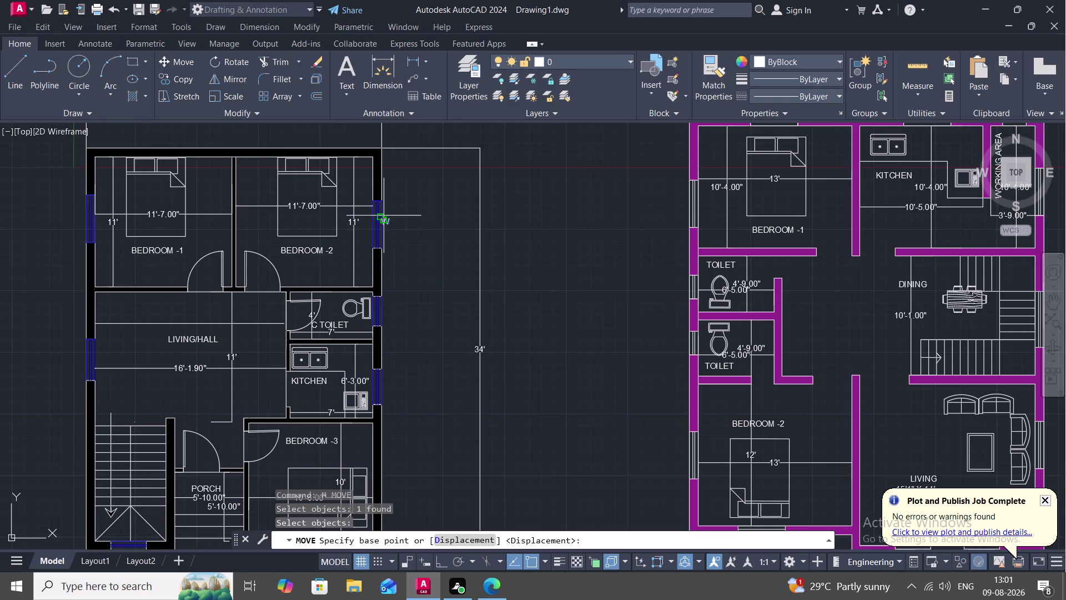
key(Escape)
click(388, 222)
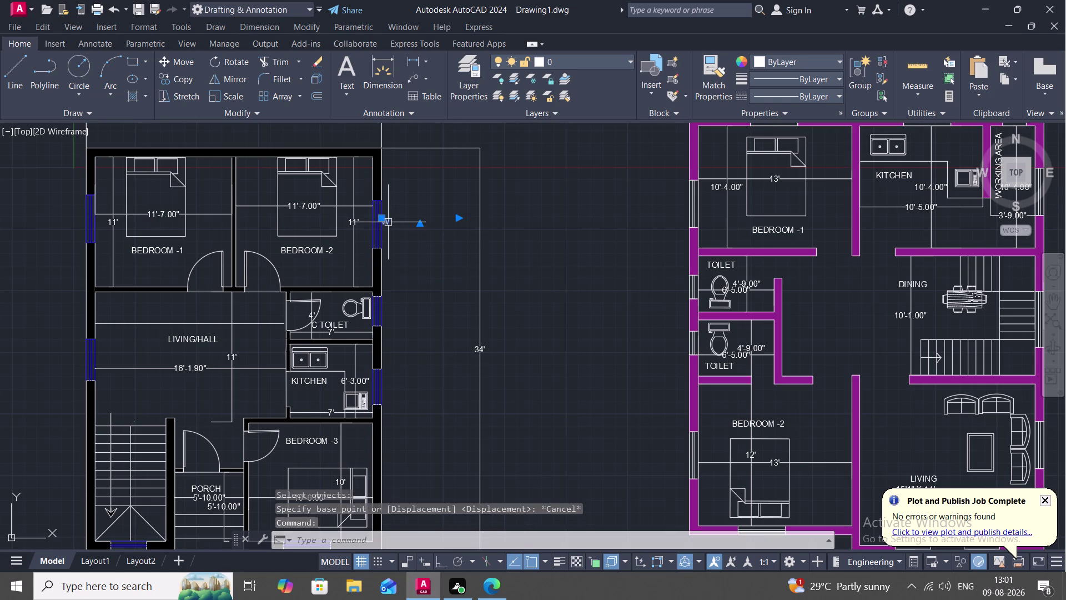
right_click(388, 222)
click(388, 222)
key(Escape)
key(Escape)
key(space)
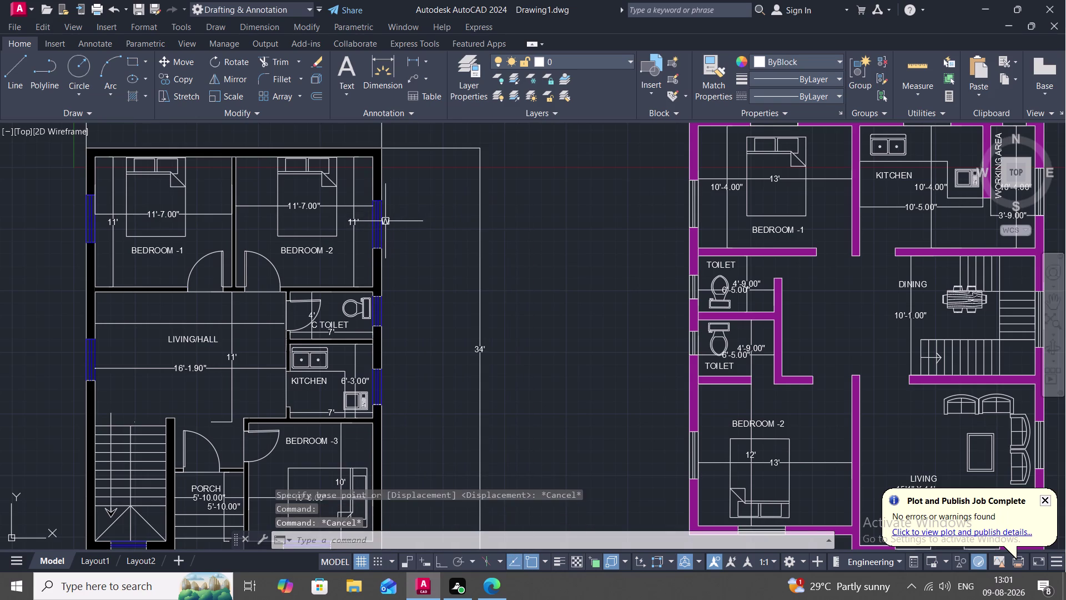
click(386, 221)
right_click(385, 221)
click(385, 220)
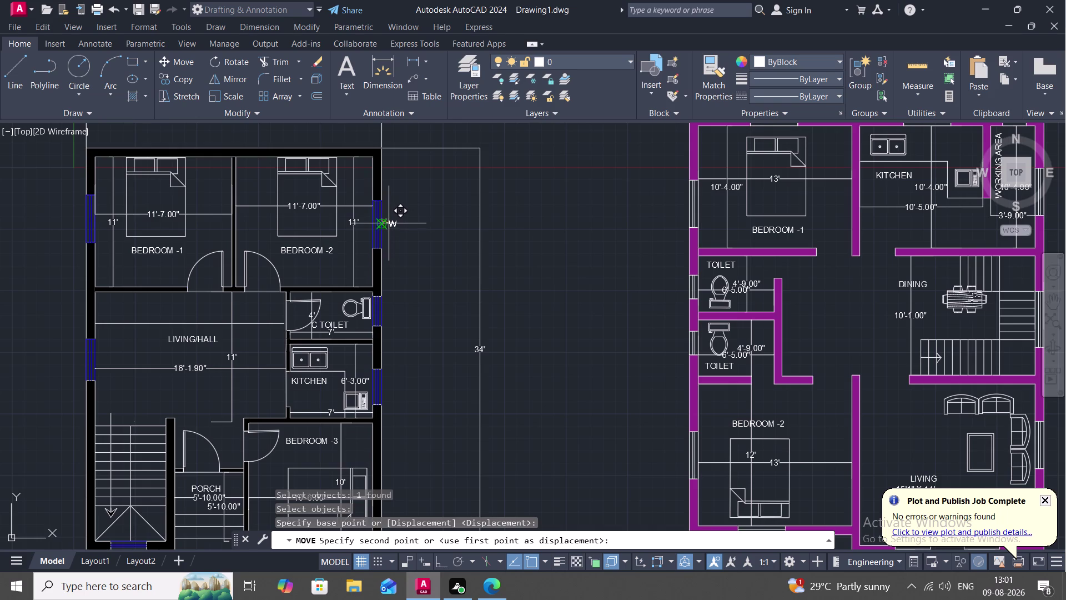
click(388, 220)
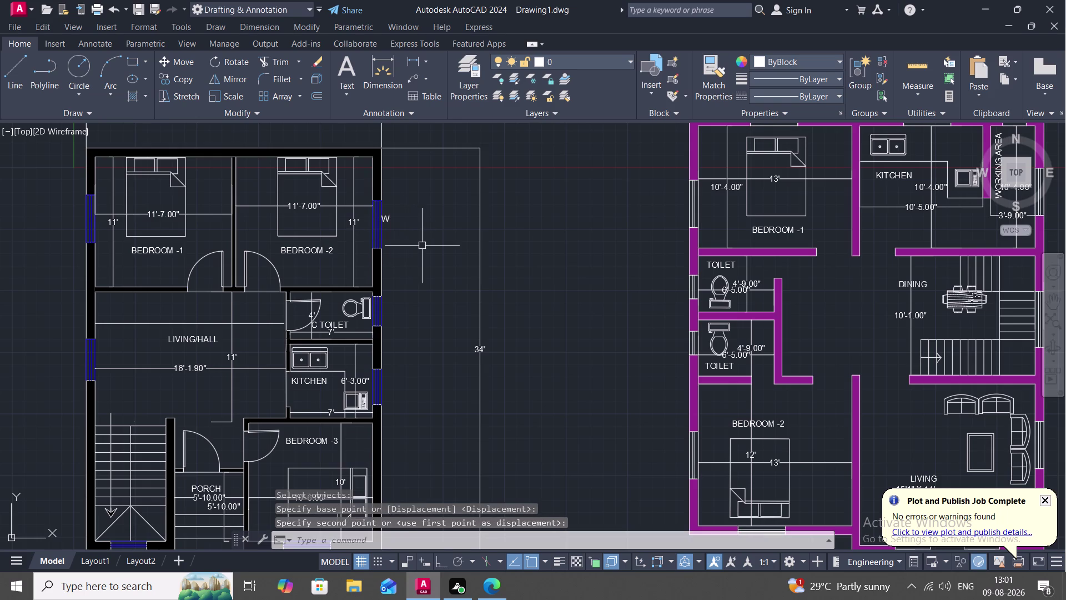
Start the COPY command to duplicate the W label.
key(c)
key(o)
key(space)
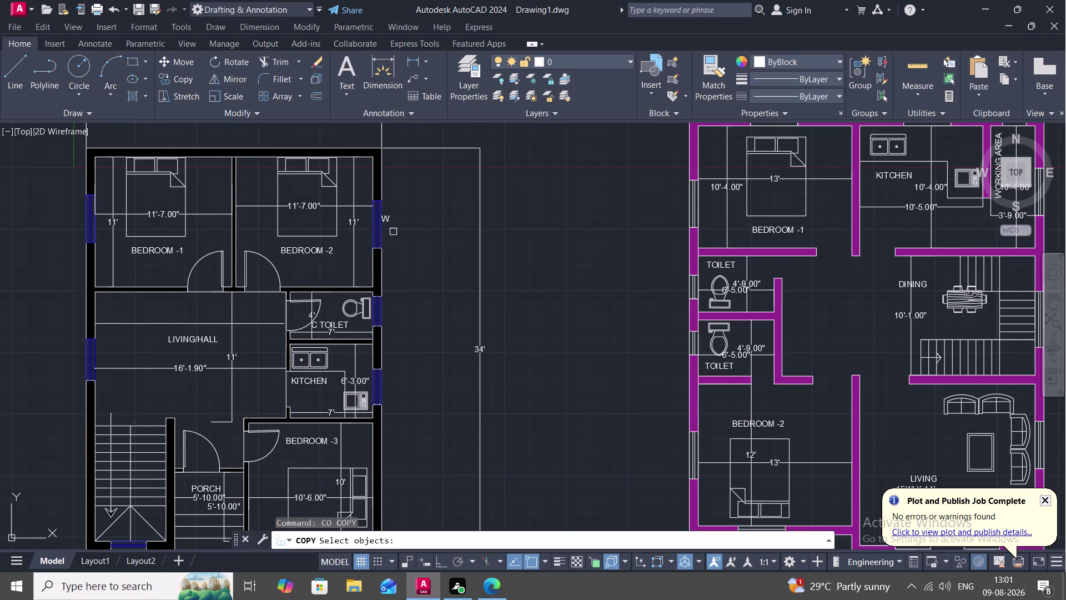
Copy the W label to the ground floor's kitchen window and the Bedroom -3 and porch bottom windows.
click(389, 217)
right_click(389, 217)
click(388, 217)
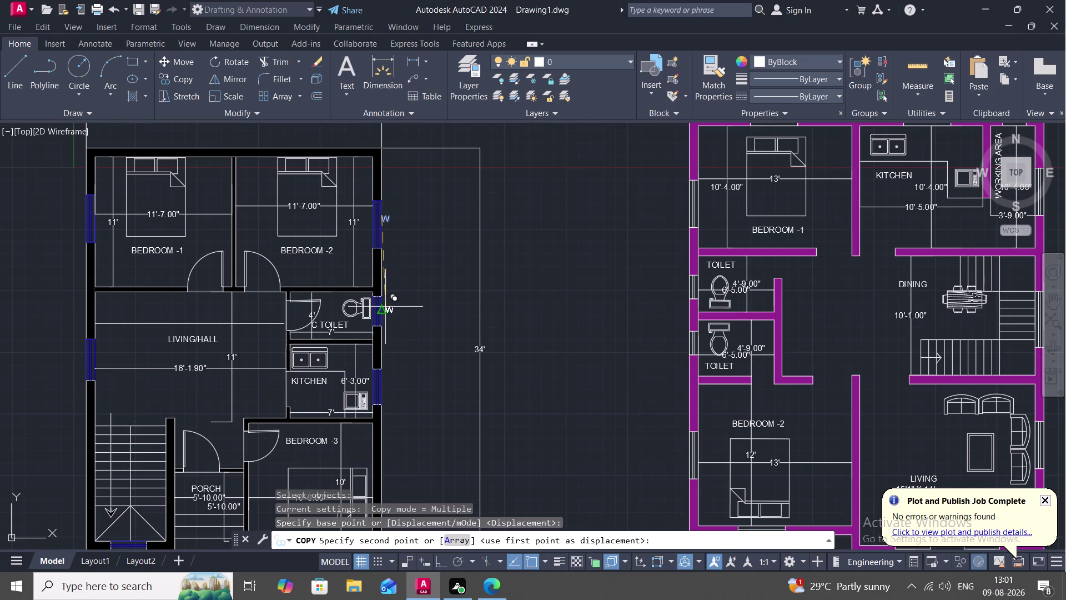
click(386, 385)
middle_drag(396, 420, 367, 327)
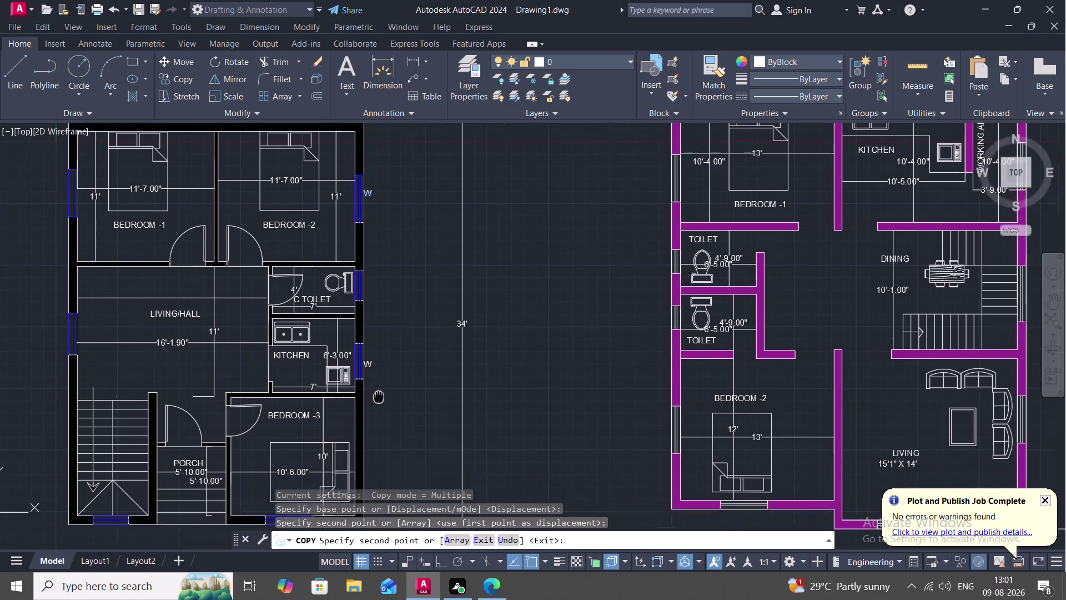
middle_drag(366, 327, 366, 315)
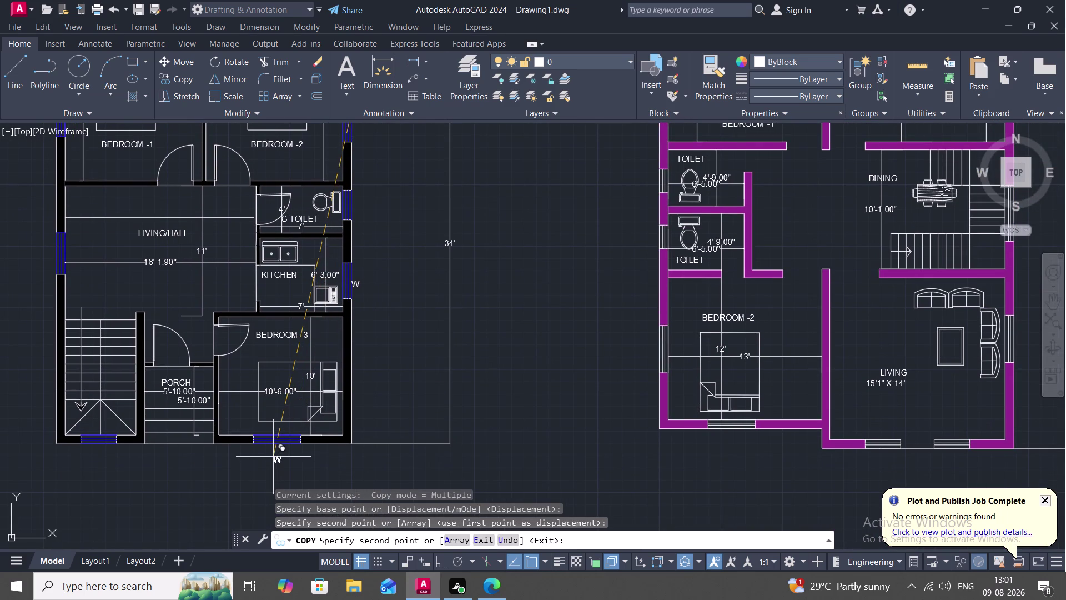
click(274, 451)
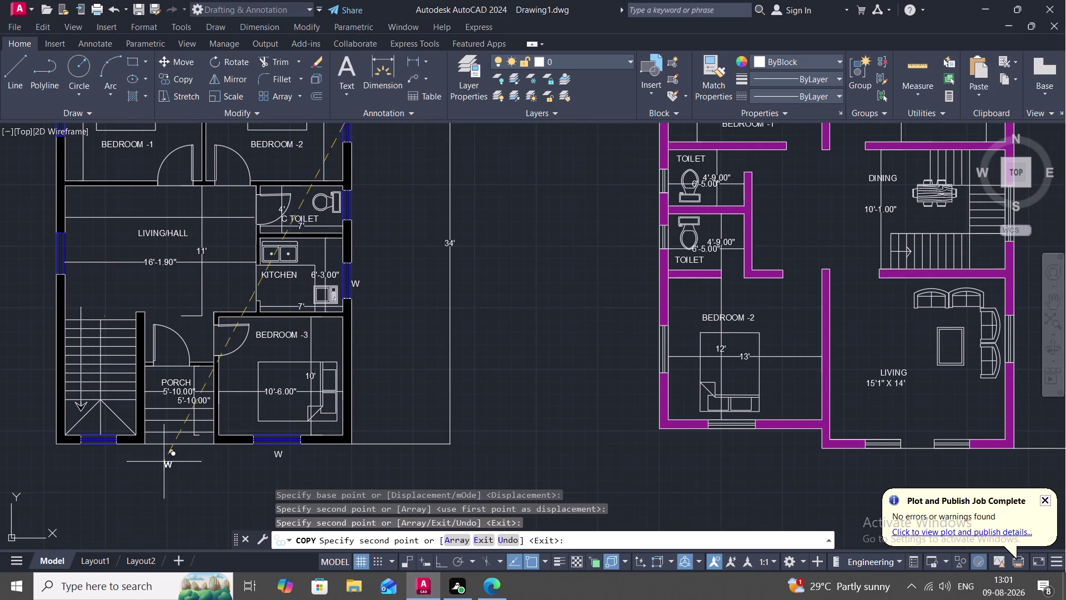
click(94, 451)
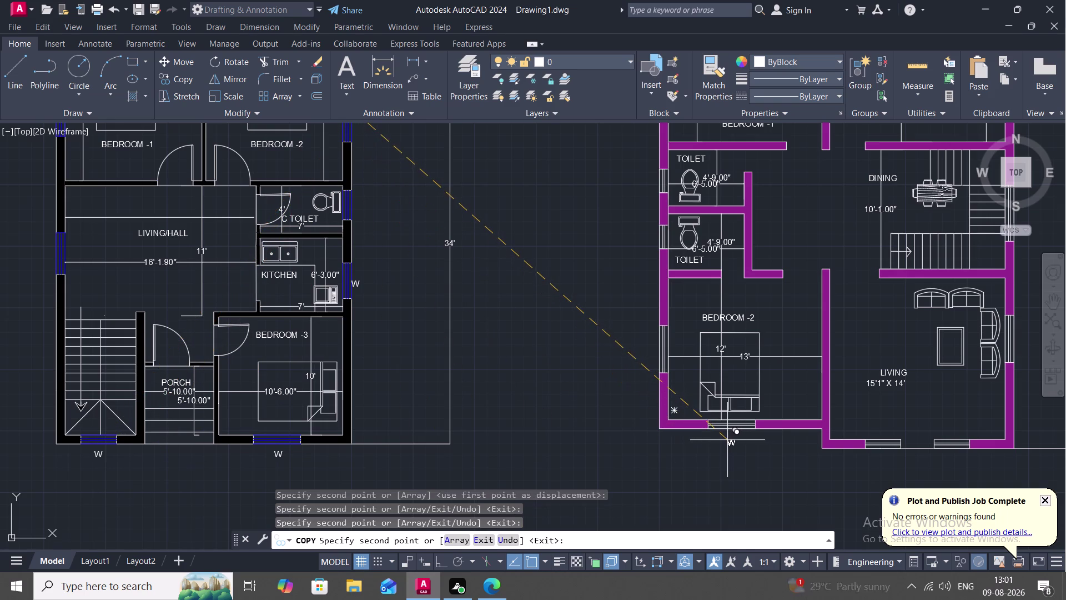
Place W copies at the east plan's Bedroom -2, living room and right-side windows.
click(727, 435)
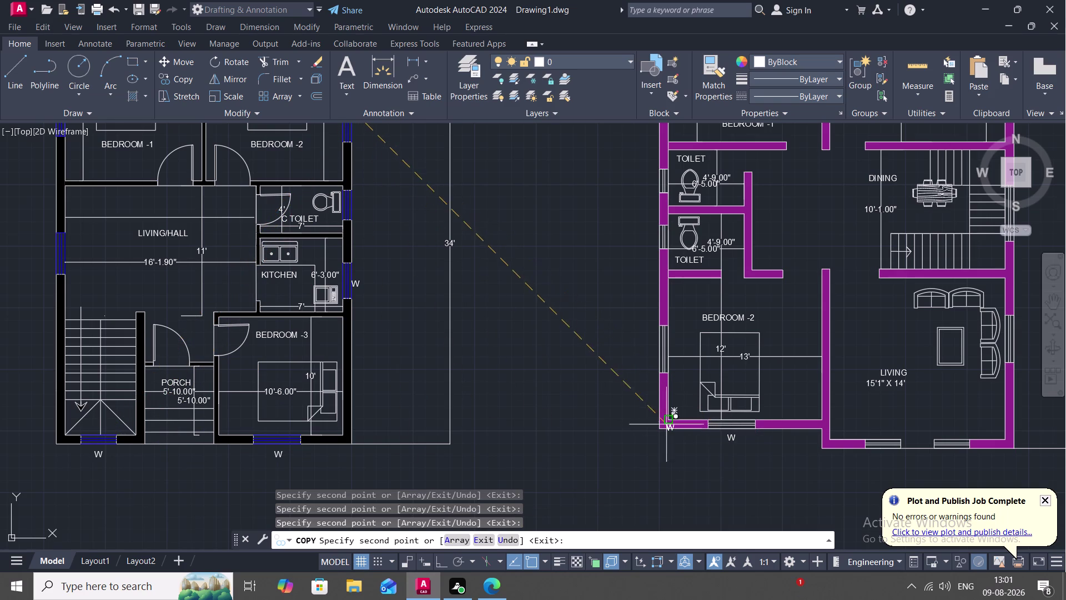
click(644, 347)
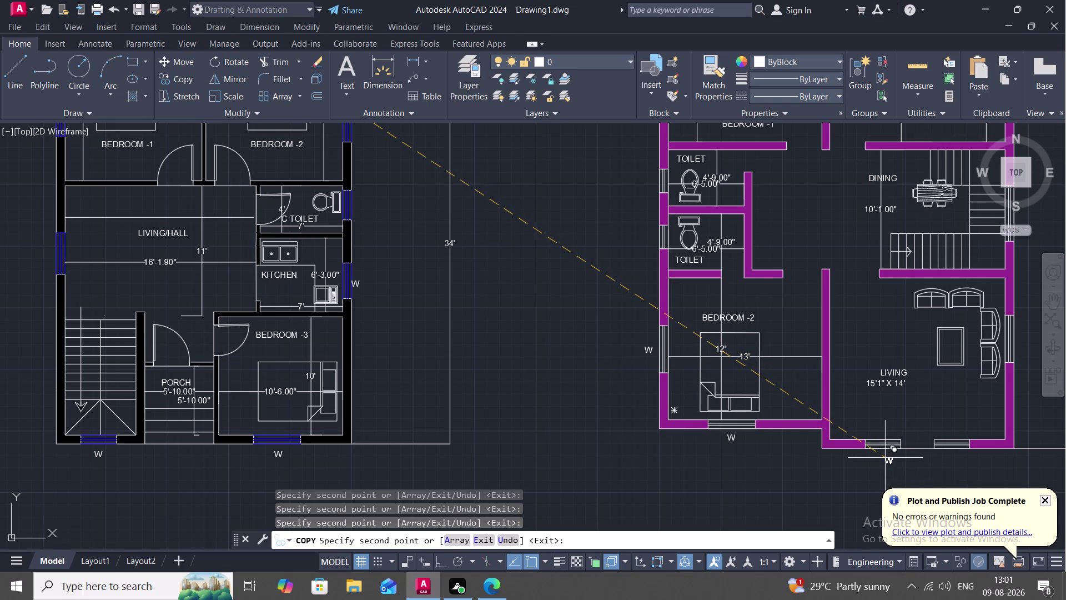
click(882, 456)
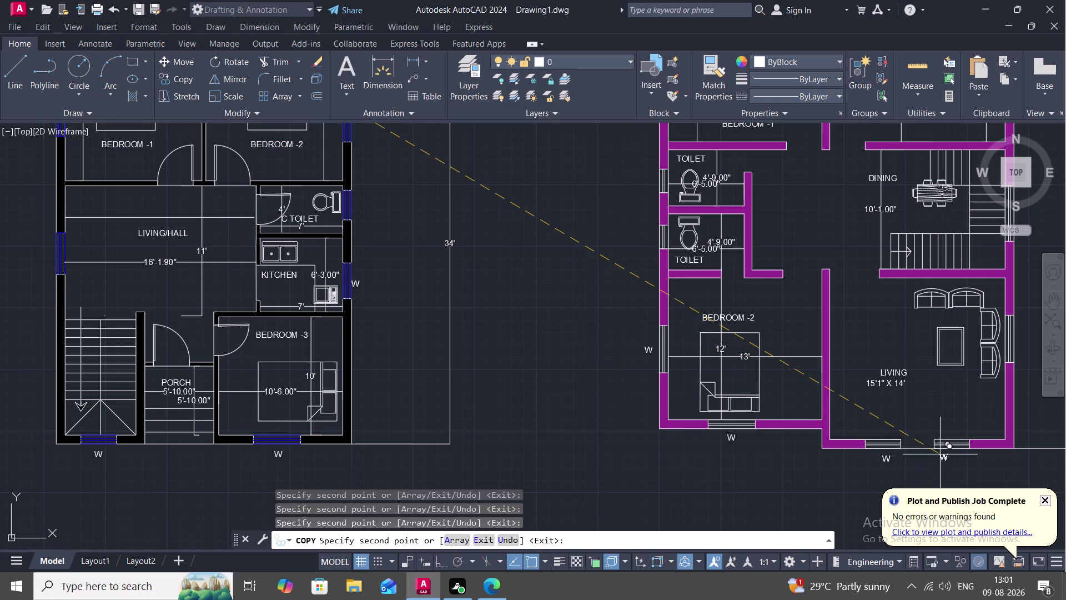
click(949, 454)
middle_drag(935, 399, 811, 456)
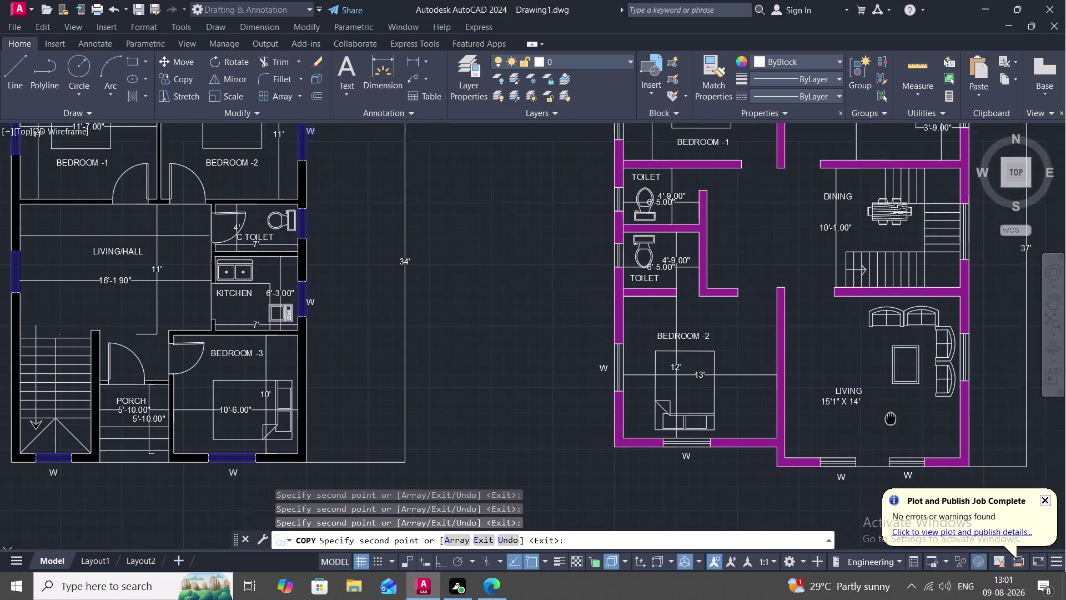
click(897, 392)
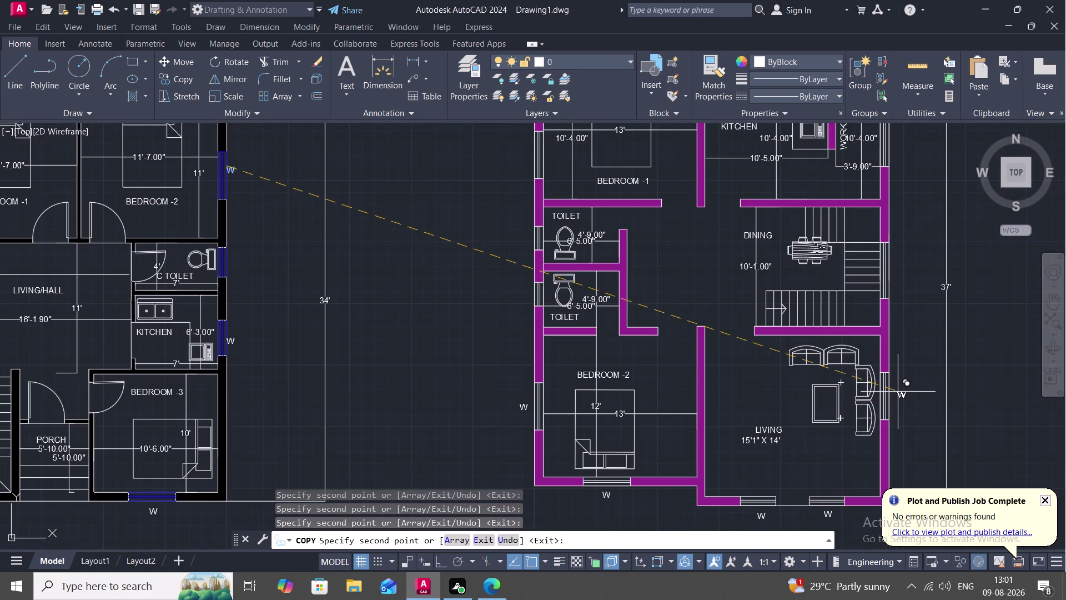
click(896, 268)
Place W copies at the east plan's kitchen, working area and Bedroom -1 windows.
middle_drag(836, 241, 795, 410)
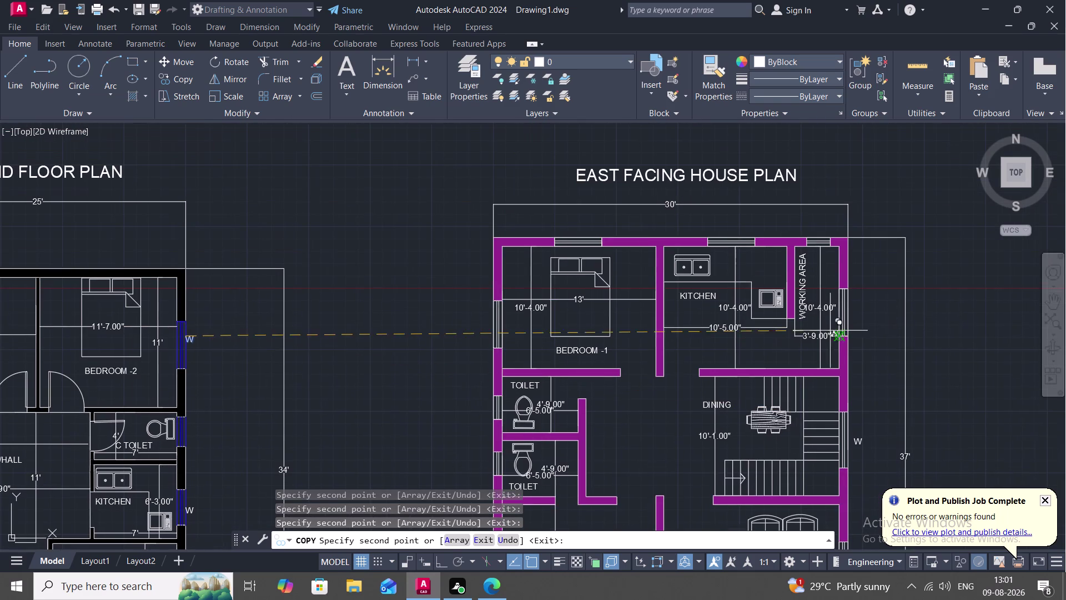
click(855, 309)
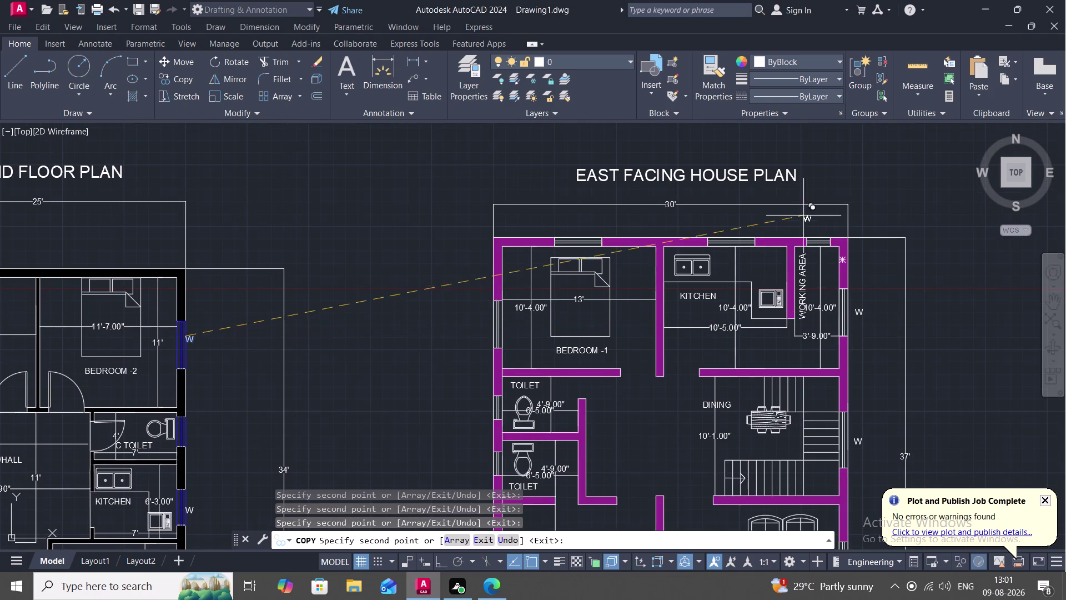
click(814, 225)
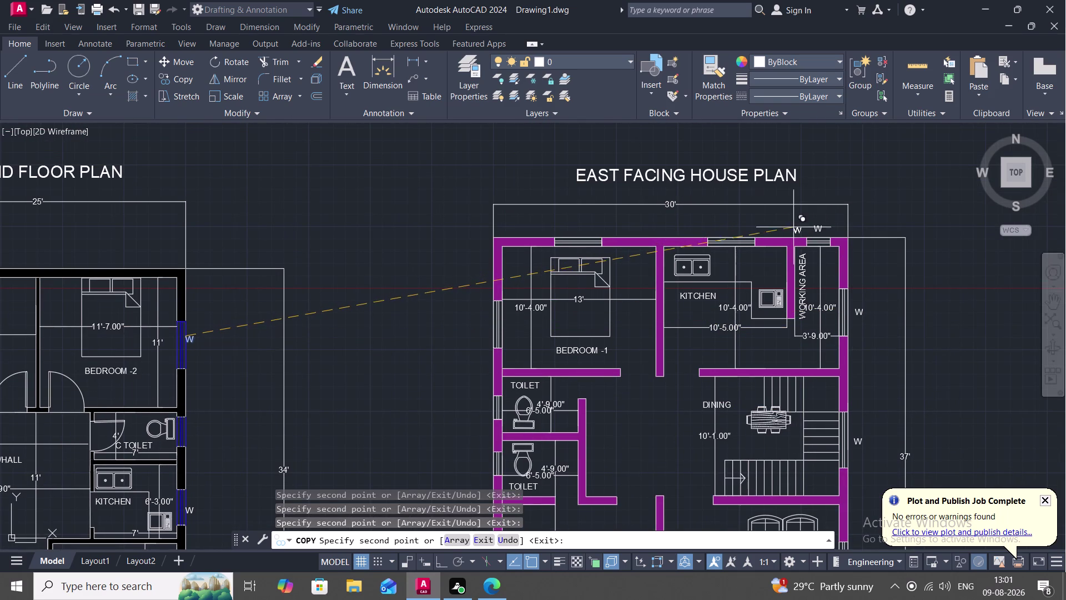
click(729, 227)
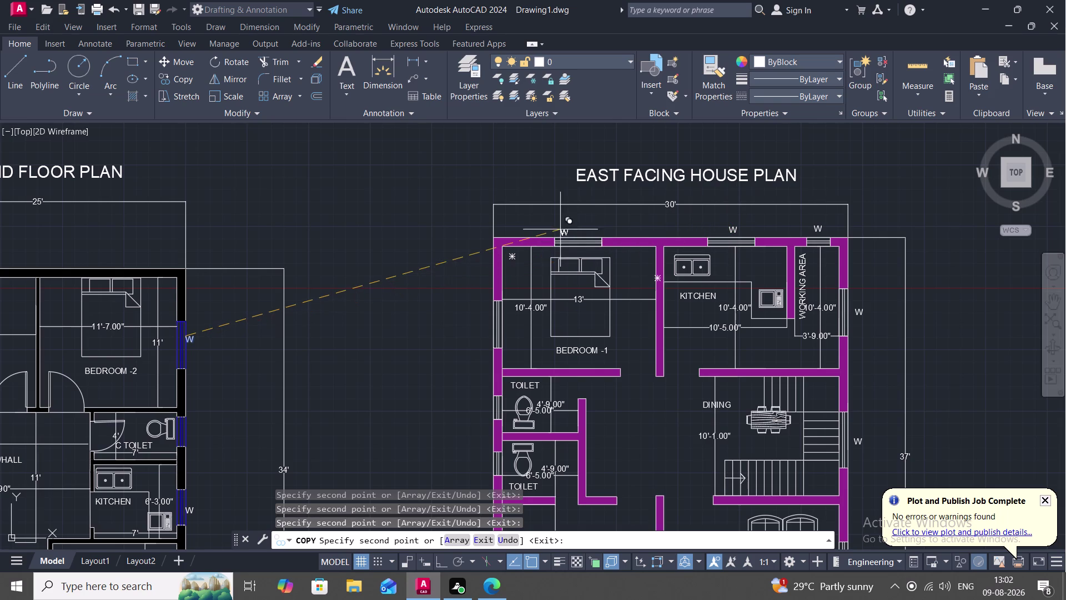
click(575, 227)
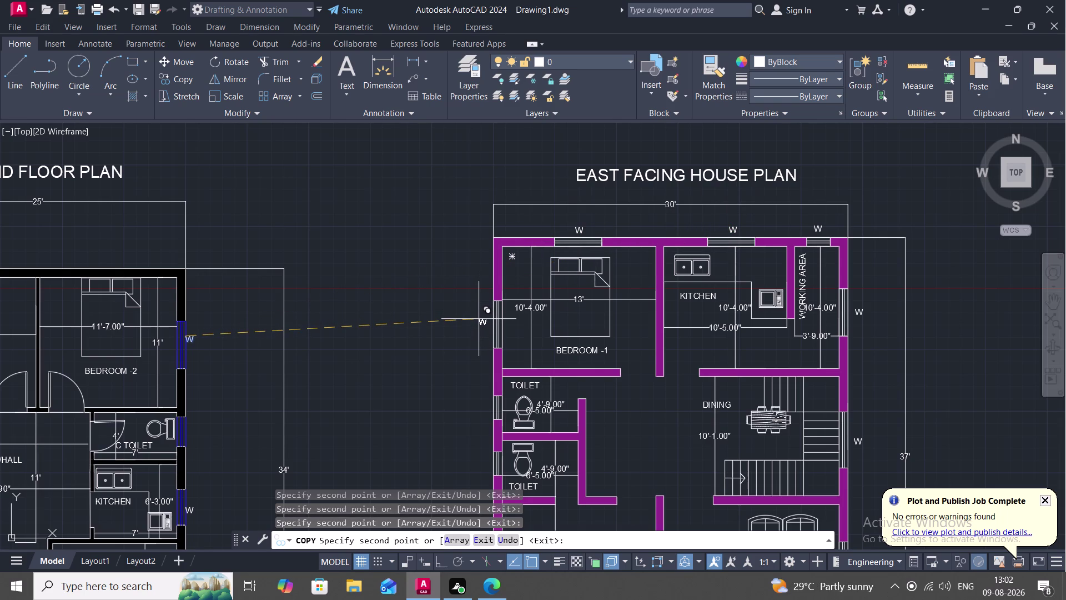
click(478, 319)
middle_drag(463, 344, 471, 238)
Place W labels beside the Bedroom -1 and Living/Hall left windows, then end copying.
scroll(down, 3)
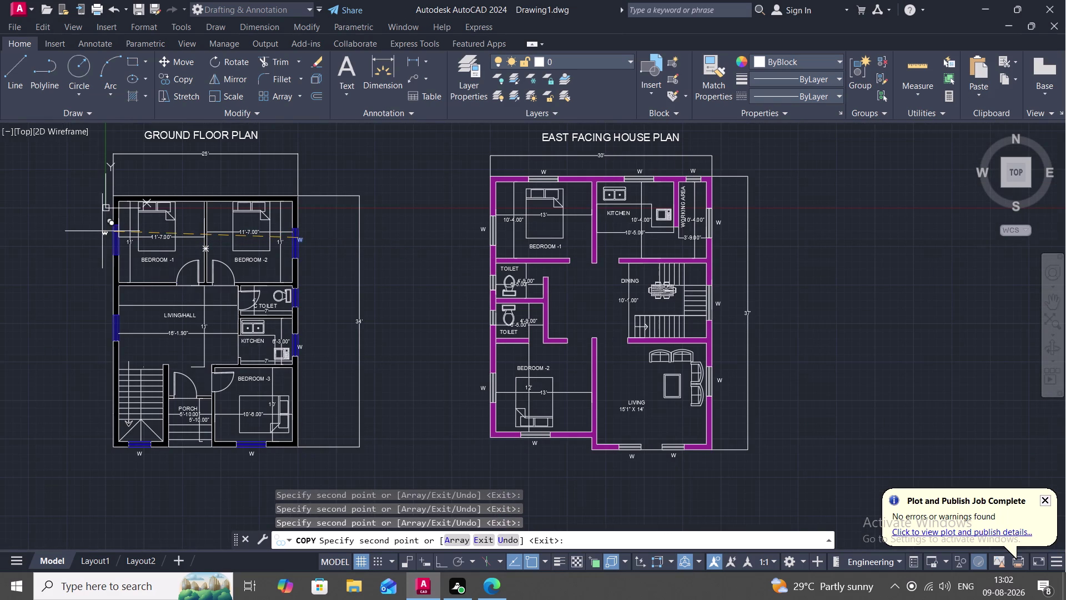
middle_drag(102, 231, 189, 238)
scroll(up, 3)
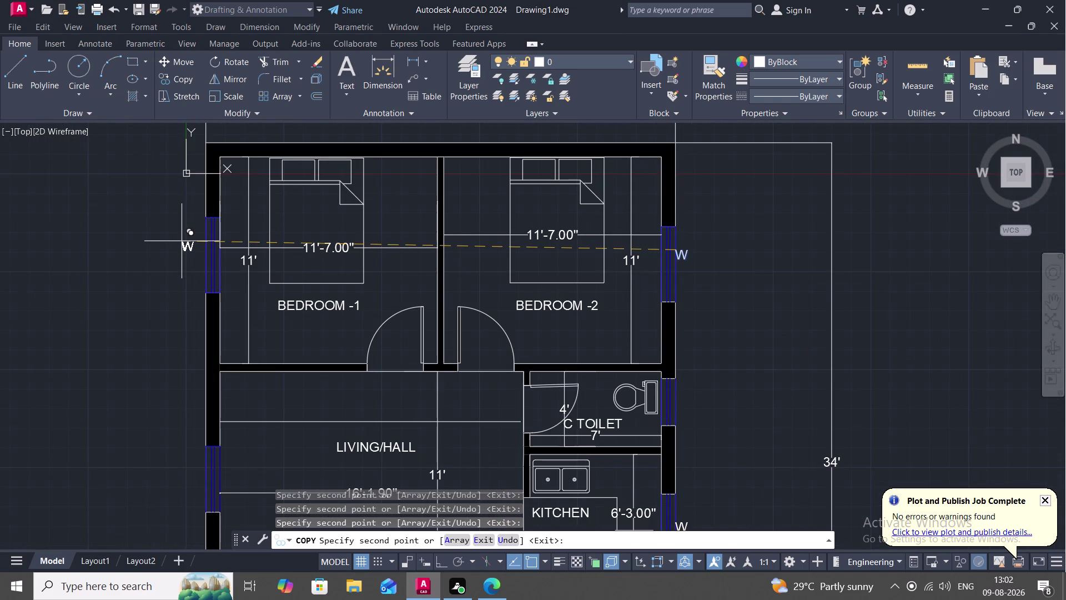
click(183, 246)
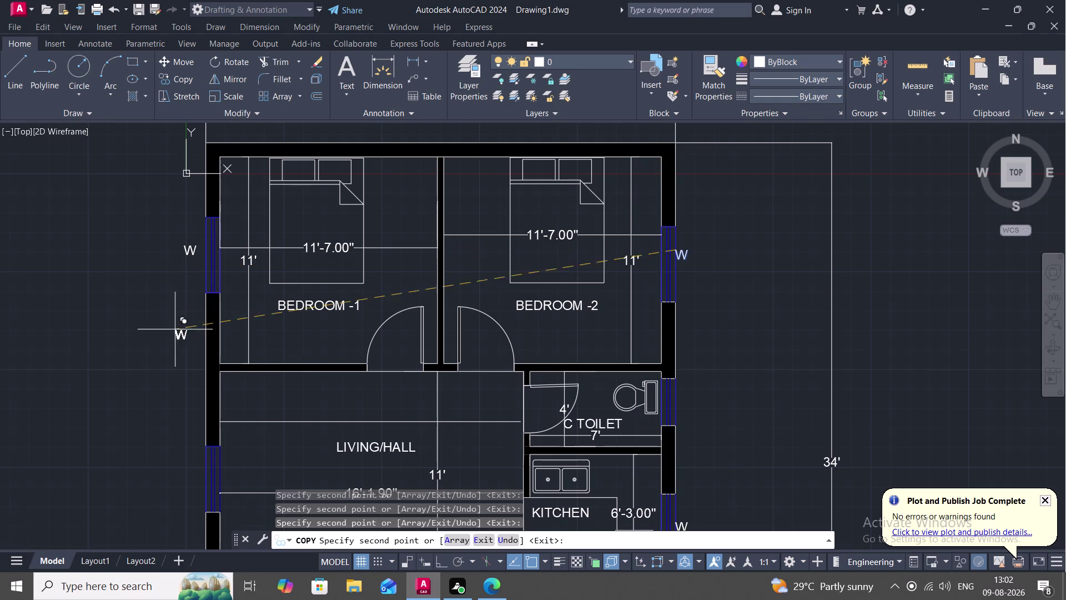
click(185, 474)
scroll(down, 3)
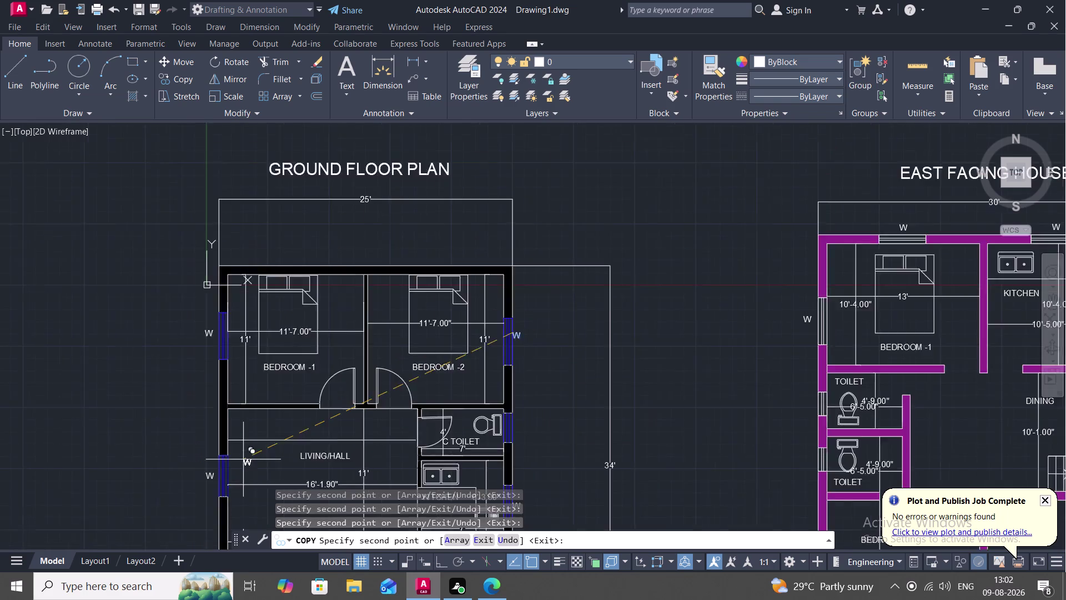
scroll(down, 3)
middle_drag(253, 394, 240, 262)
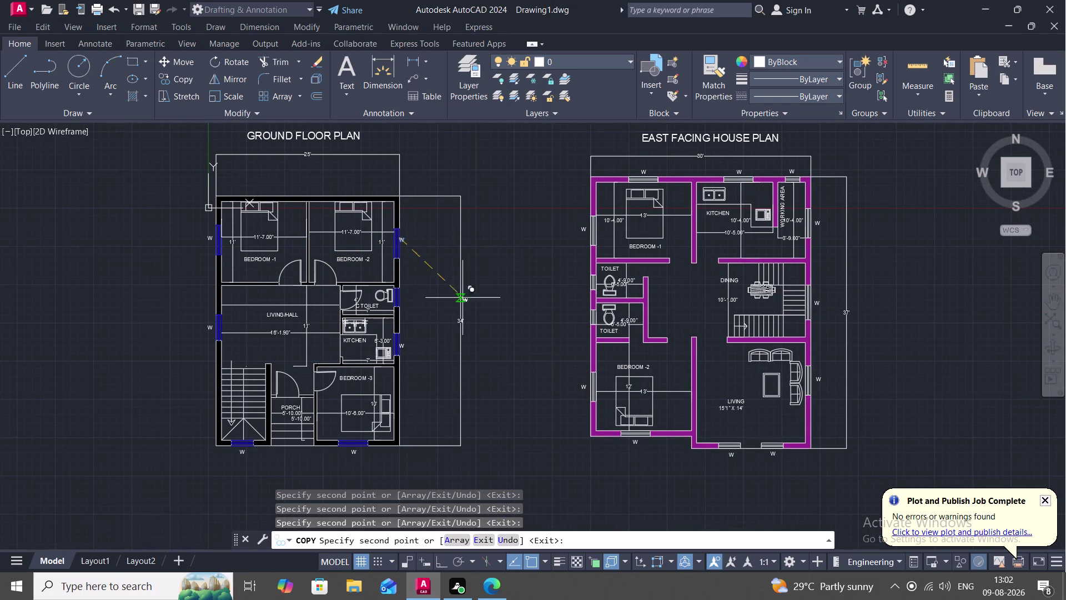
scroll(up, 3)
key(Escape)
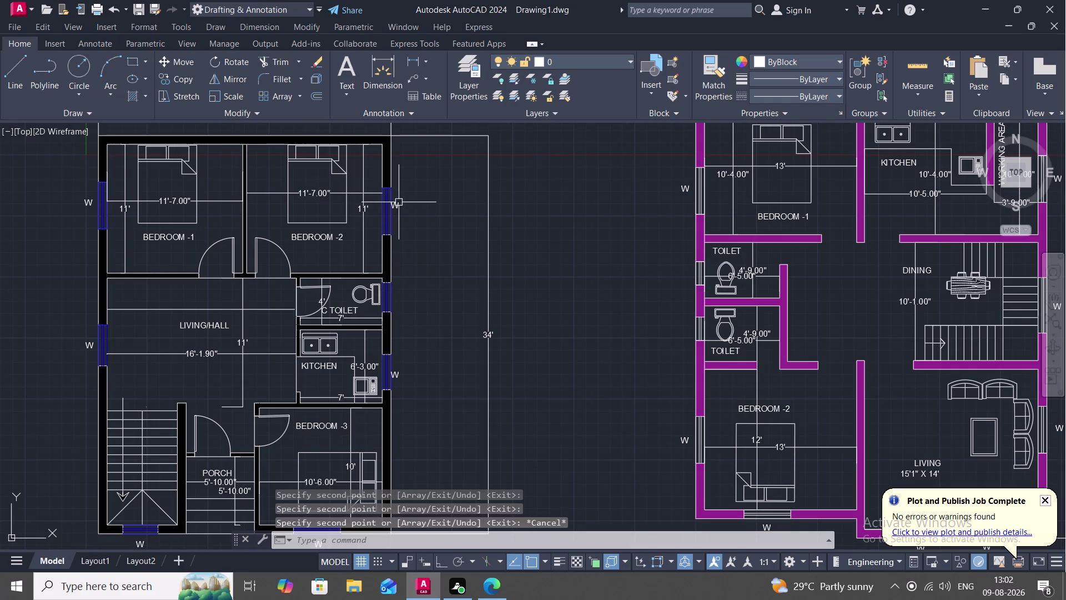
Copy the Bedroom -2 W label down to the C TOILET's right-wall window.
text(CO)
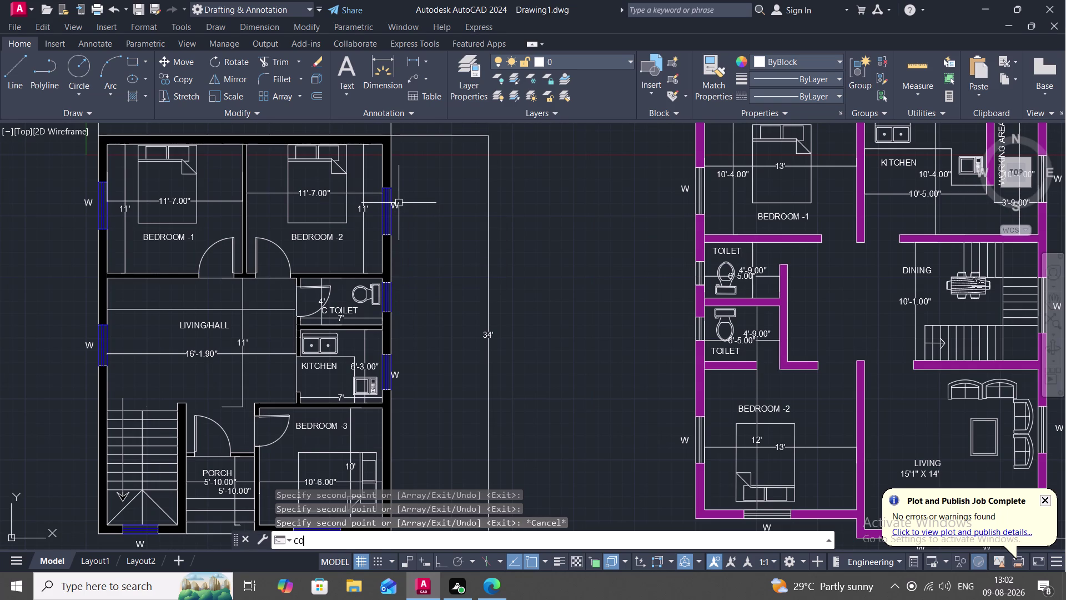
key(space)
click(396, 202)
right_click(396, 202)
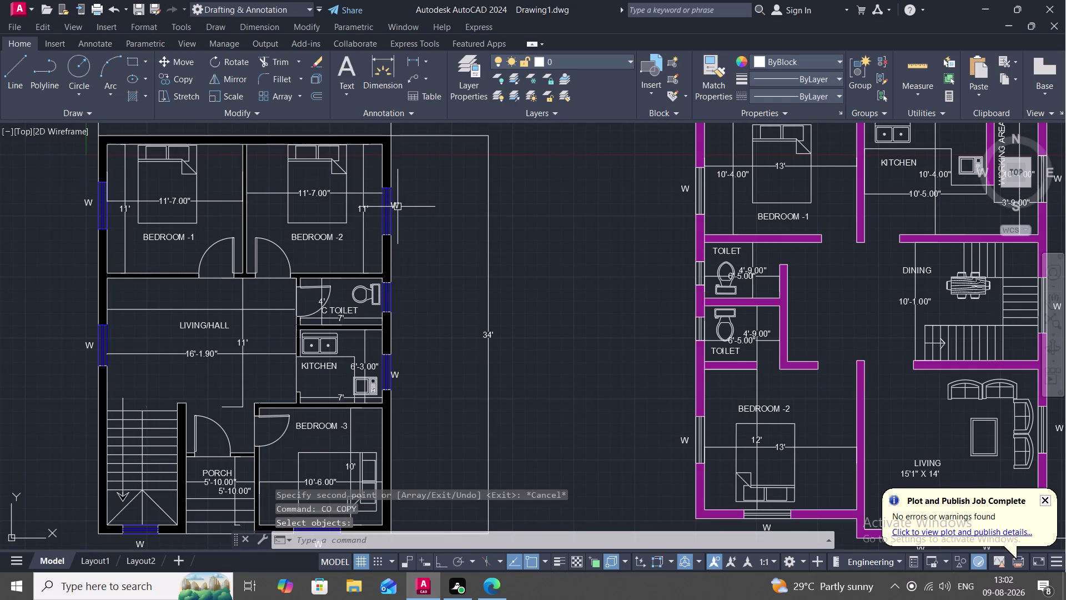
text(CO)
key(space)
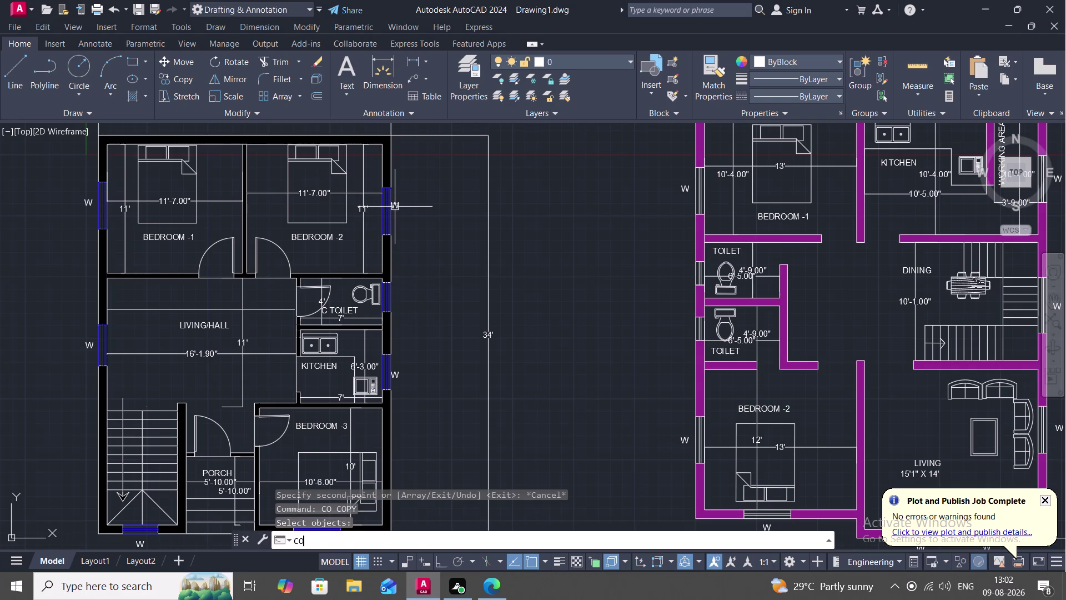
click(395, 206)
right_click(395, 207)
click(394, 206)
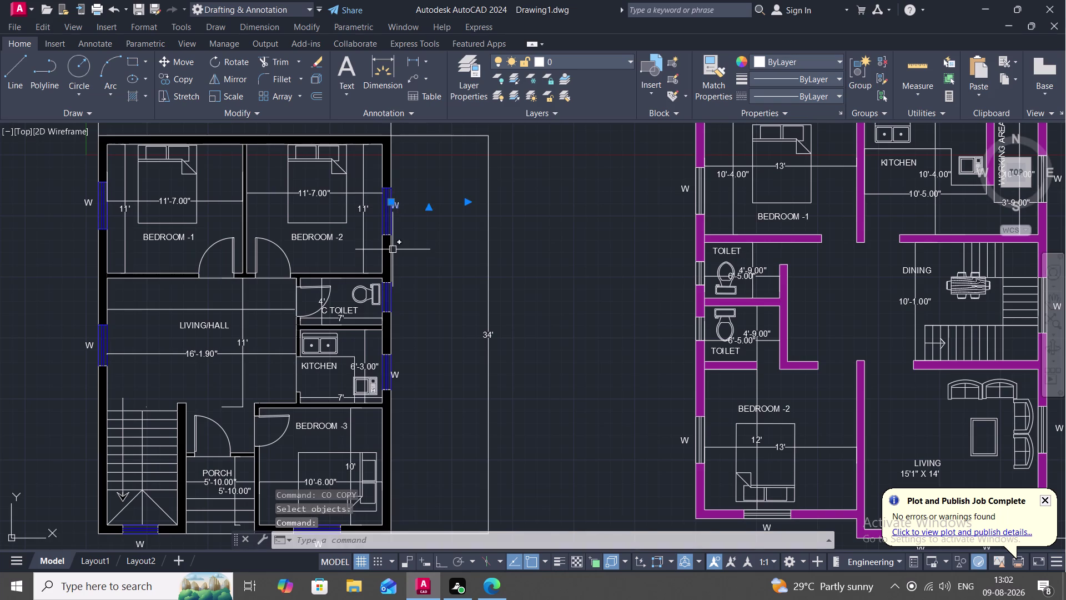
key(space)
click(400, 208)
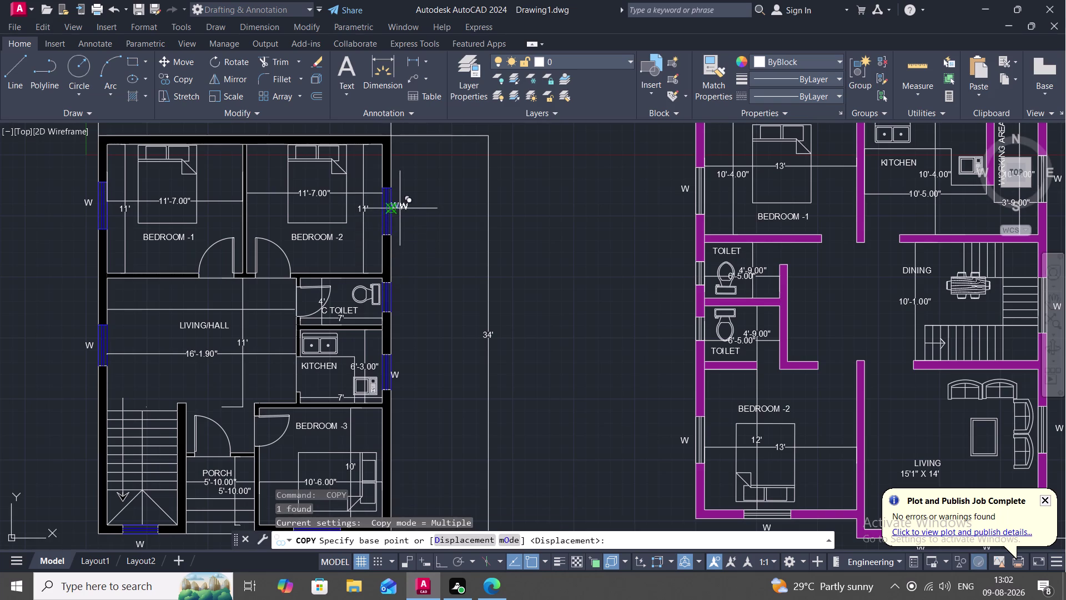
click(395, 299)
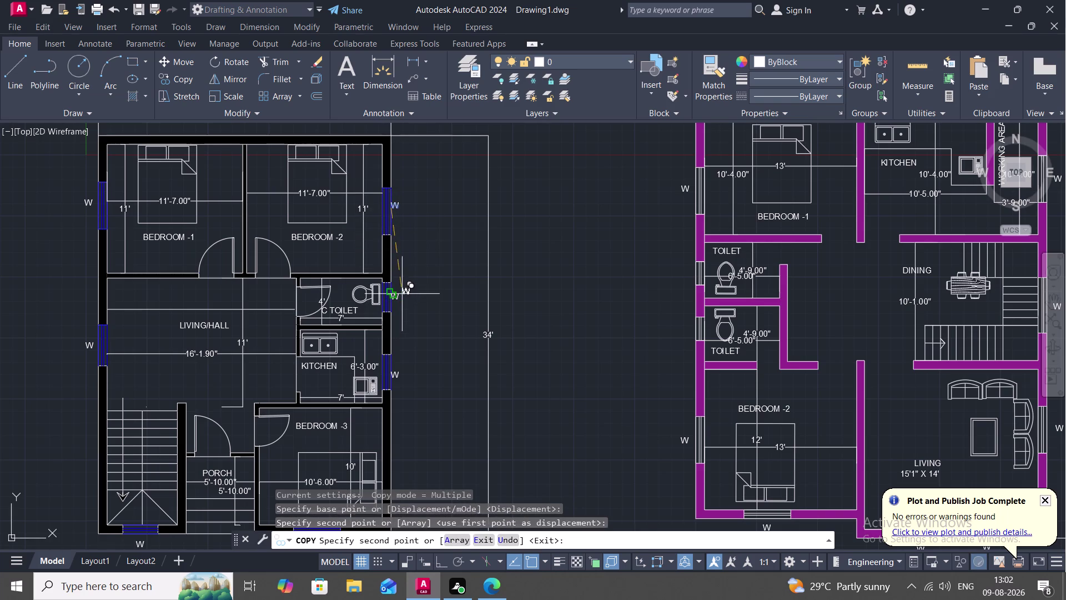
key(Escape)
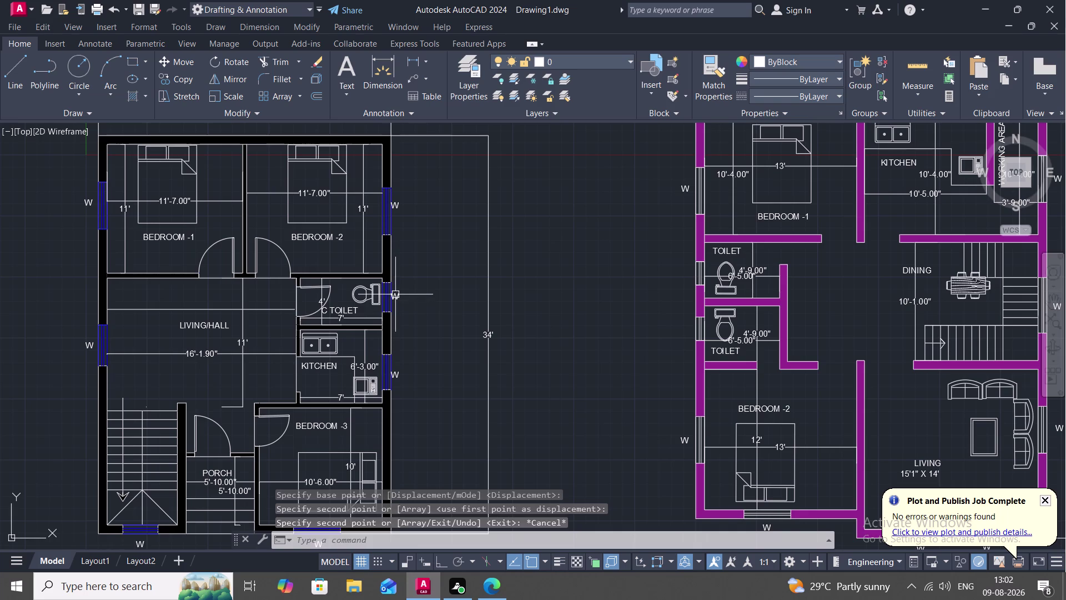
Nudge the toilet window's W label into place beside the window.
text(M)
key(space)
click(397, 294)
right_click(396, 295)
click(396, 295)
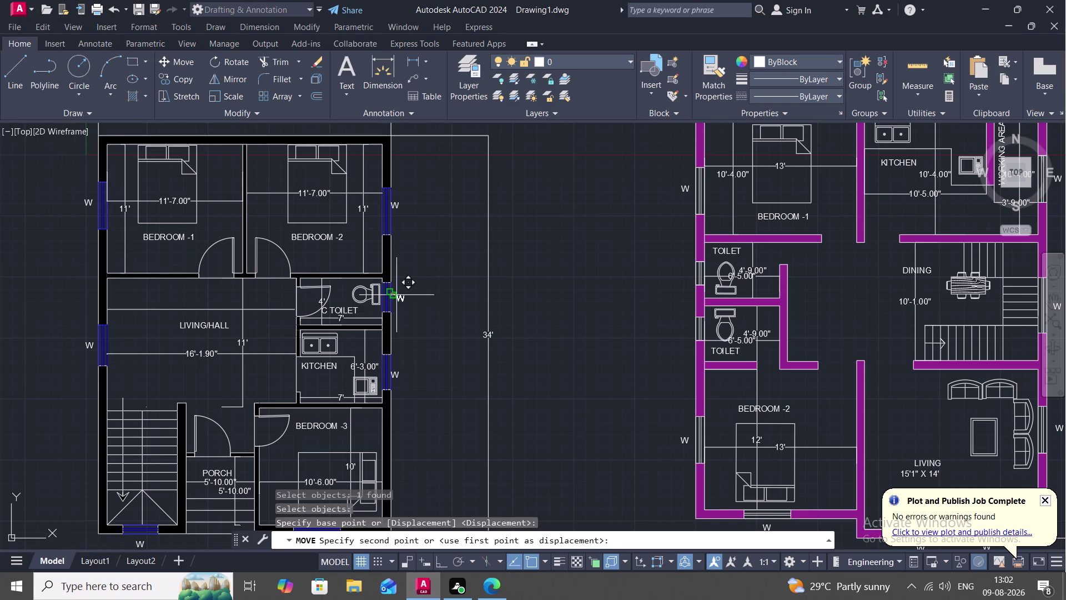
click(400, 293)
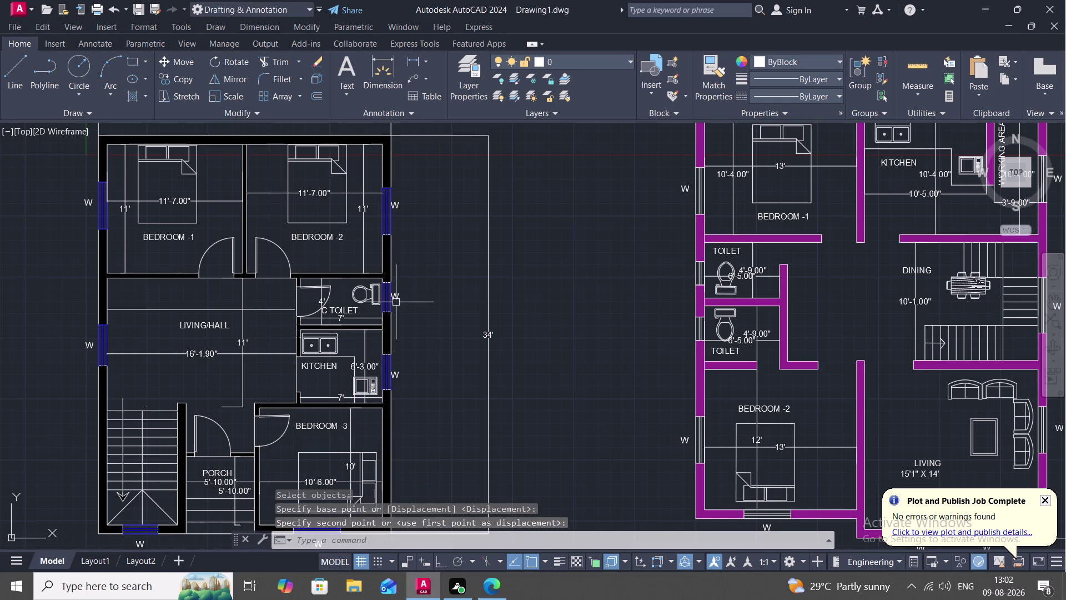
click(395, 296)
key(Escape)
Change the ground floor toilet window label text to V.
double_click(395, 297)
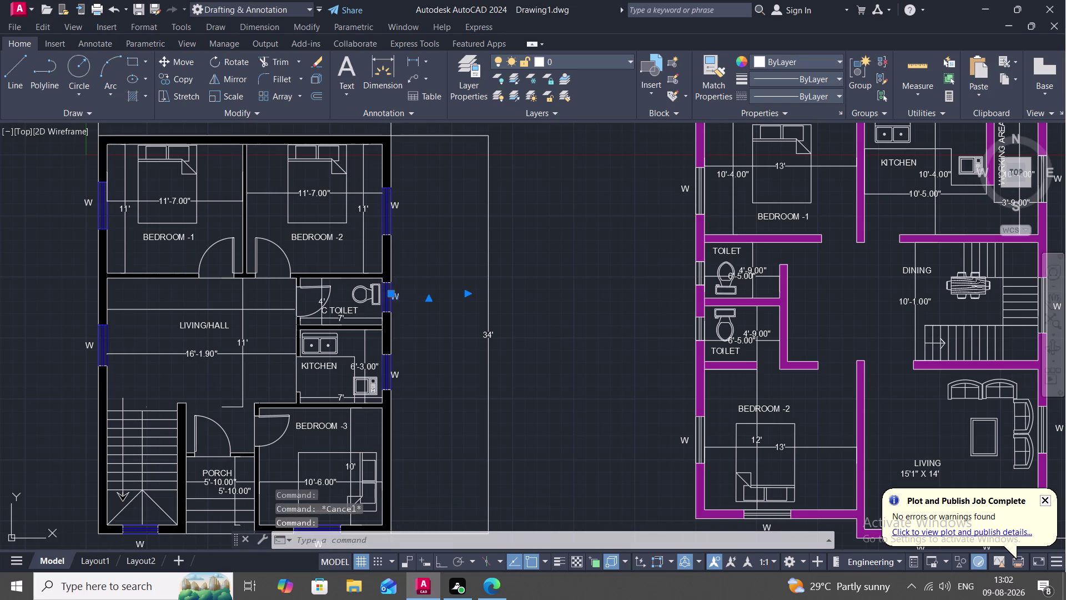
click(402, 296)
key(BackSpace)
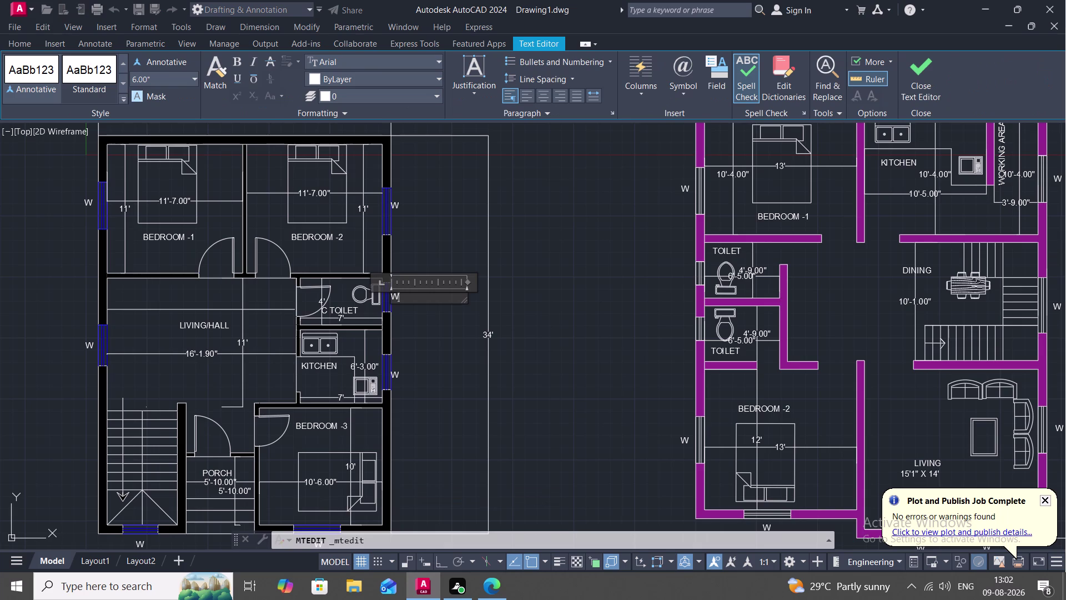
key(BackSpace)
key(v)
key(space)
click(420, 311)
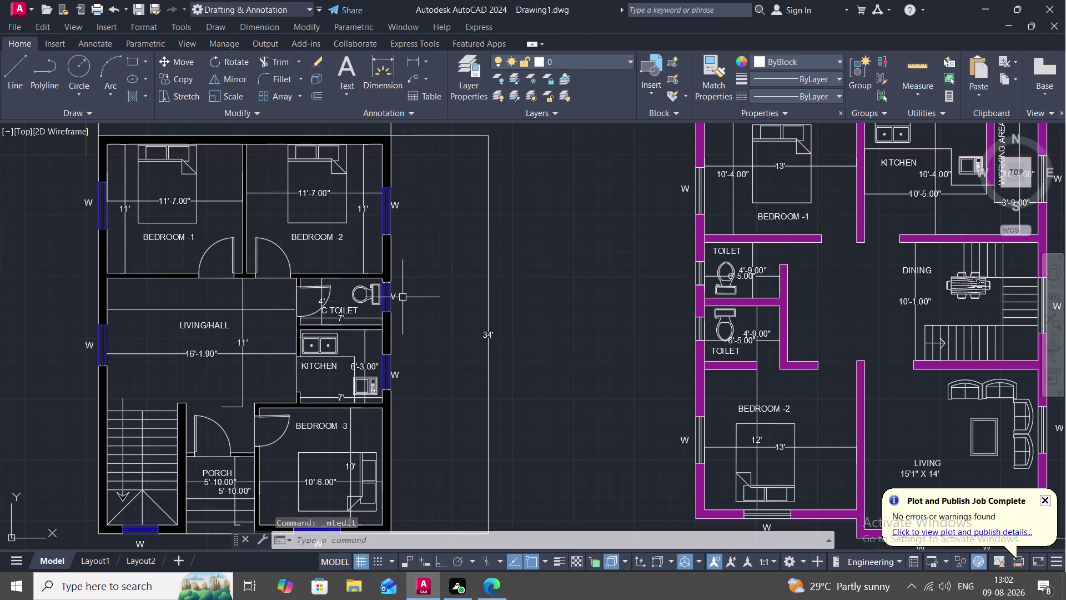
Copy the V label to the upper and lower east plan toilet windows.
key(c)
key(o)
key(space)
click(396, 296)
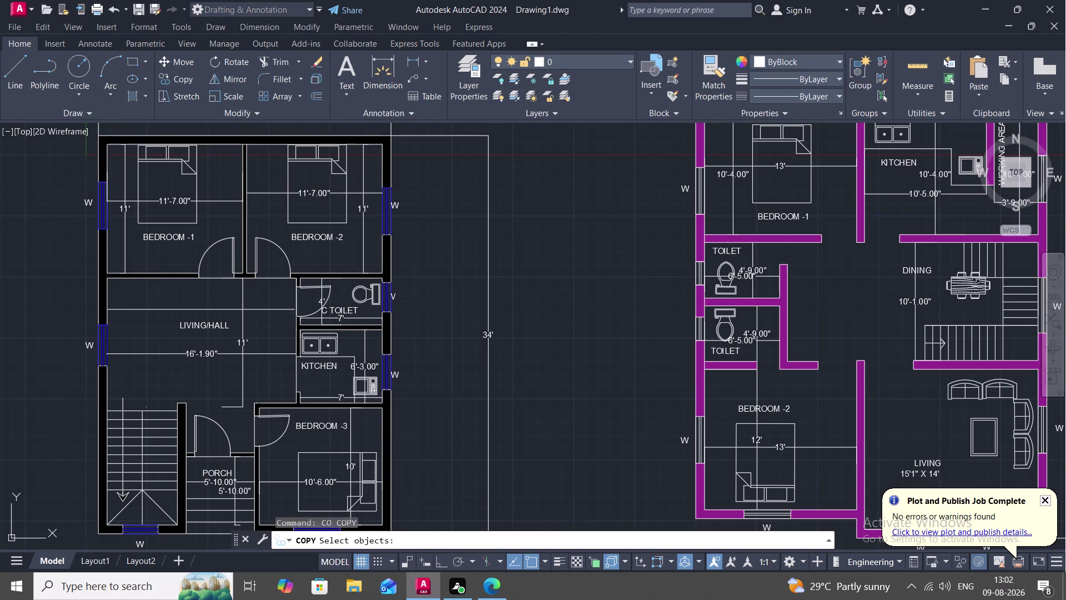
right_click(396, 296)
click(396, 295)
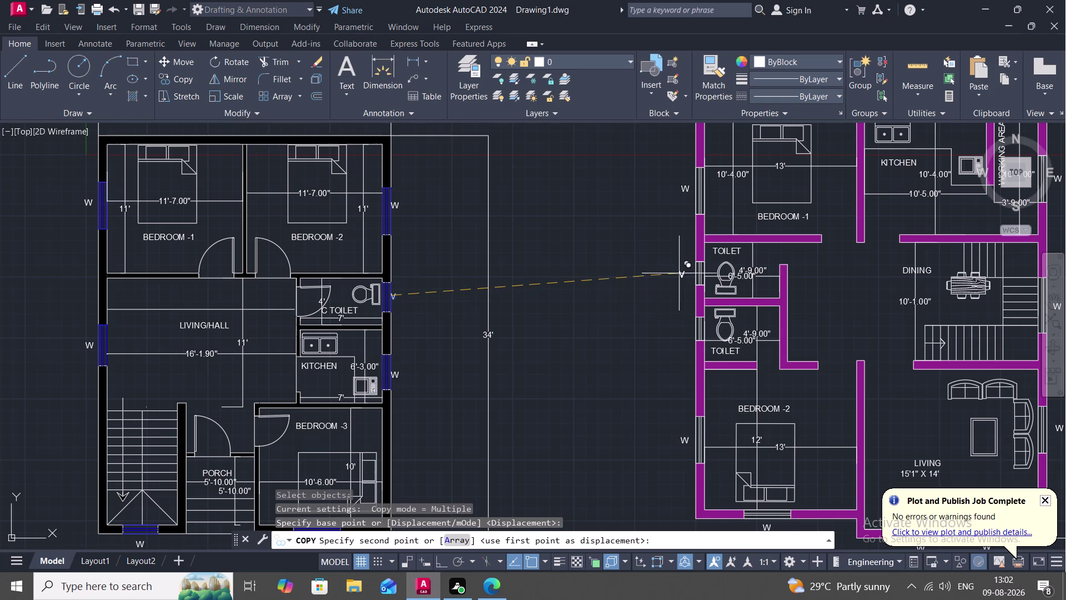
click(683, 270)
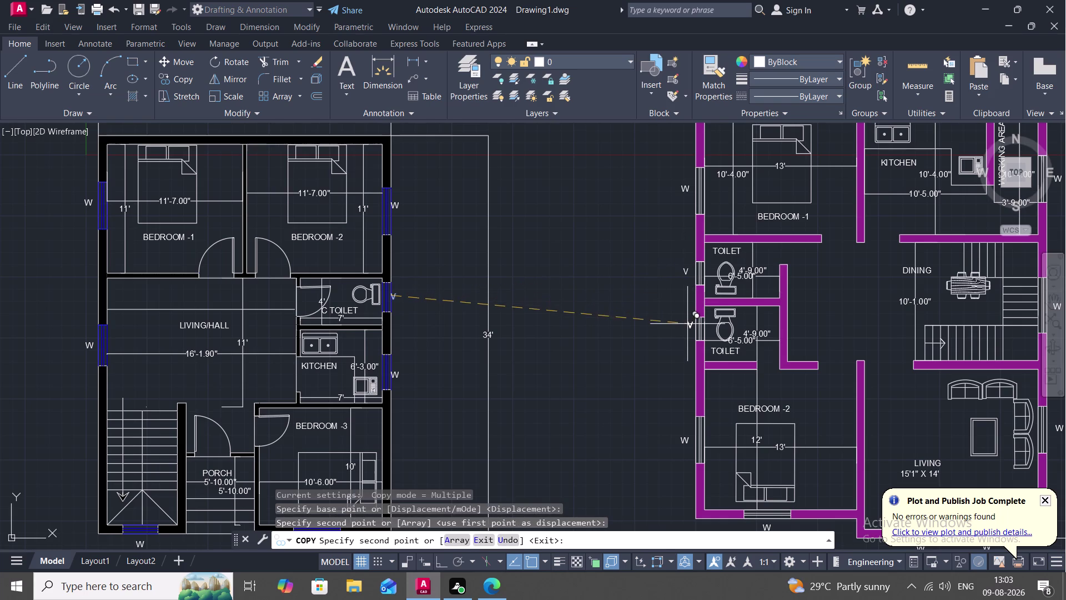
click(684, 328)
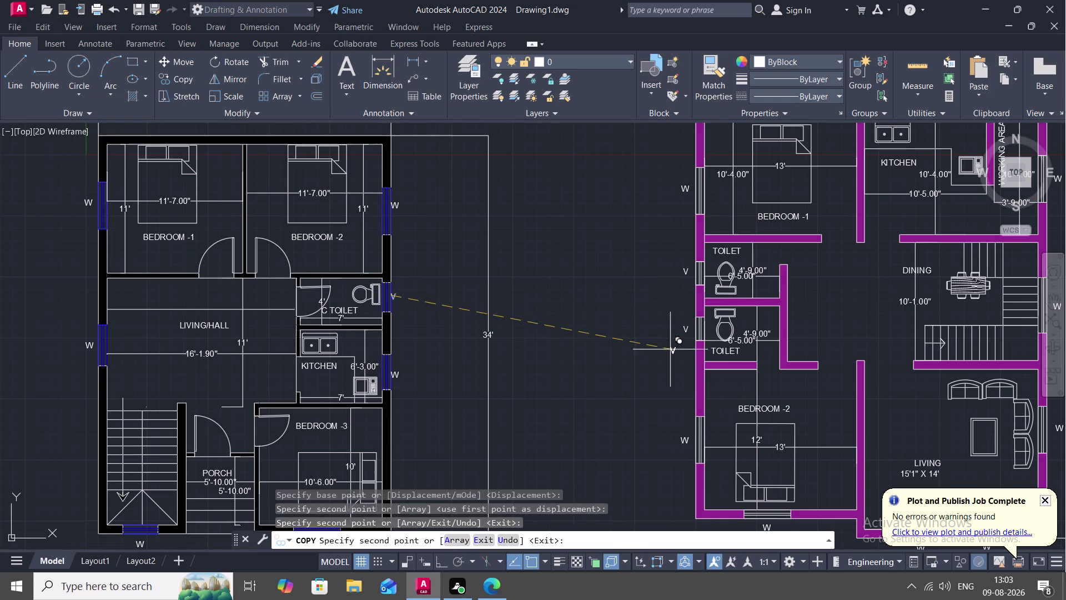
key(Escape)
Delete the two surplus labels on the ground floor plan.
click(393, 297)
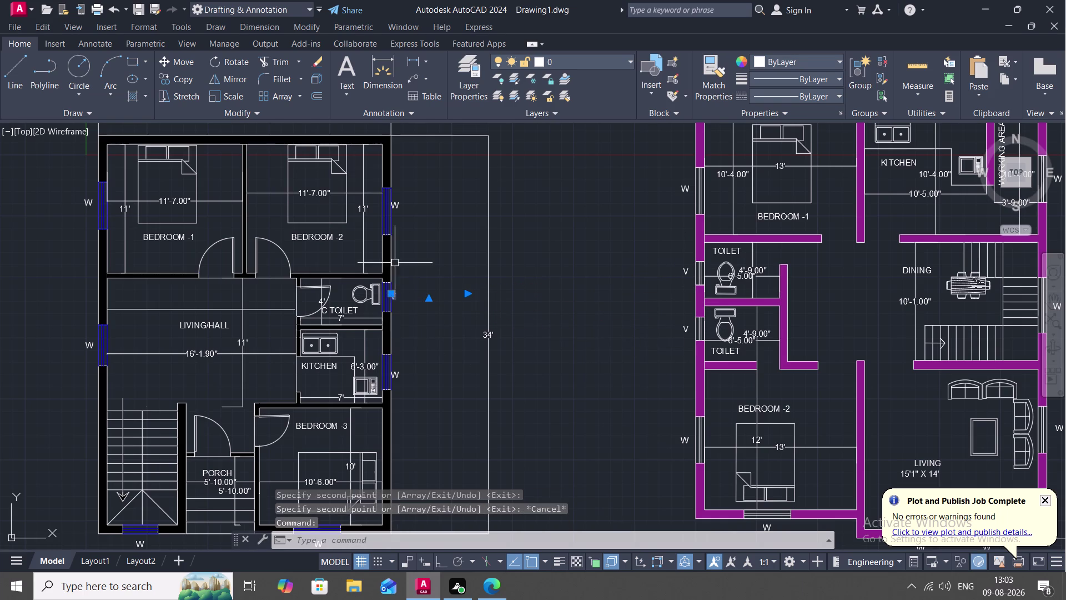
click(395, 205)
key(Delete)
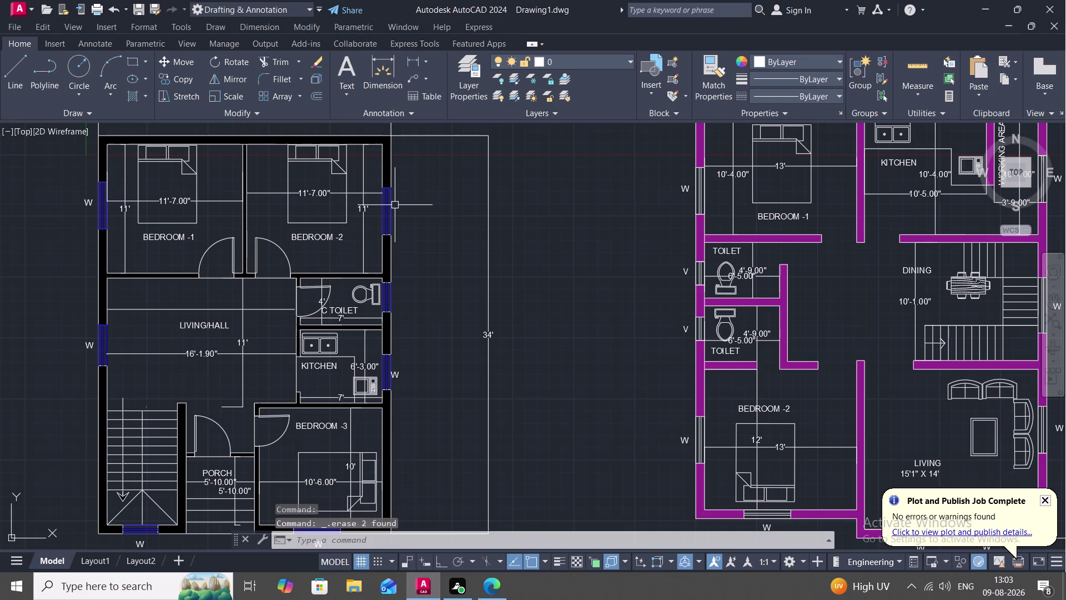
Copy the east plan V label back to the ground floor toilet window.
key(c)
key(o)
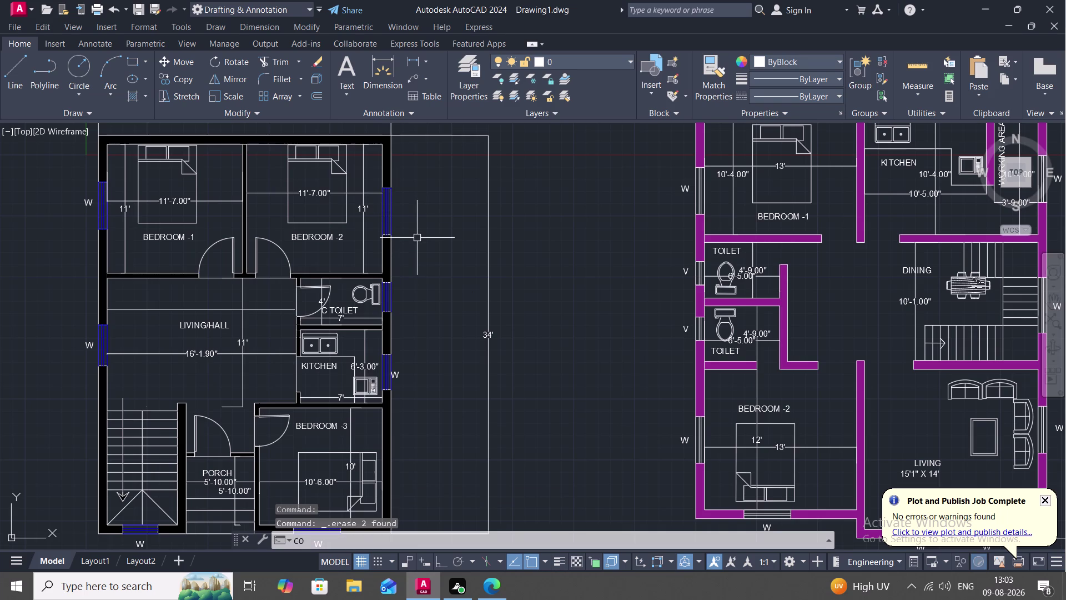
key(space)
click(684, 329)
right_click(685, 328)
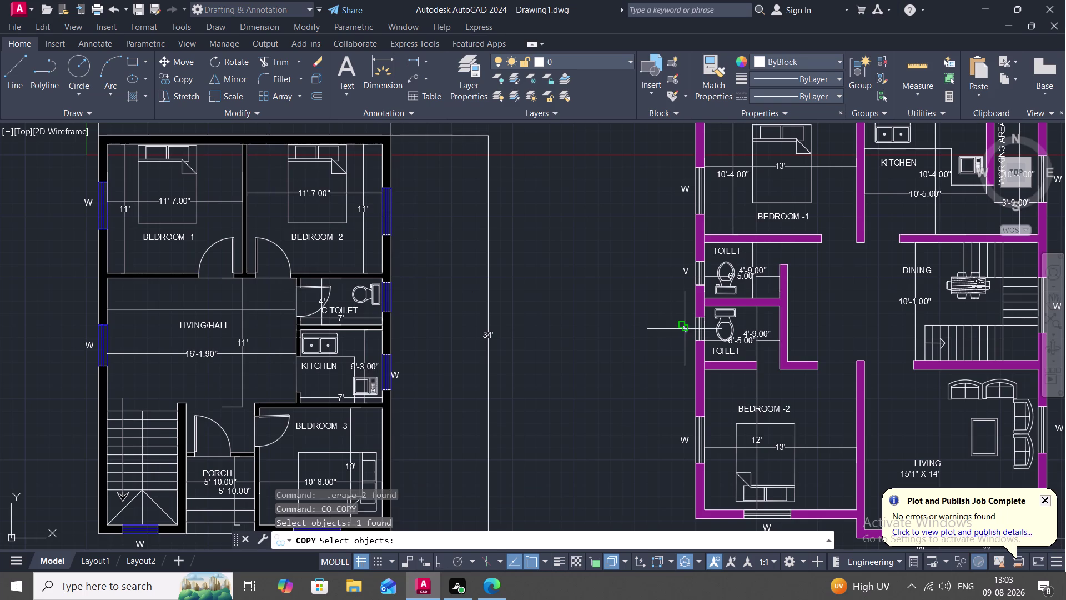
click(684, 328)
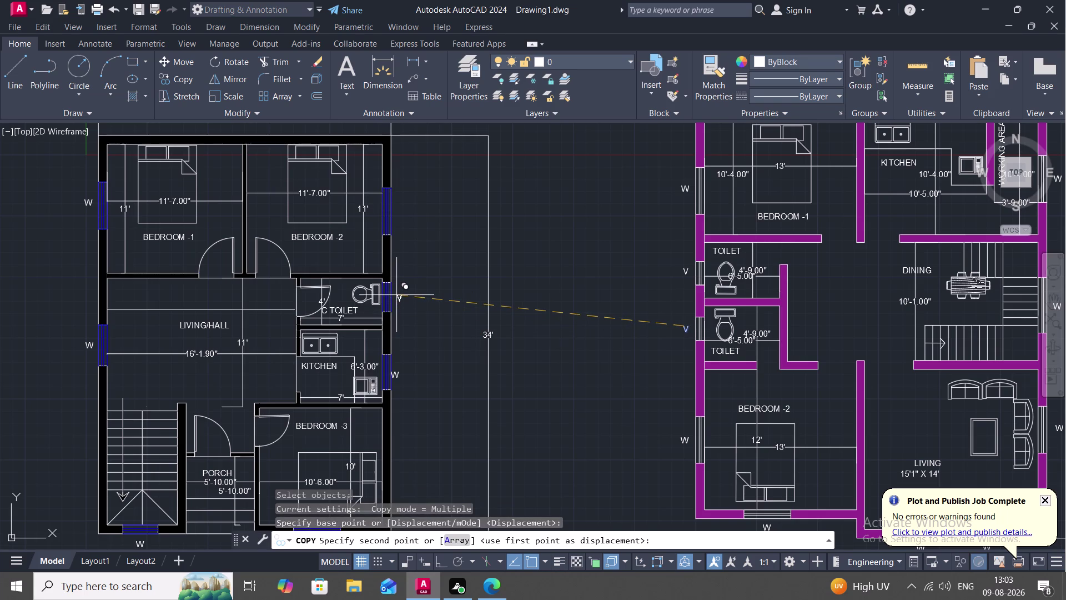
click(397, 295)
key(space)
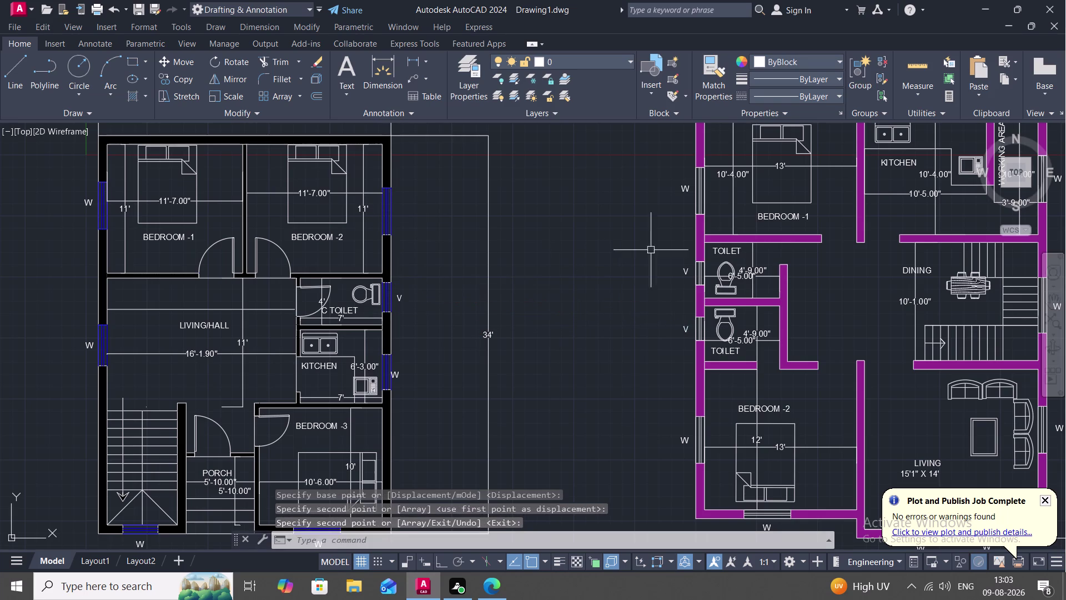
Copy the W label to another window.
key(space)
click(684, 190)
right_click(684, 189)
click(684, 190)
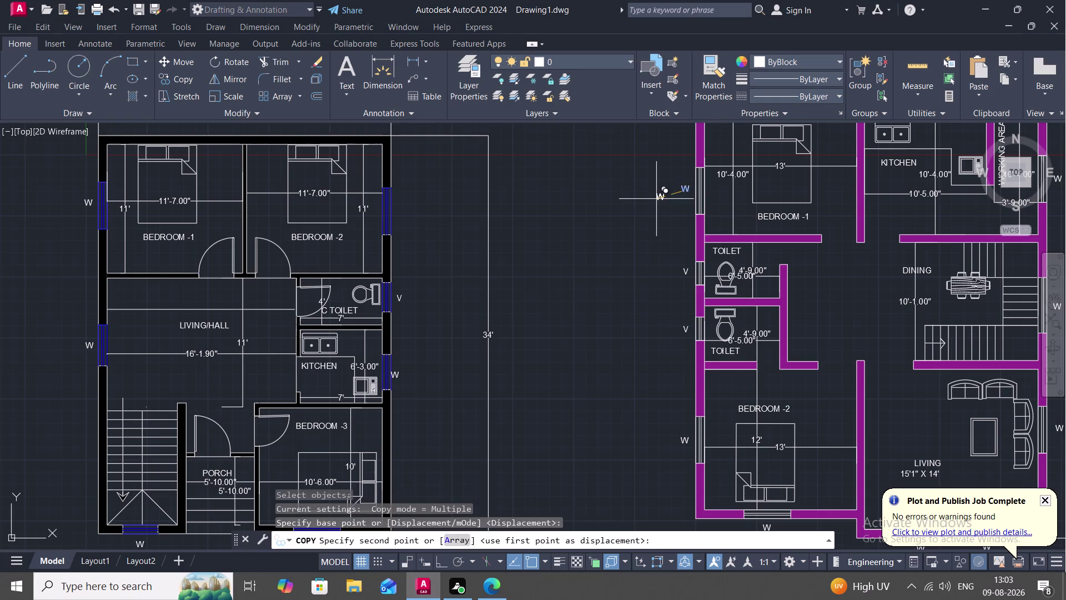
click(395, 212)
key(space)
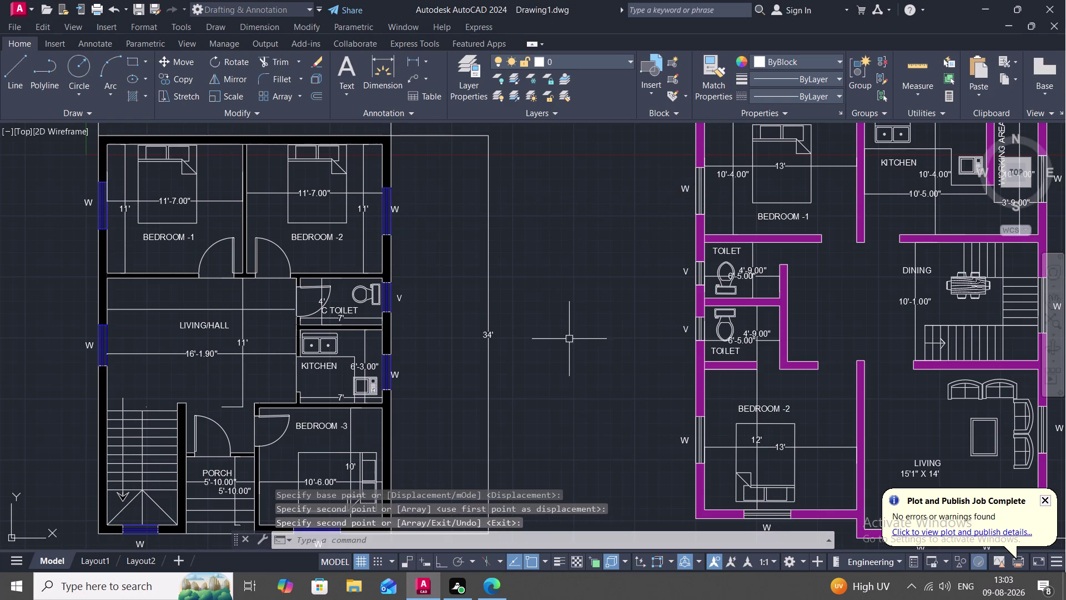
Copy the V label into the opening beside the toilet and select it.
scroll(down, 3)
middle_drag(561, 337, 470, 297)
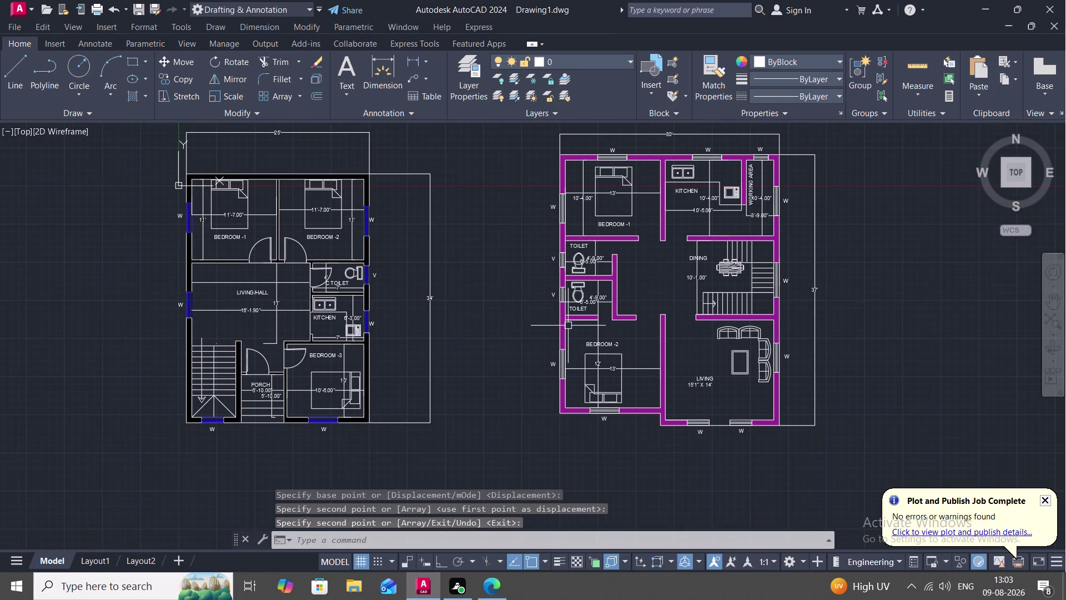
key(Escape)
key(space)
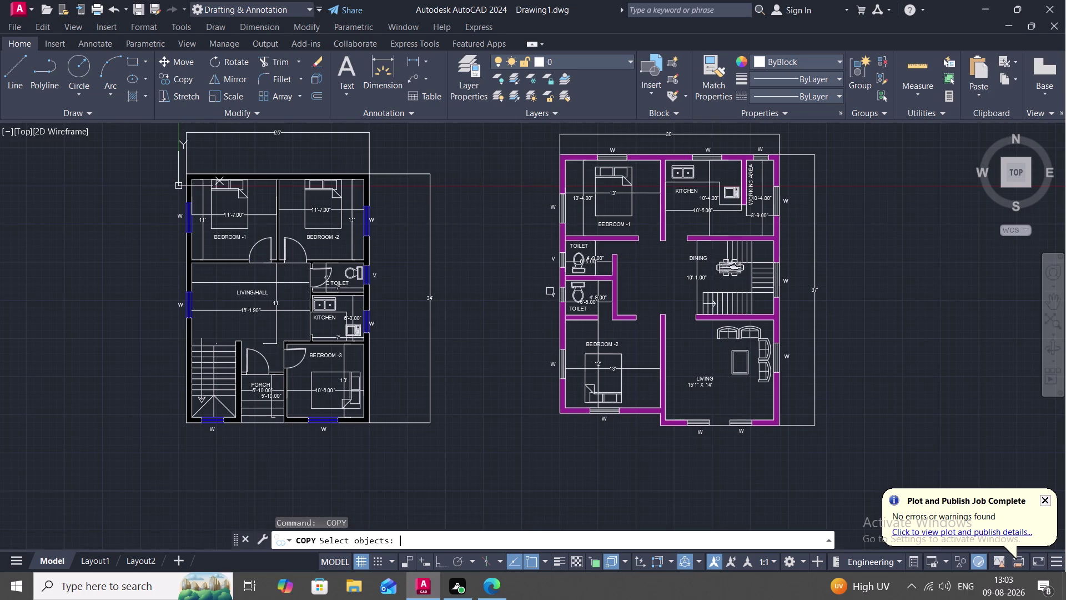
click(554, 294)
right_click(554, 295)
click(555, 294)
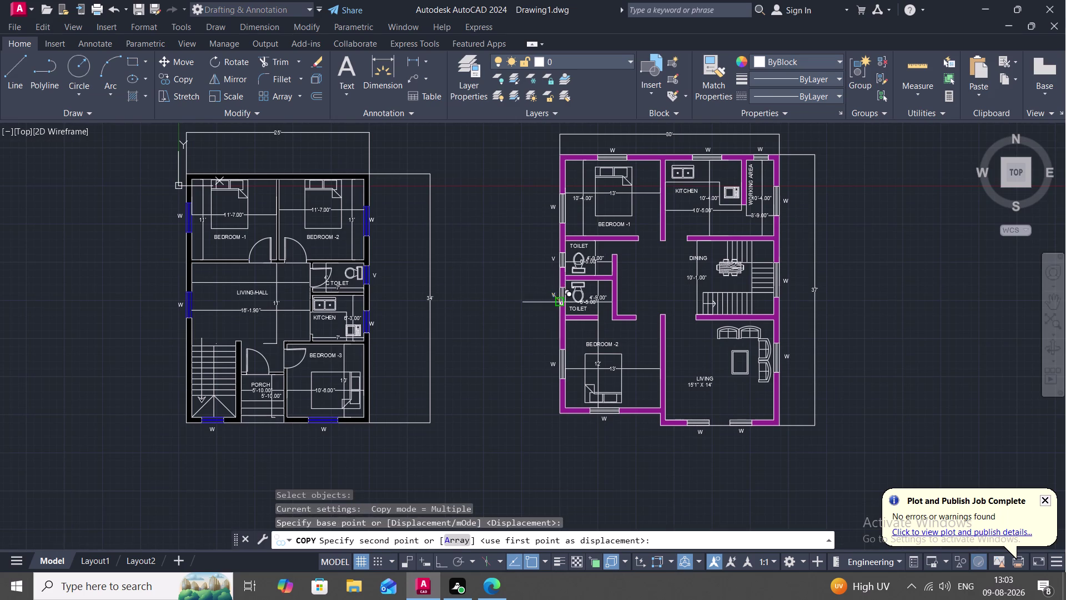
click(646, 315)
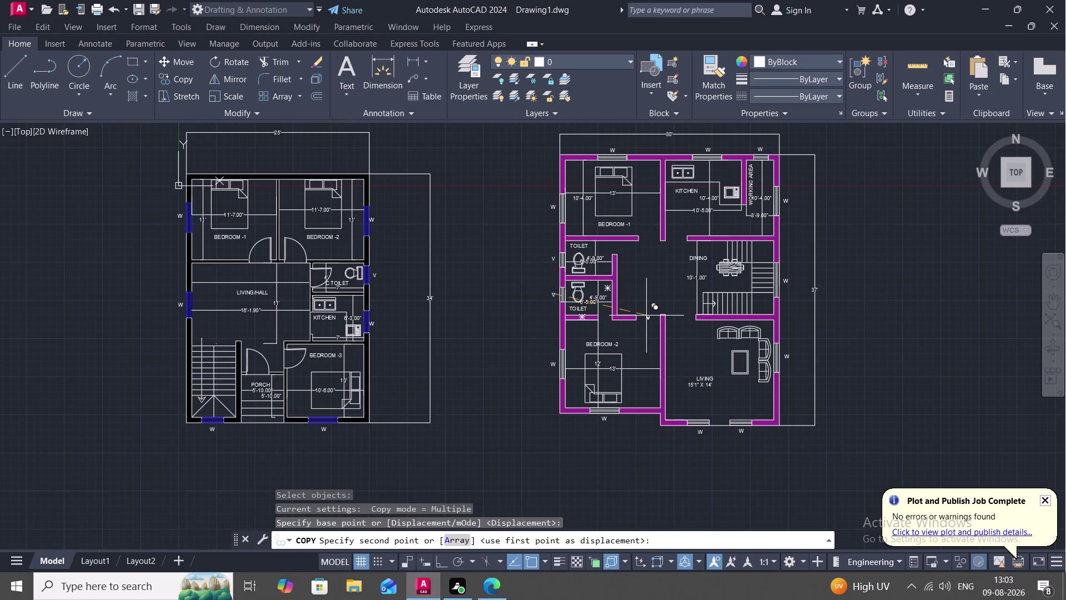
key(Escape)
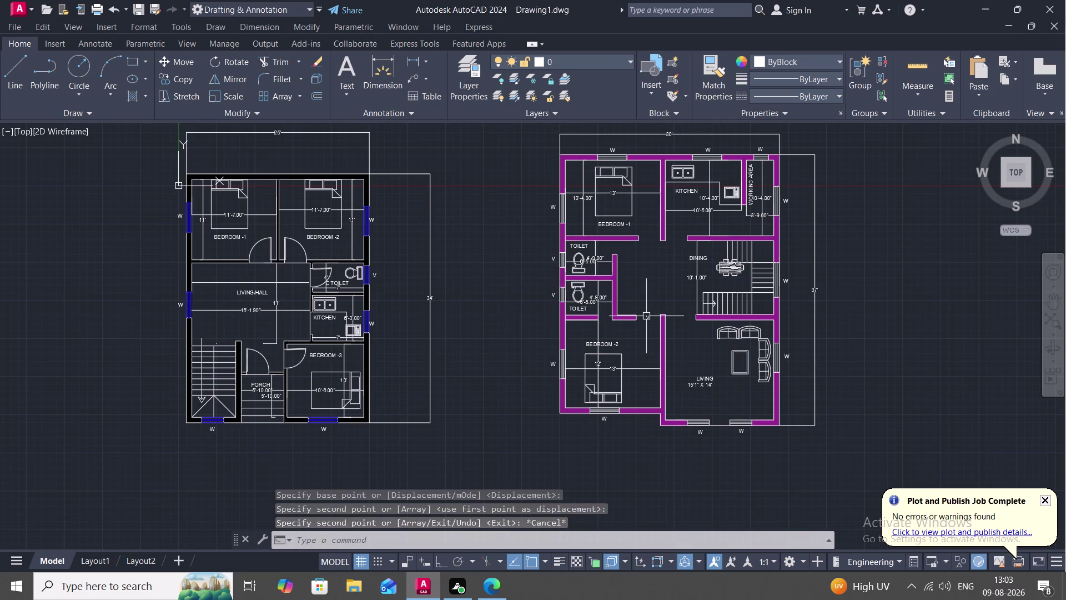
click(647, 316)
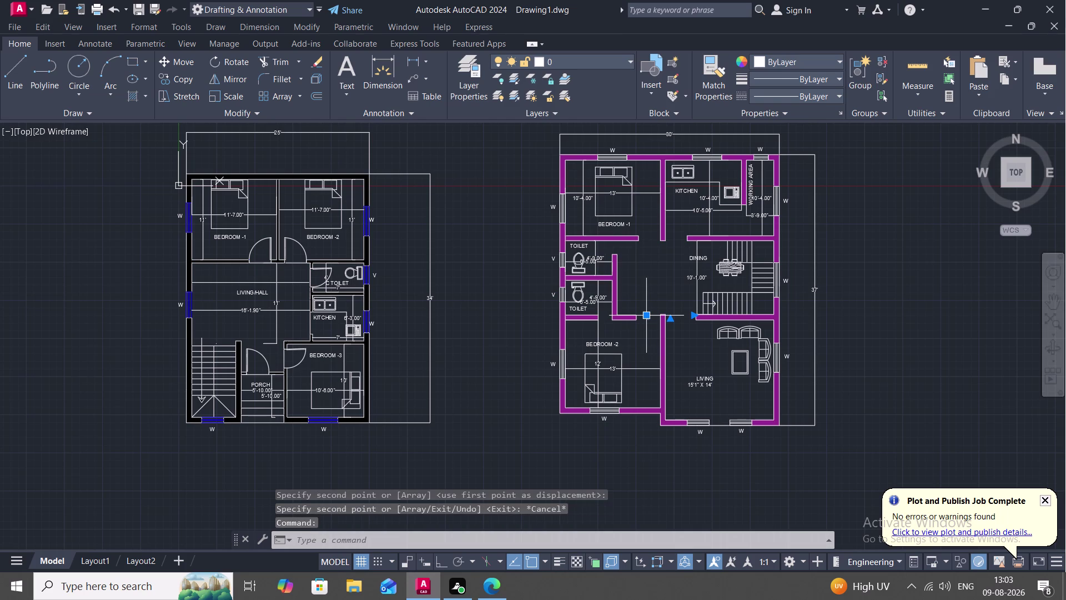
scroll(up, 3)
key(Escape)
Change the newly placed label's text to D.
double_click(641, 313)
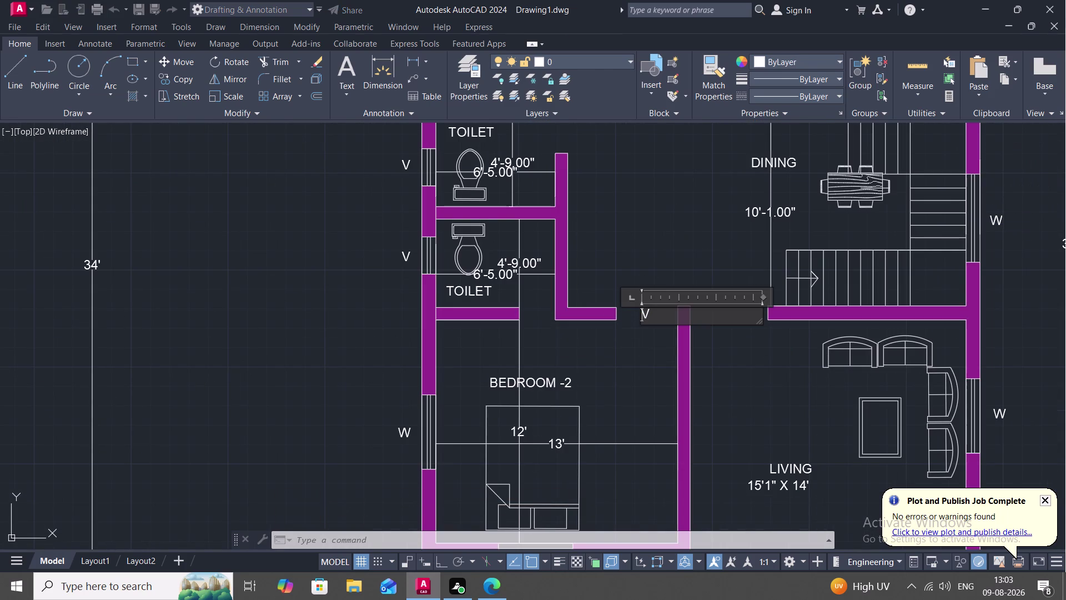
click(651, 315)
key(BackSpace)
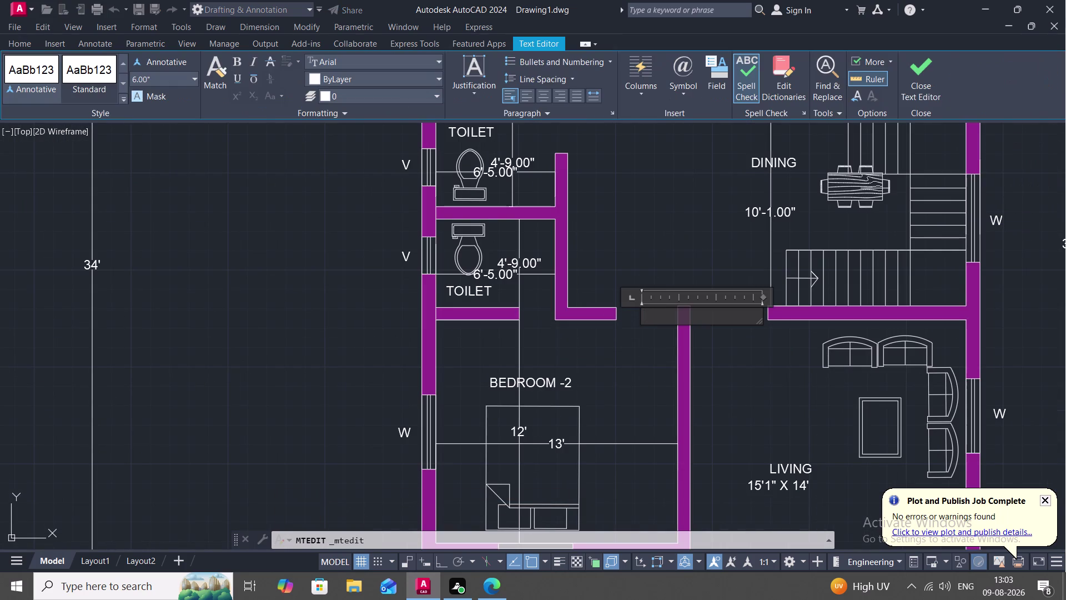
key(d)
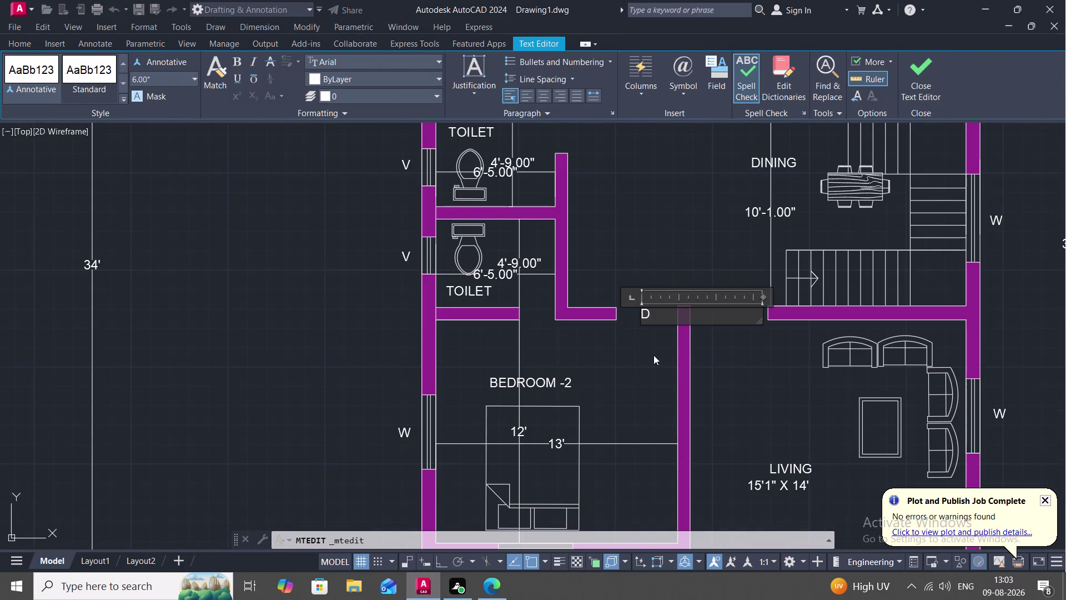
click(653, 355)
Copy the D label to the nearby door opening and the upper toilet door.
text(C)
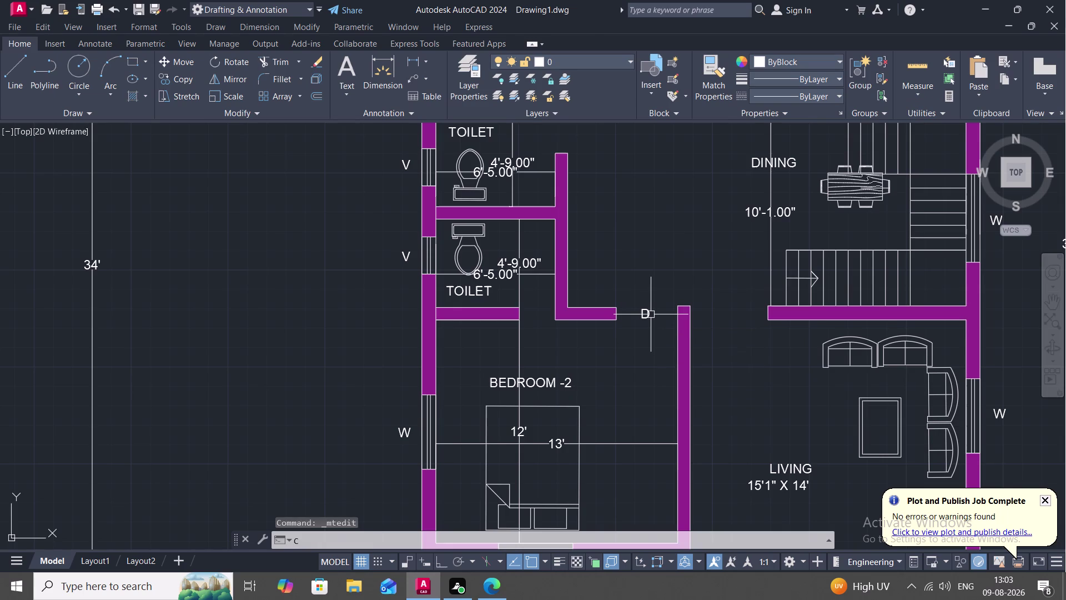
text(O)
key(space)
click(645, 313)
right_click(645, 314)
click(645, 313)
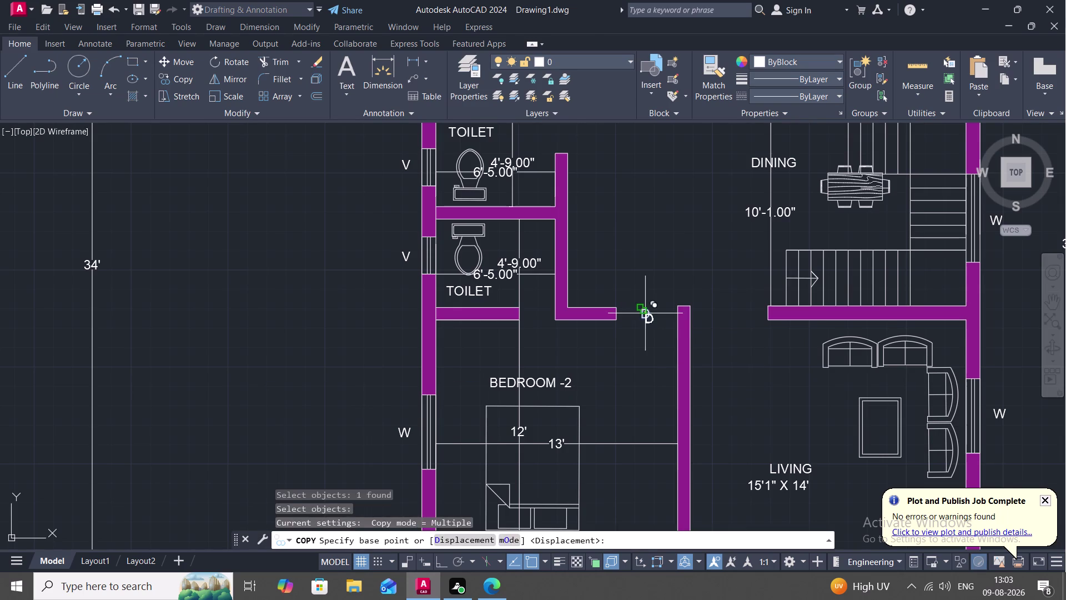
click(727, 309)
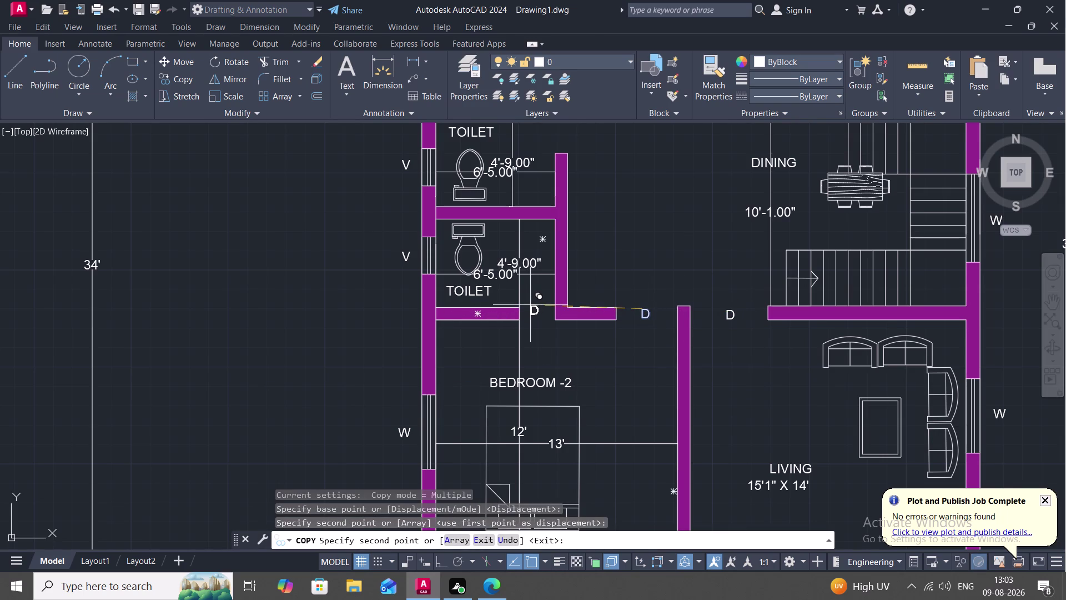
click(532, 308)
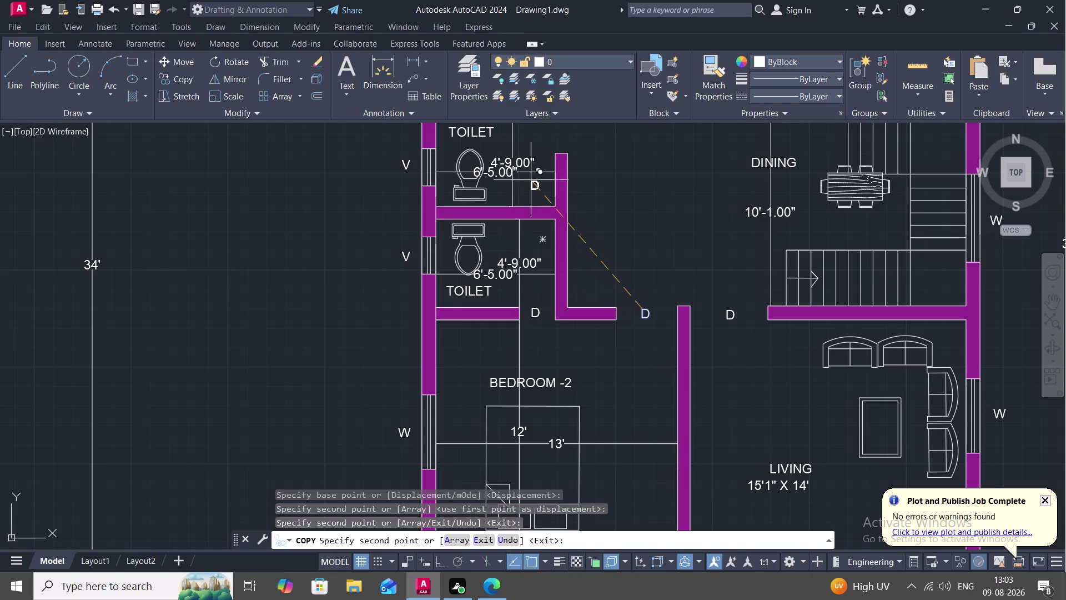
Add D copies at the toilet door, passage opening and dining doorway, then end copying.
middle_drag(536, 134, 531, 212)
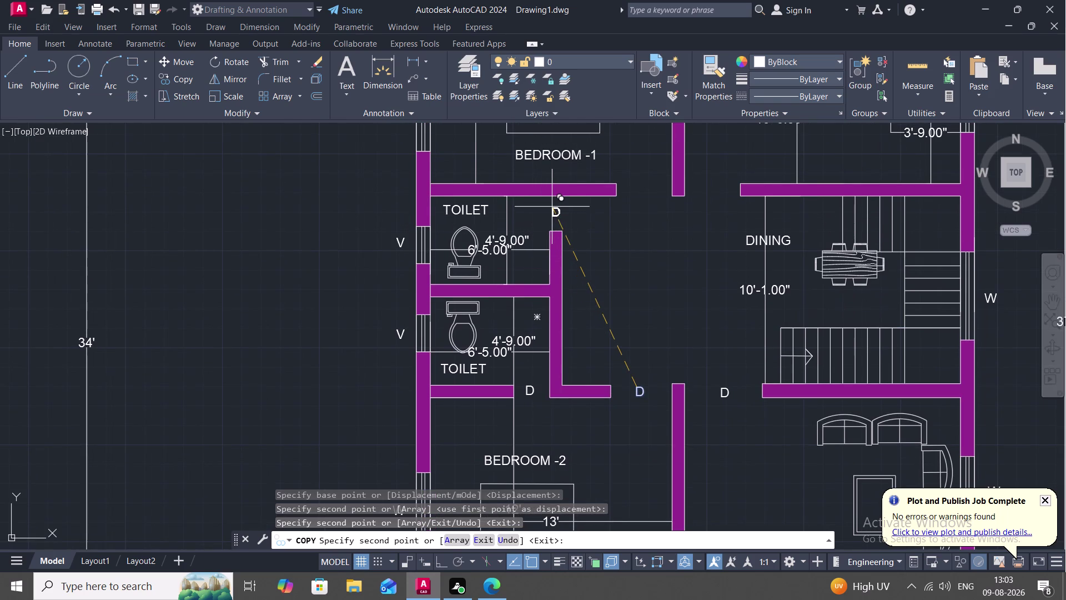
click(553, 207)
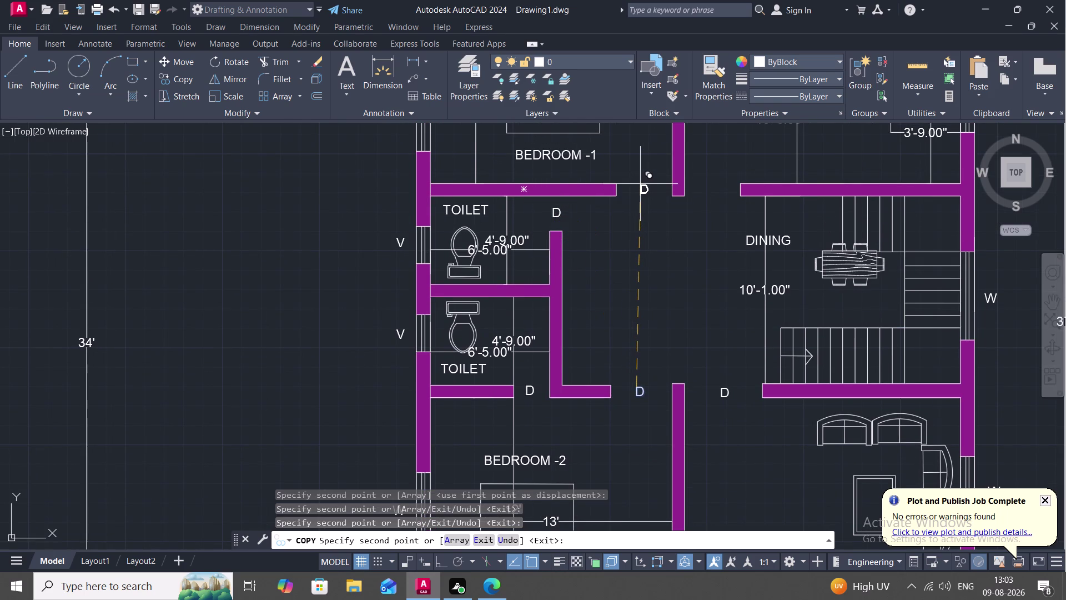
click(640, 183)
click(705, 183)
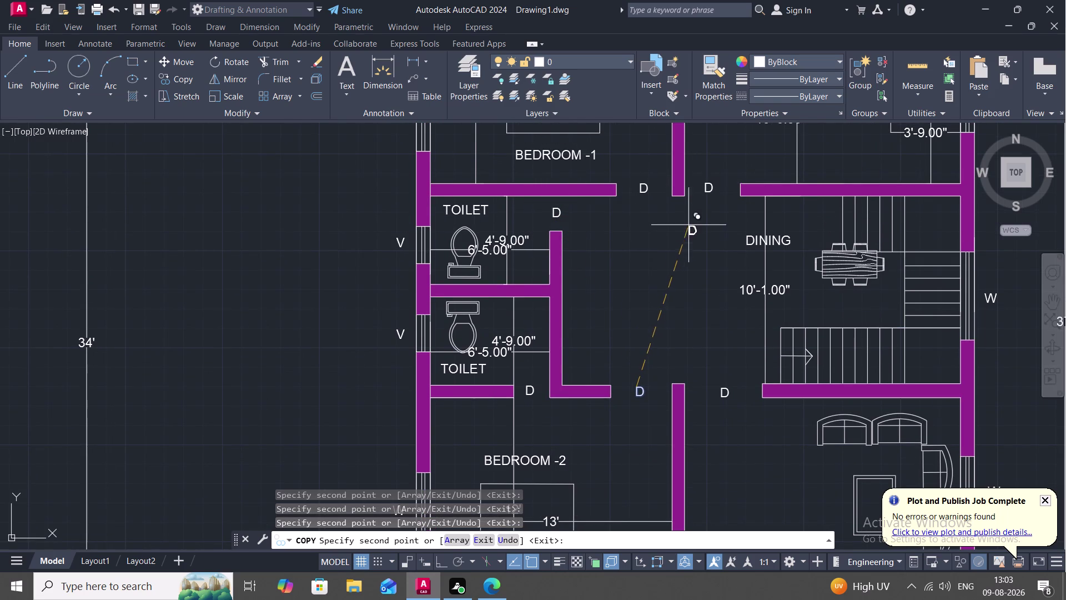
scroll(down, 3)
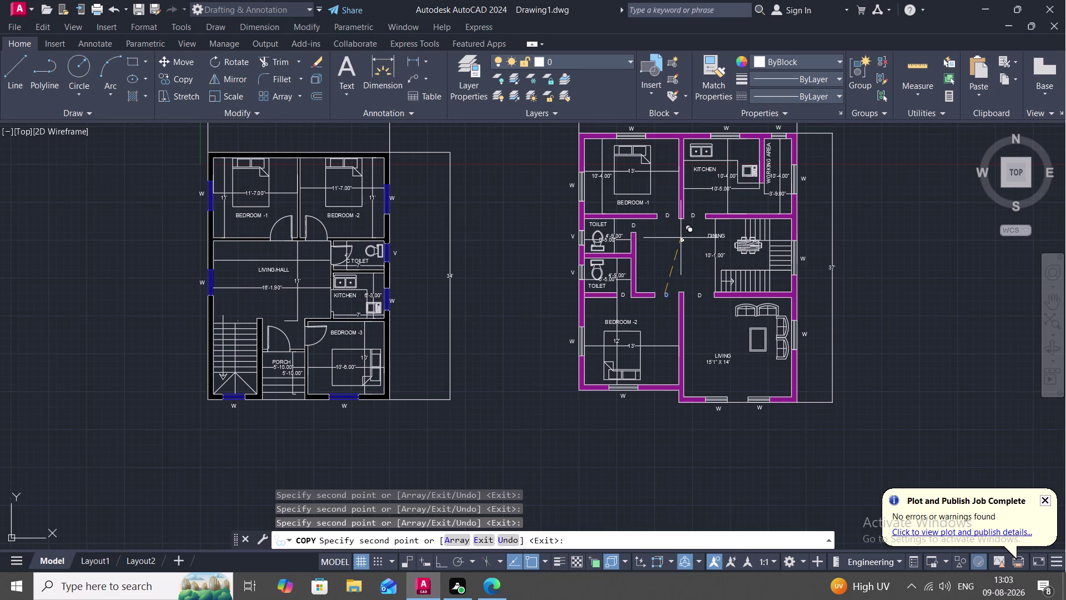
key(Escape)
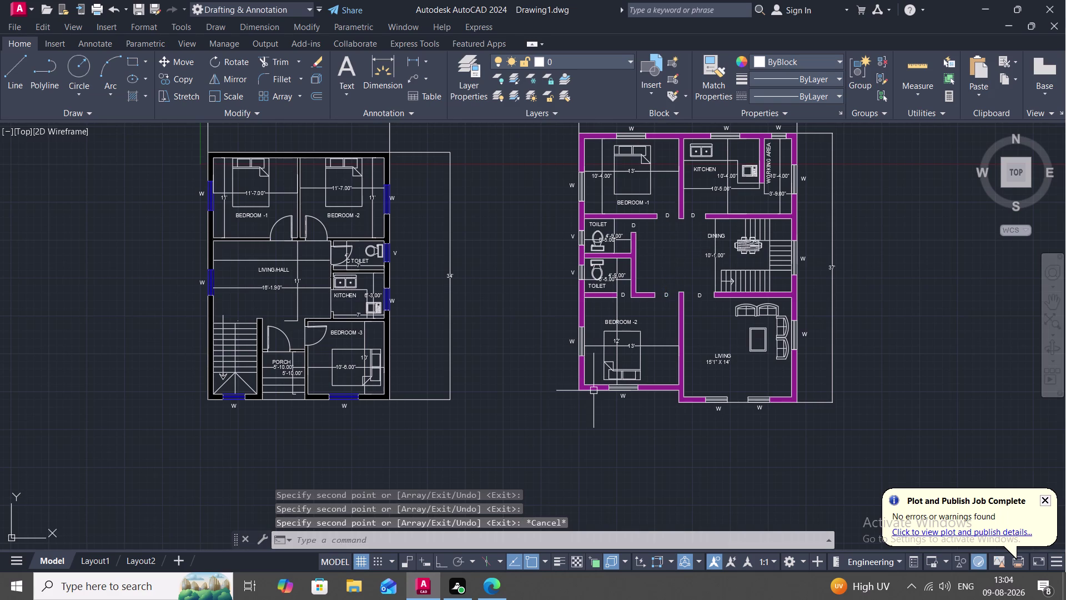
scroll(down, 3)
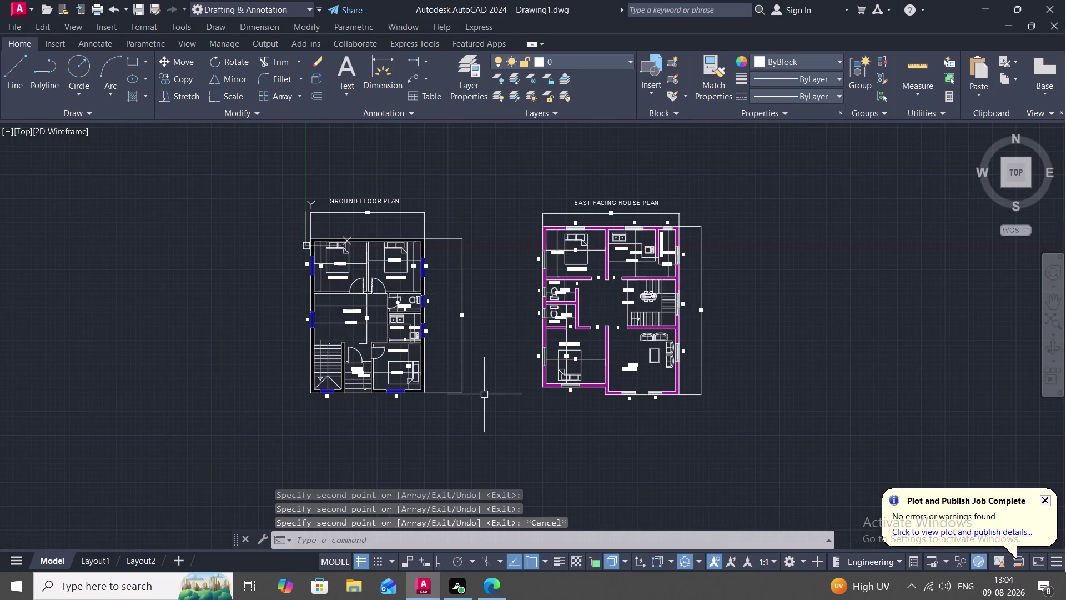
Select AutoCAD PDF (High Quality Print) as the plotter.
key(ctrl+p)
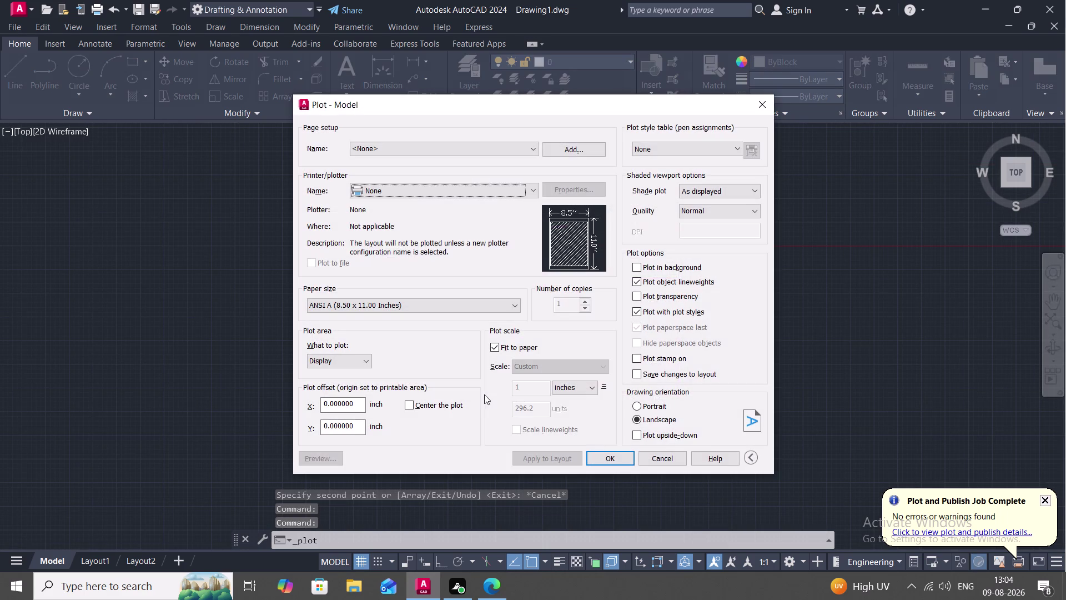
click(493, 192)
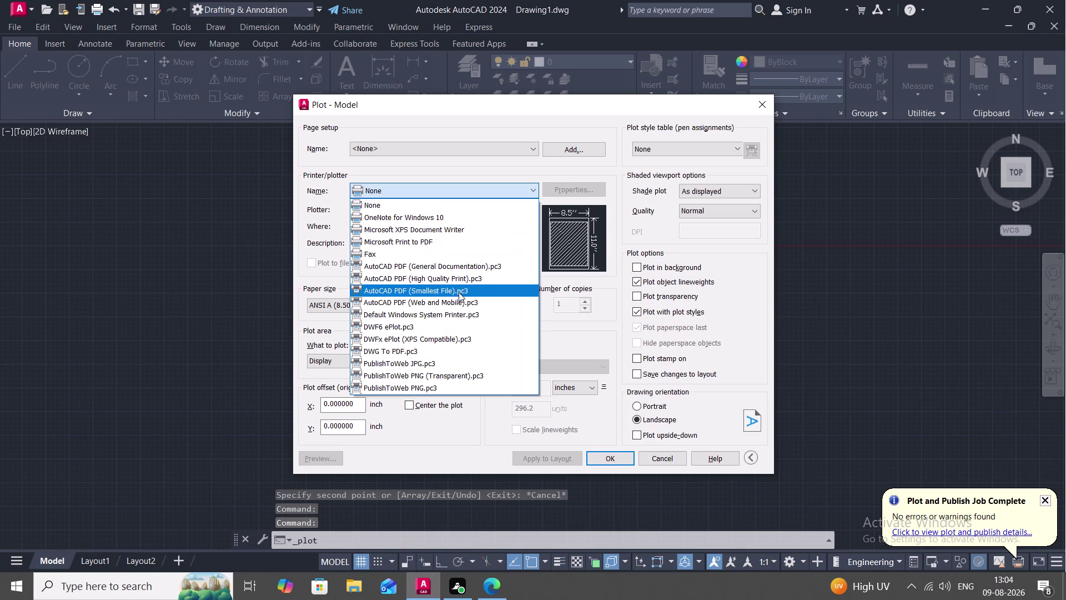
click(437, 279)
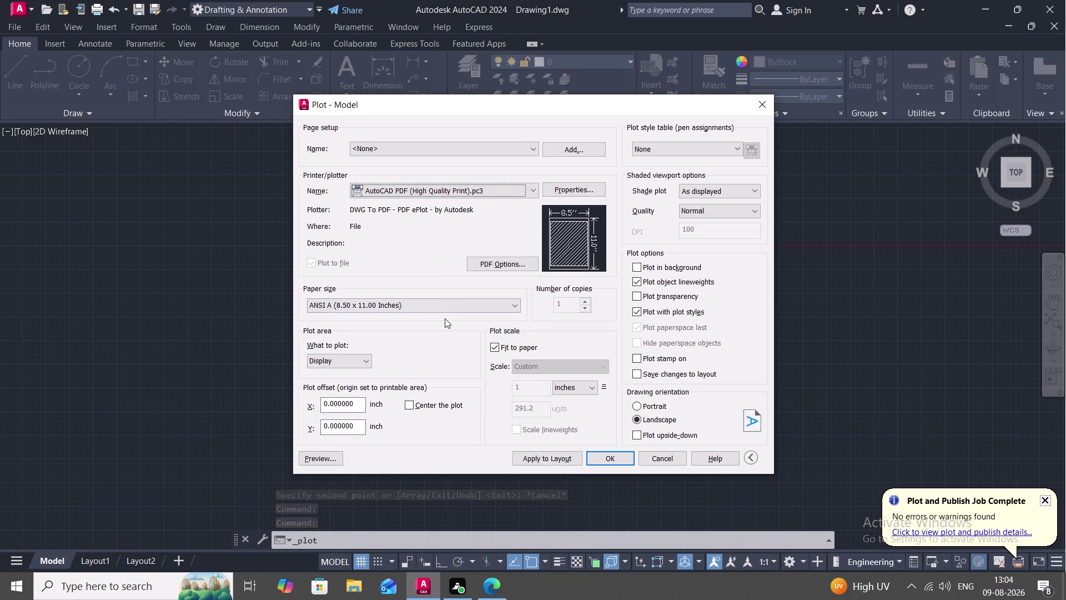
Plot a picked window around the plans in portrait orientation and confirm.
click(355, 358)
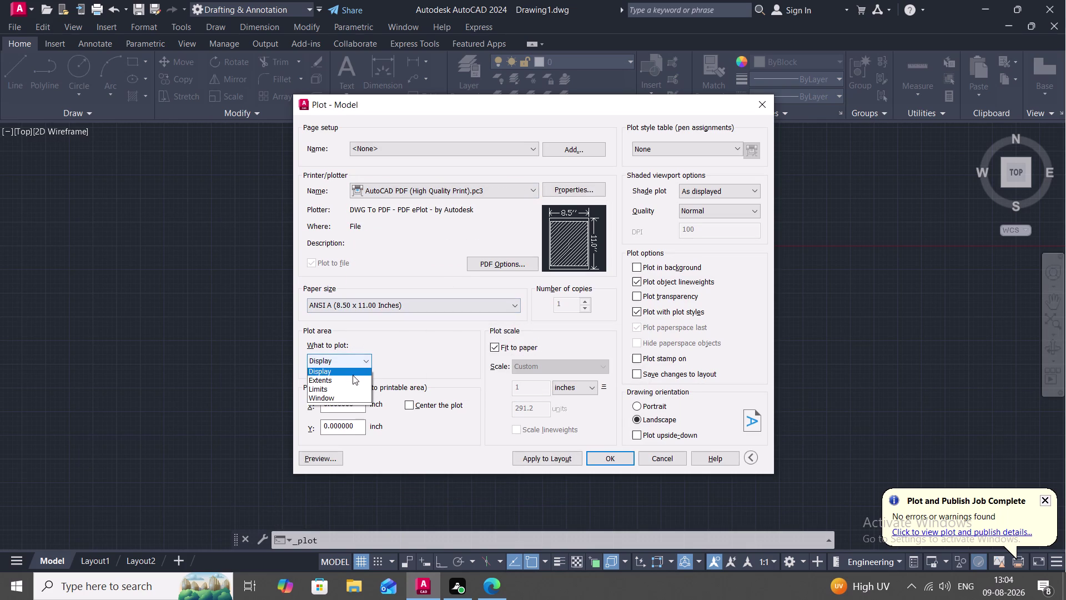
click(349, 396)
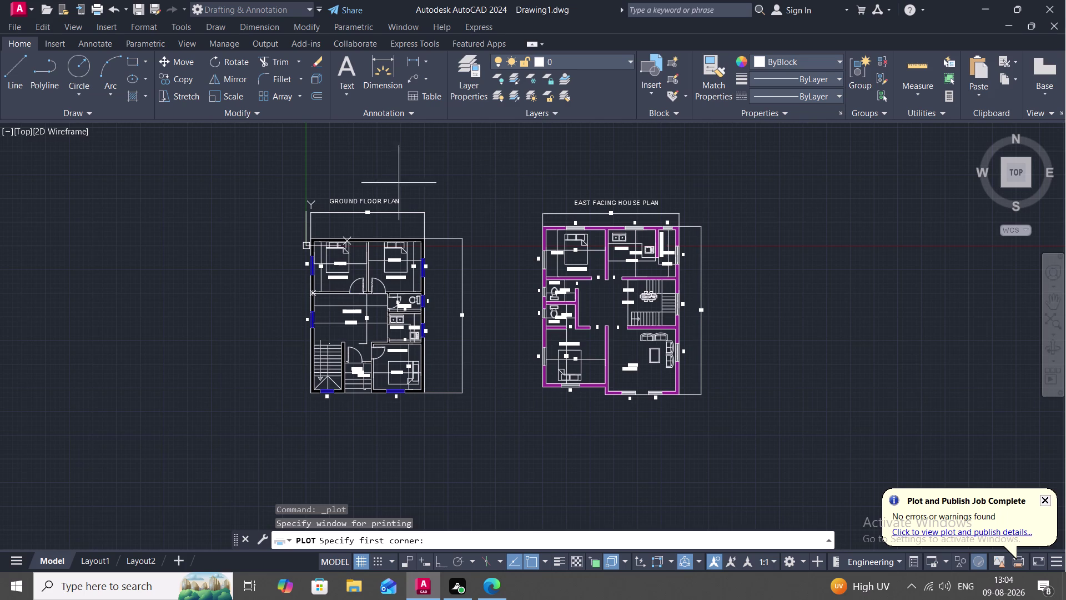
click(240, 156)
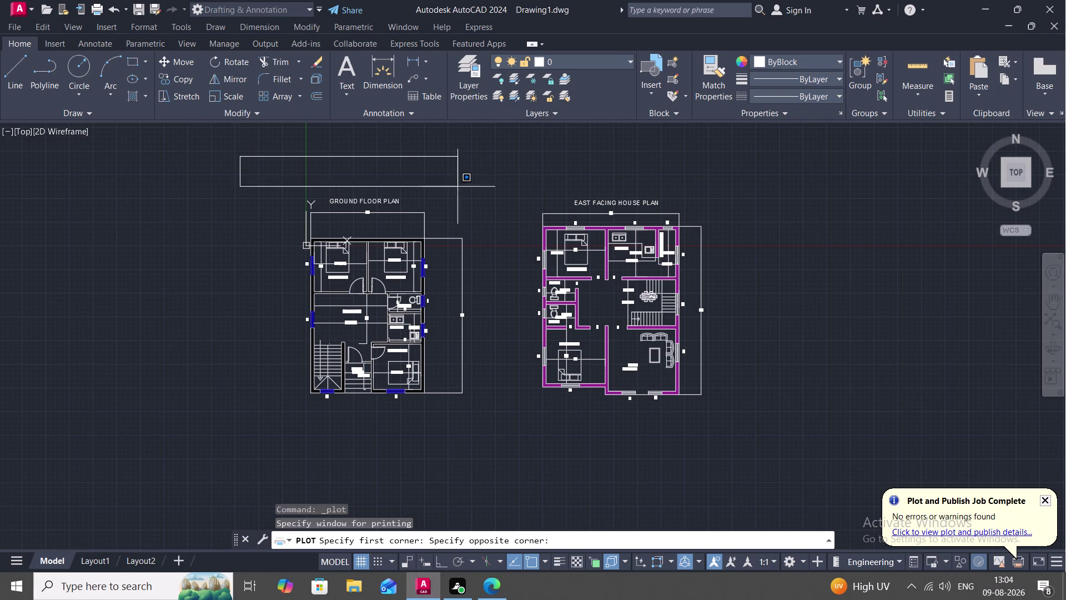
click(510, 458)
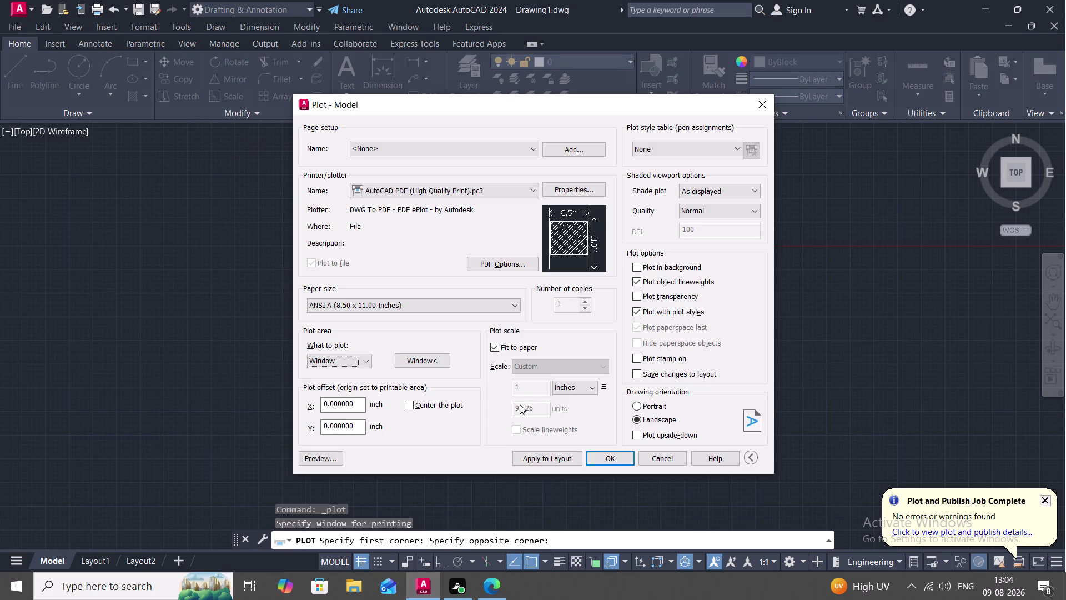
click(638, 405)
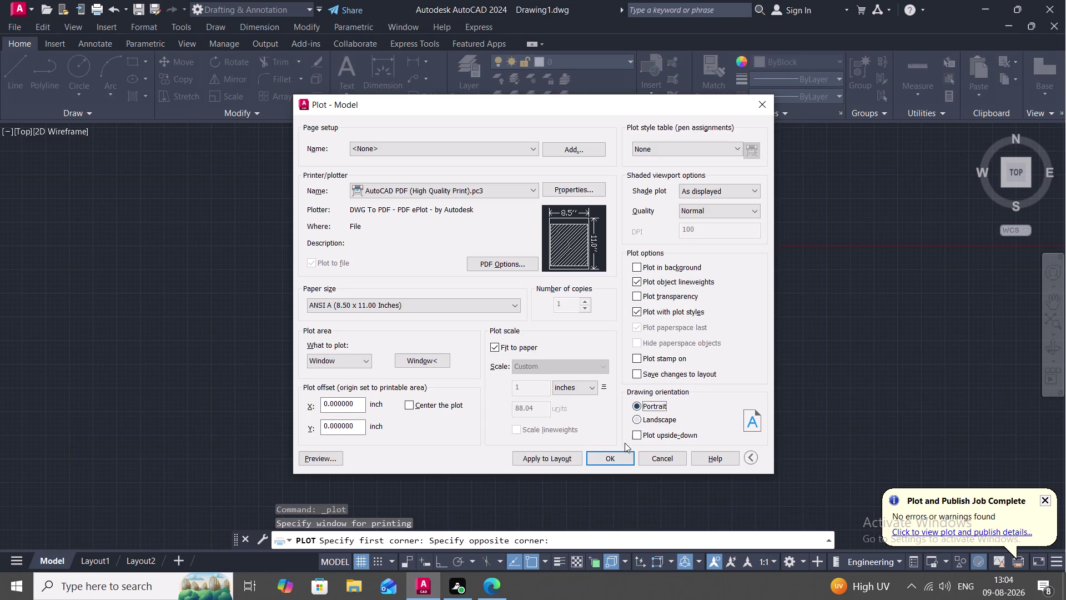
click(615, 455)
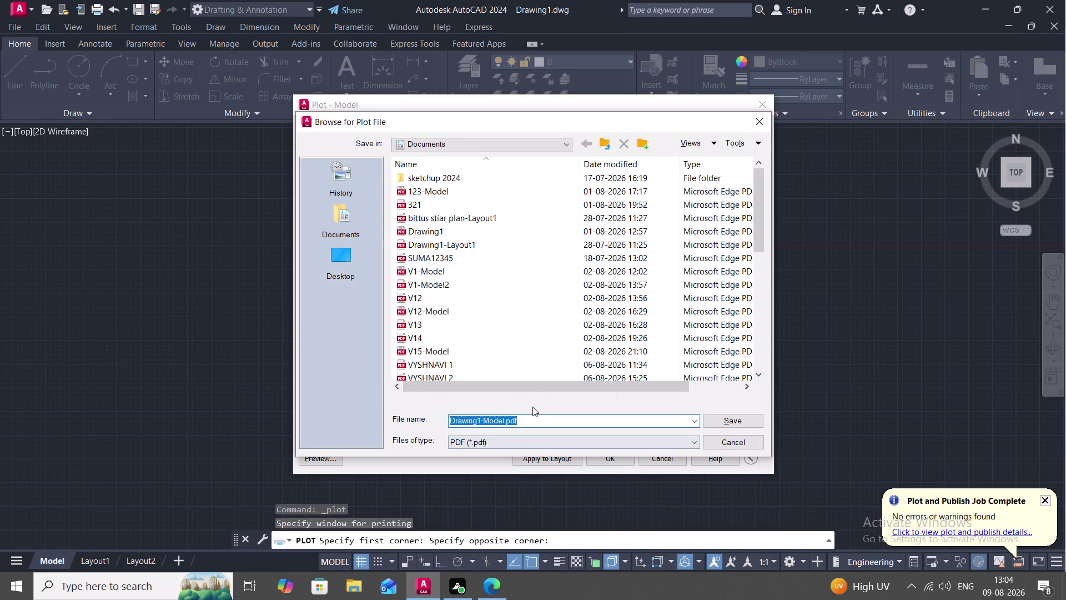
Name the PDF file 'VYSHNAVI 6 1' and save it to start plotting.
click(531, 419)
key(BackSpace)
key(BackSpace)
key(BackSpace)
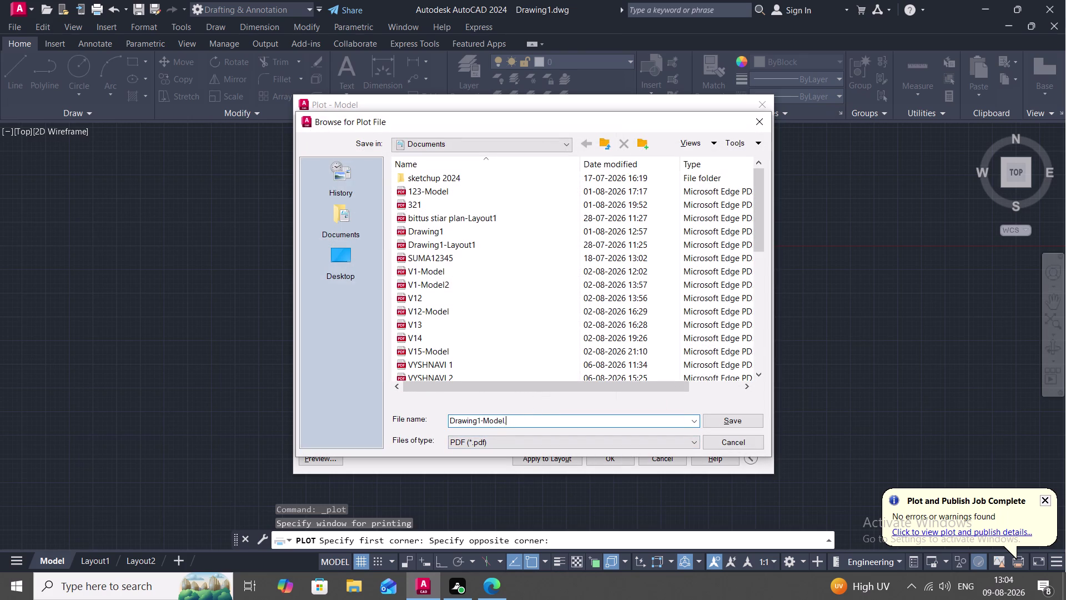
text(VY)
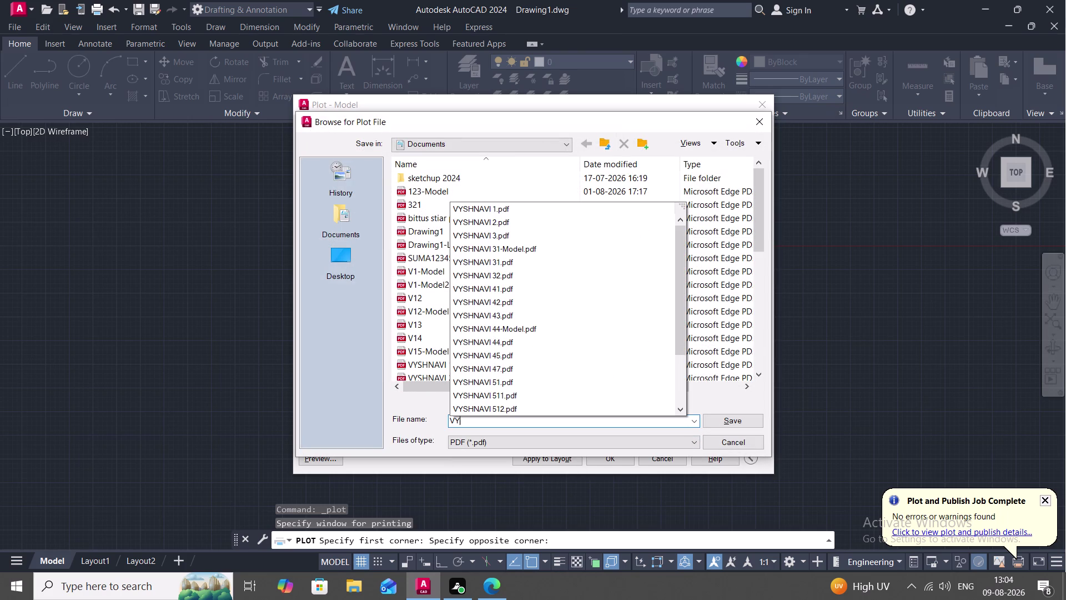
text(SHN)
text(AVI)
key(space)
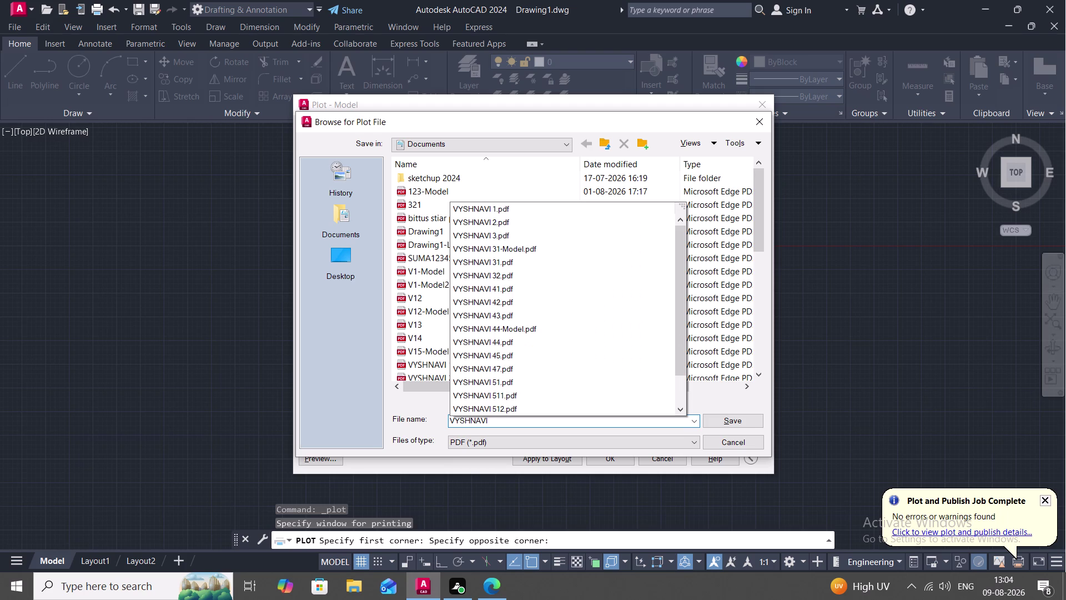
text(6)
key(space)
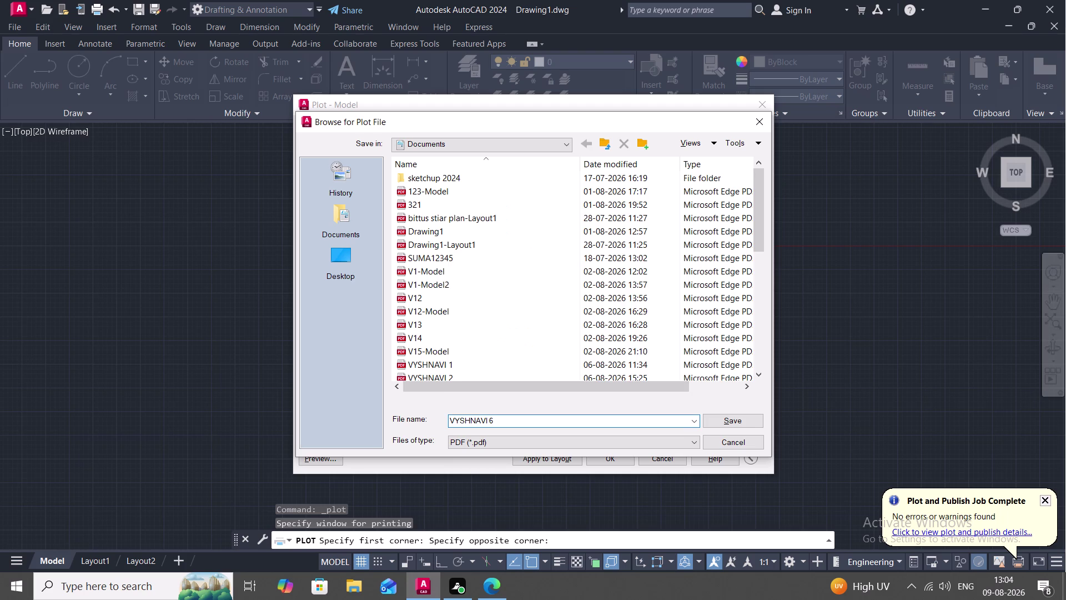
key(1)
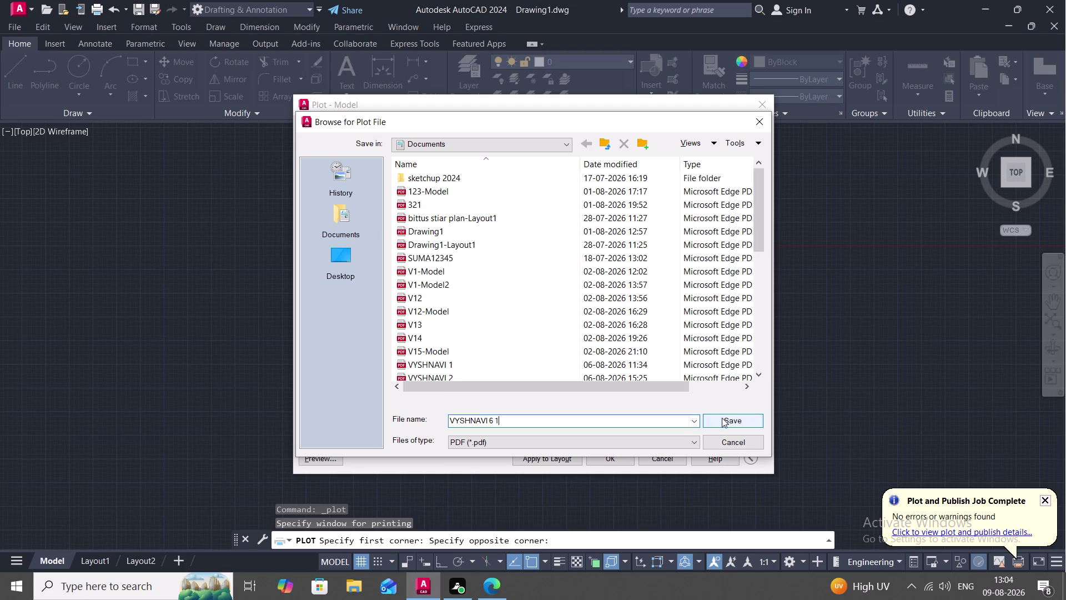
click(722, 418)
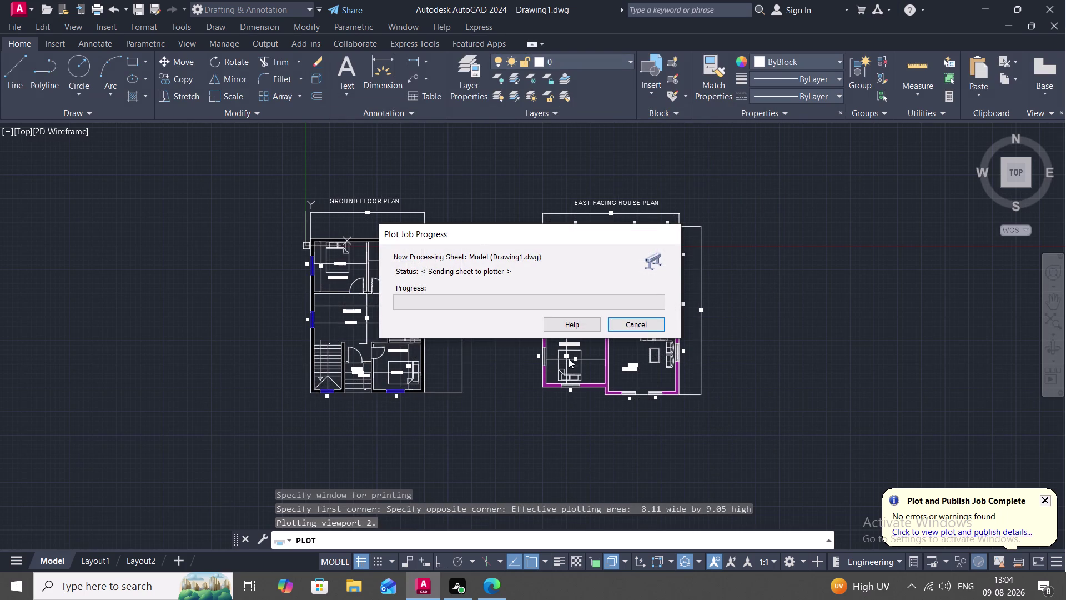